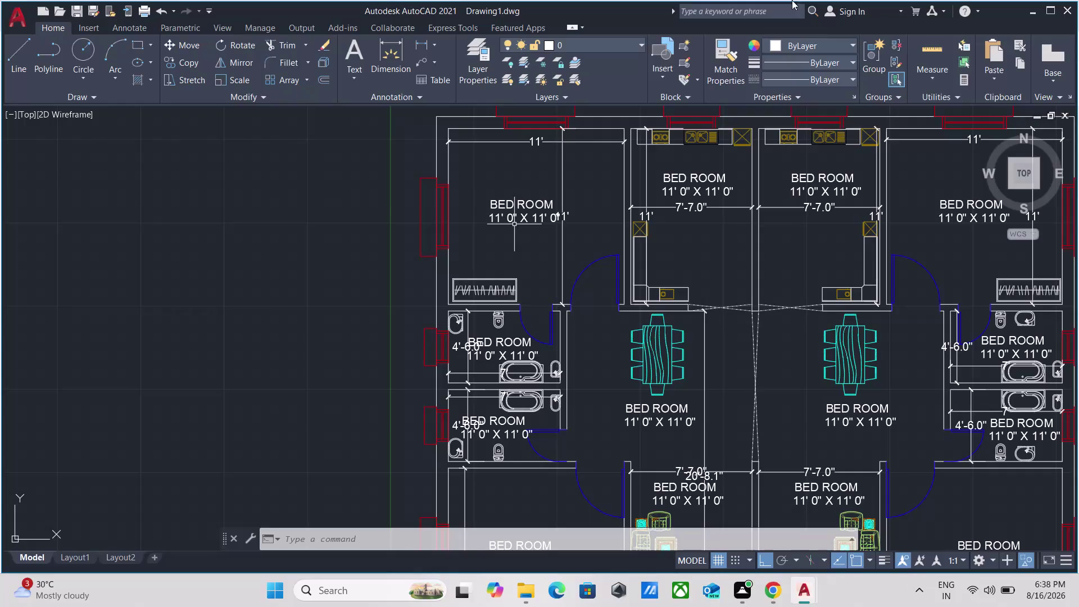
Find the top middle bedrooms and rename the left BED ROOM label to KITCHEN 1.
scroll(down, 3)
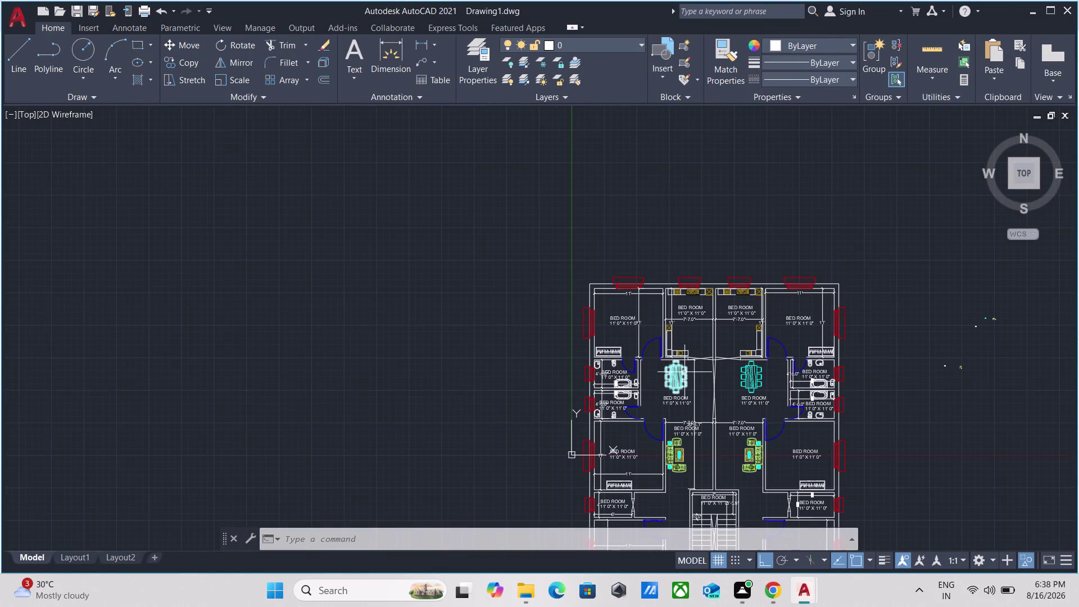
scroll(down, 3)
scroll(up, 3)
scroll(up, 3)
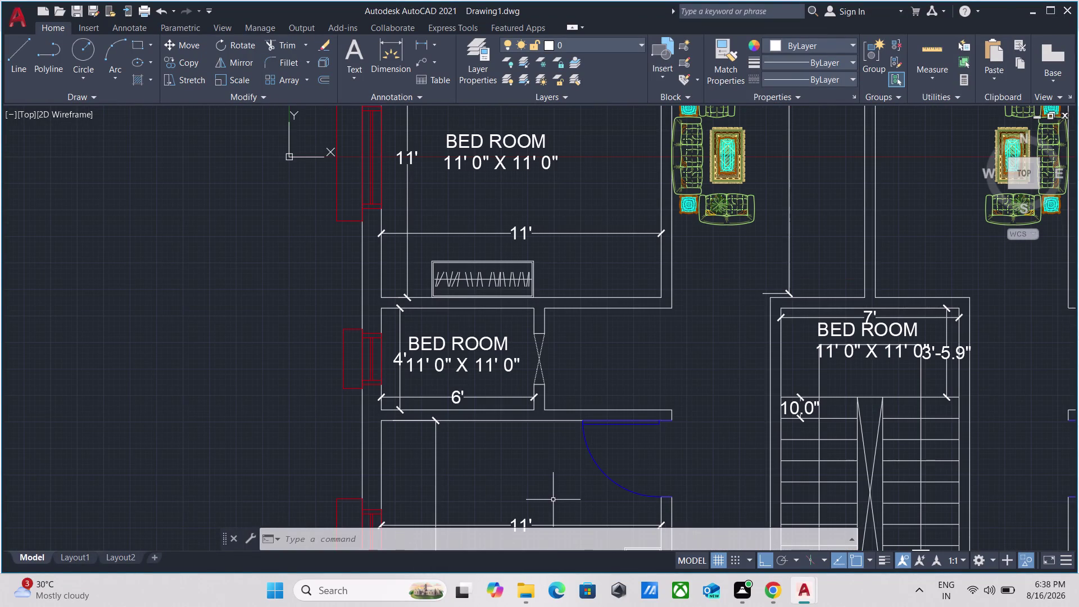
middle_drag(552, 499, 462, 252)
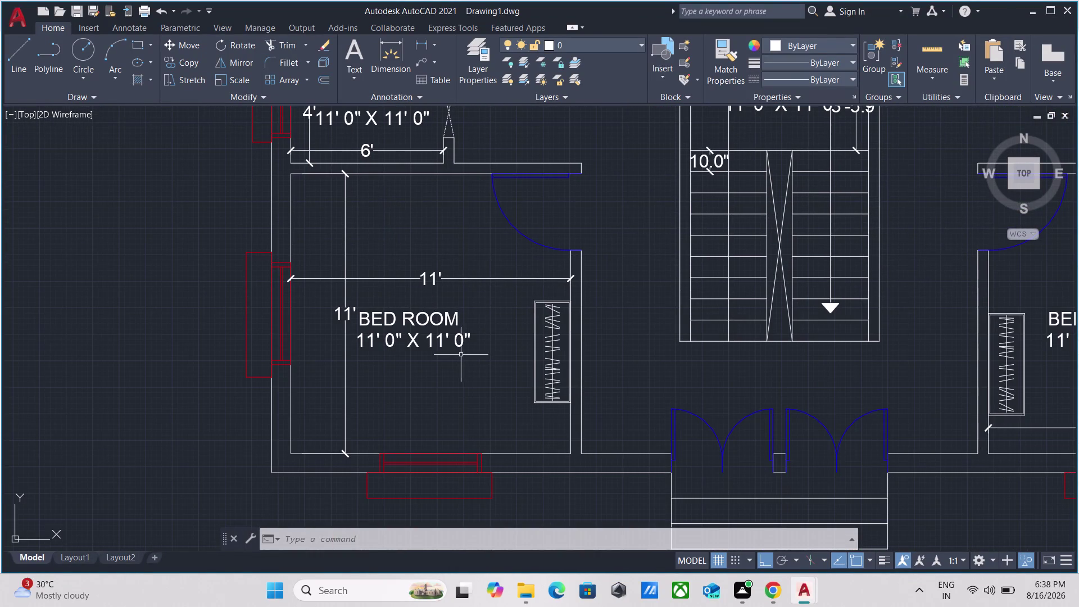
scroll(up, 3)
scroll(down, 3)
scroll(down, 3)
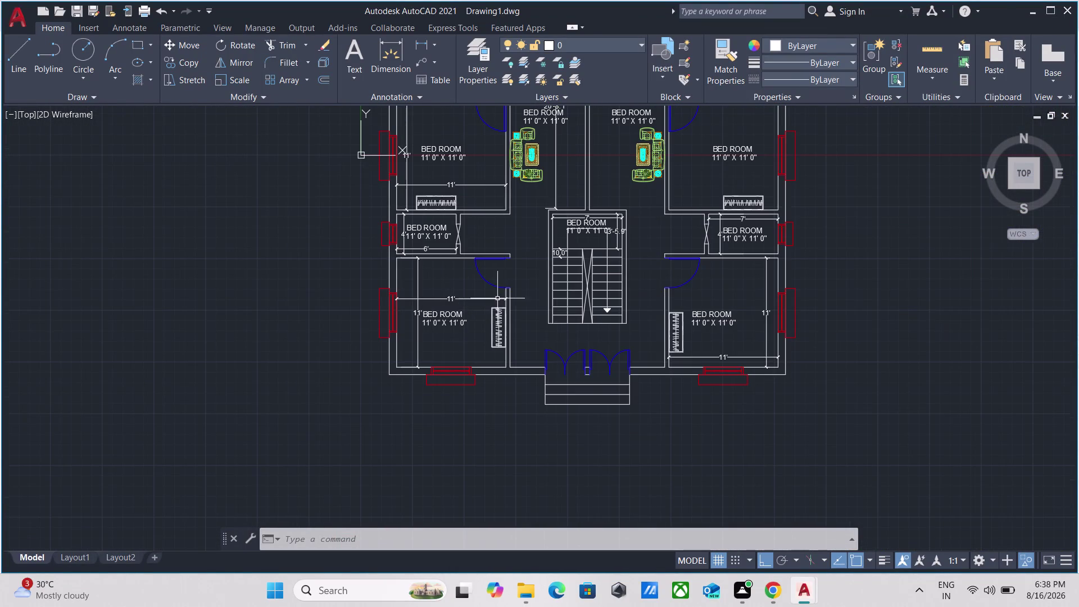
scroll(up, 3)
scroll(up, 3)
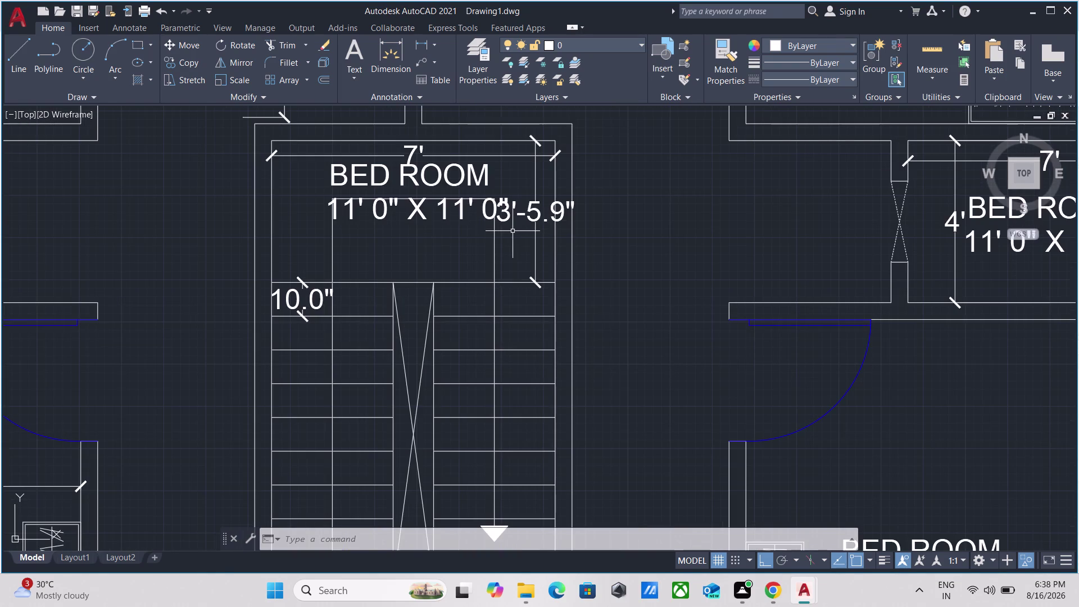
scroll(down, 3)
scroll(down, 3)
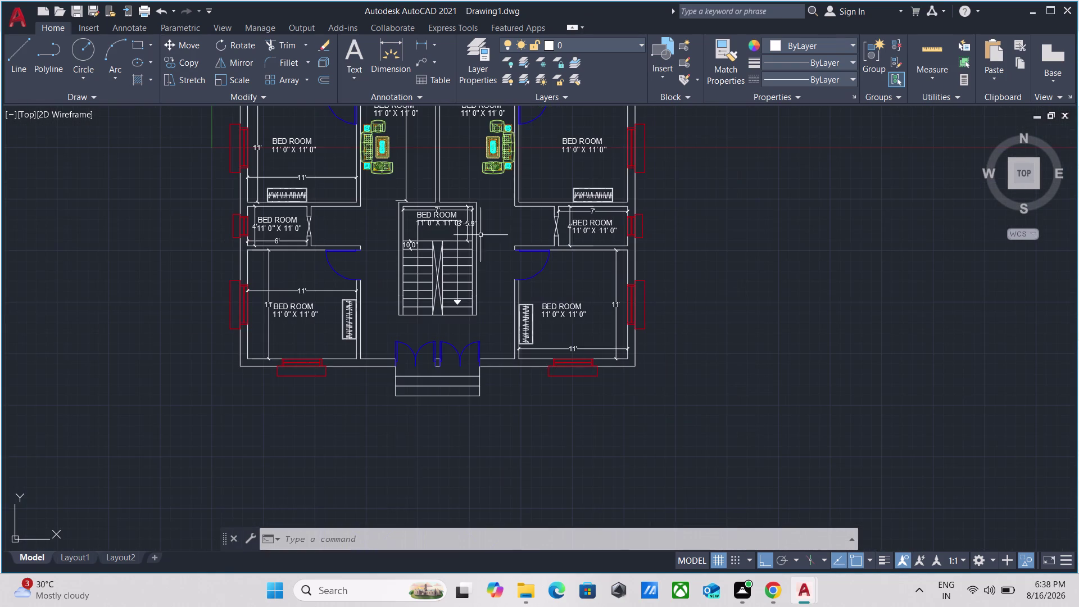
middle_drag(512, 176, 502, 316)
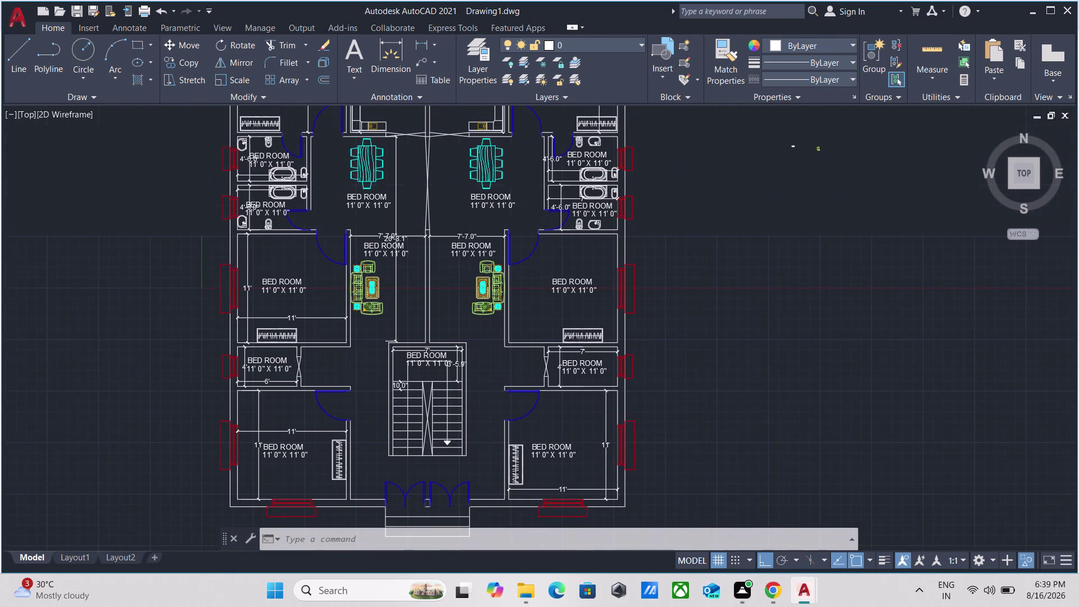
scroll(up, 3)
scroll(up, 3)
scroll(down, 3)
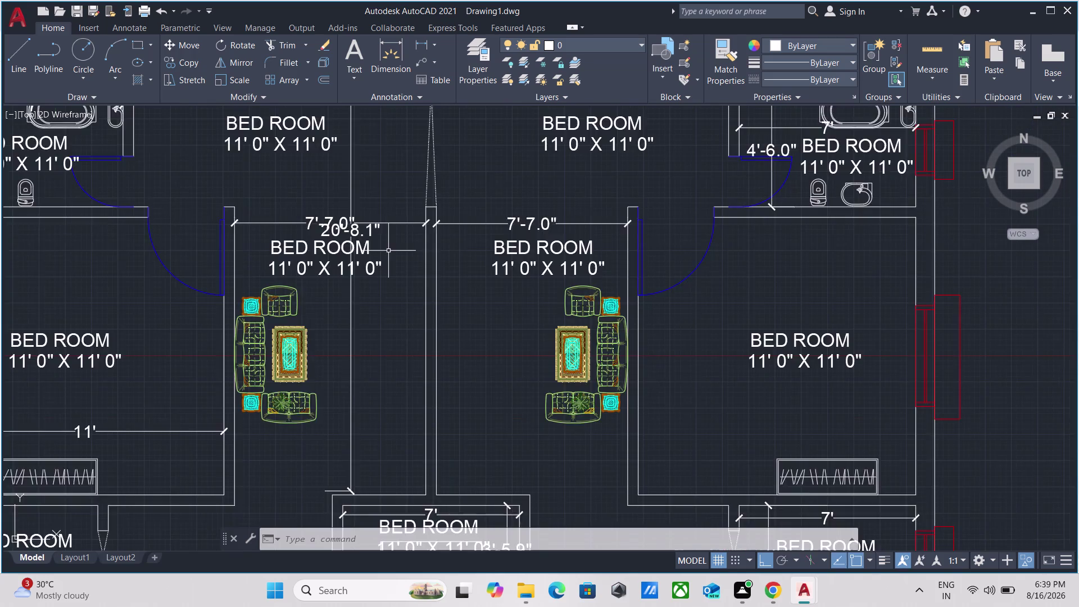
scroll(down, 3)
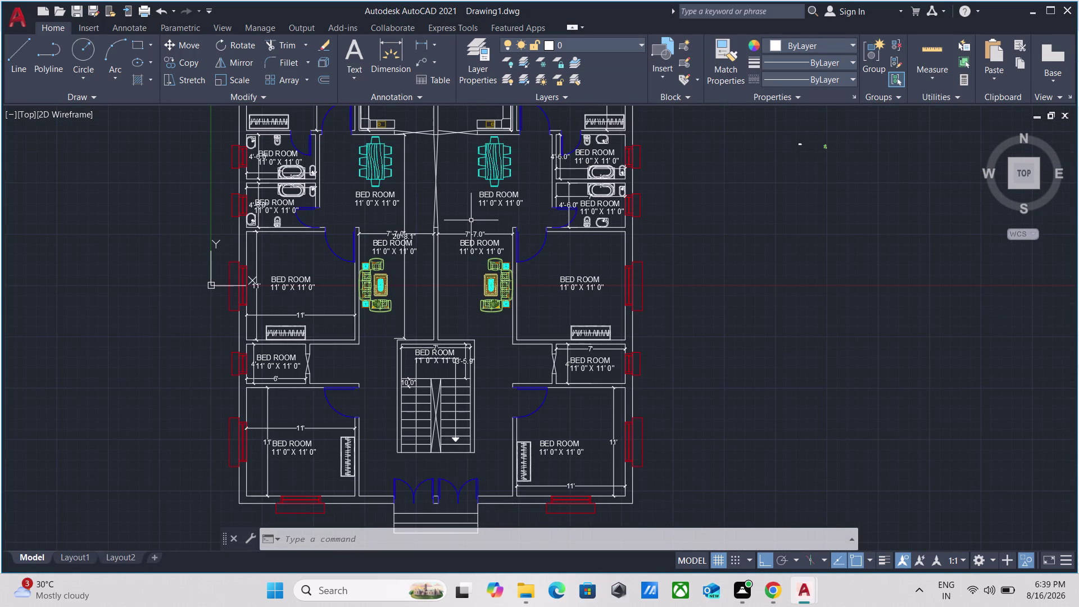
scroll(up, 3)
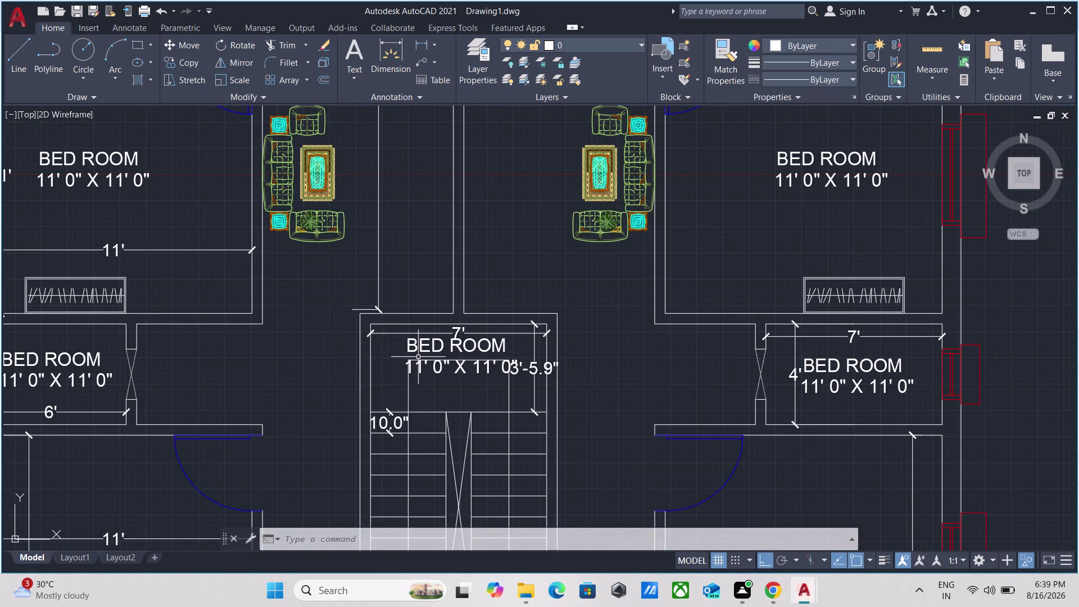
scroll(down, 3)
middle_drag(364, 341, 473, 443)
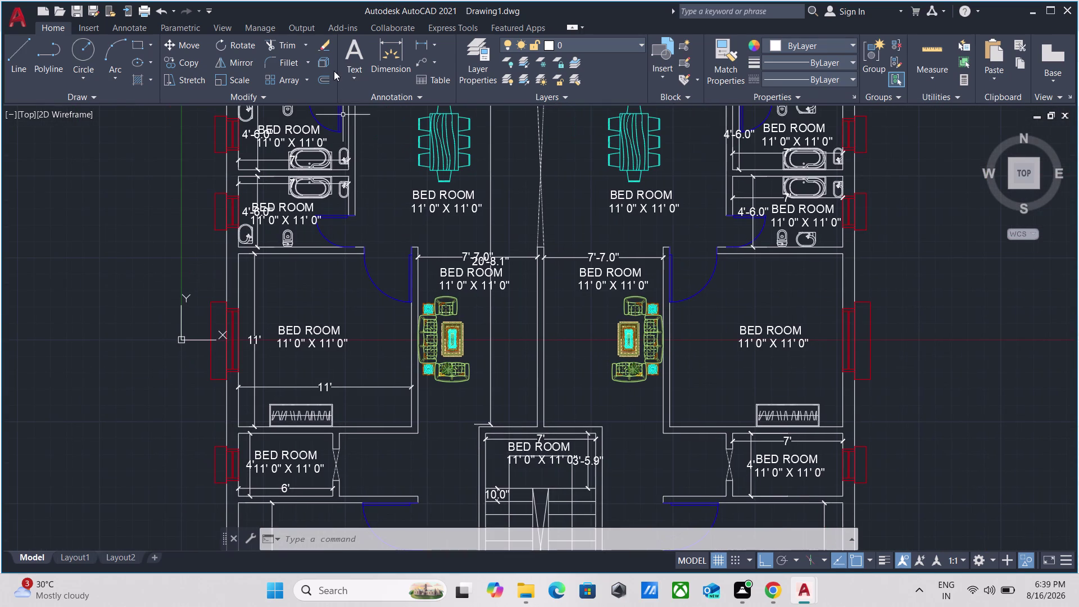
middle_drag(359, 154, 383, 308)
scroll(up, 3)
scroll(up, 3)
scroll(down, 3)
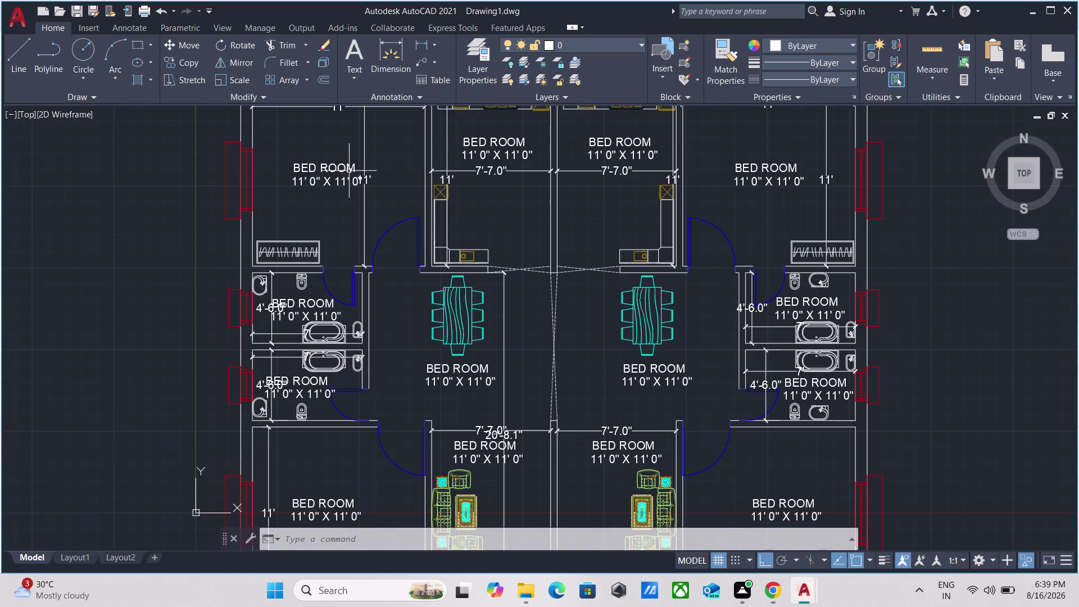
scroll(up, 3)
middle_drag(492, 132, 473, 224)
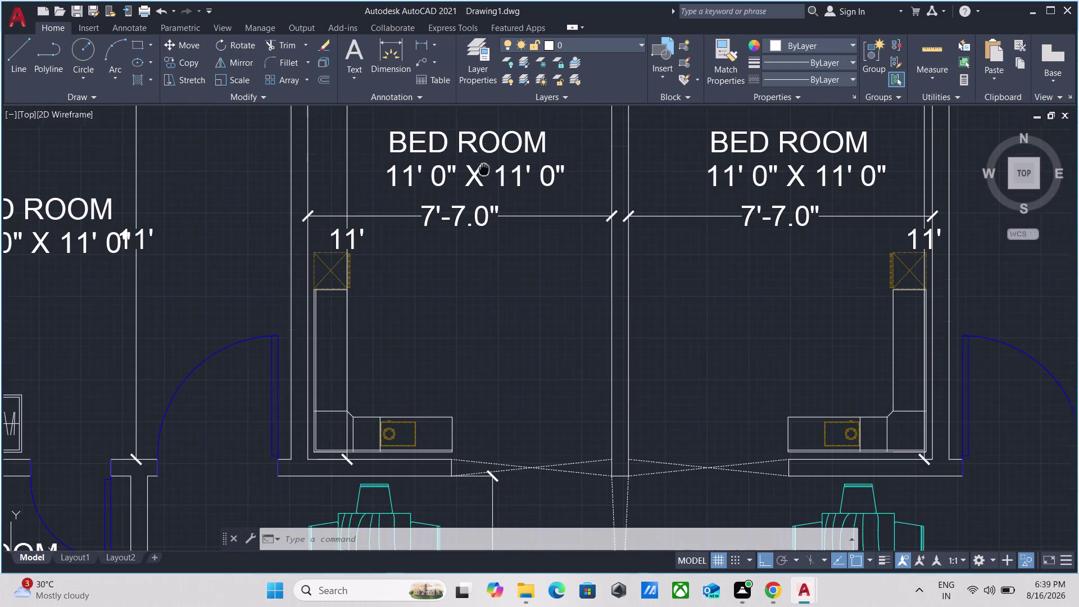
middle_drag(473, 224, 472, 229)
double_click(471, 216)
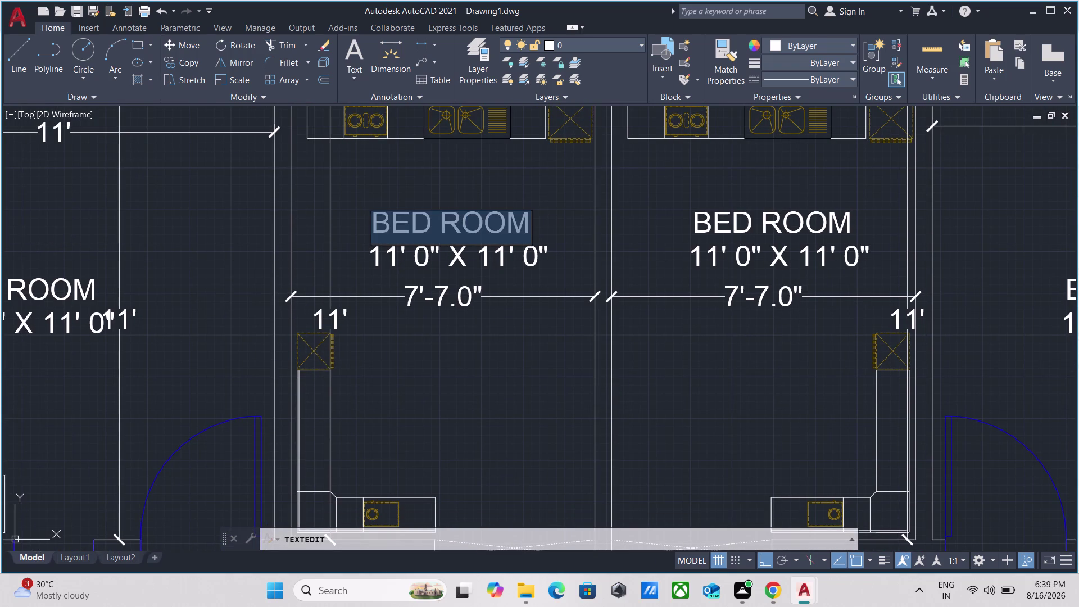
key(k)
text(I)
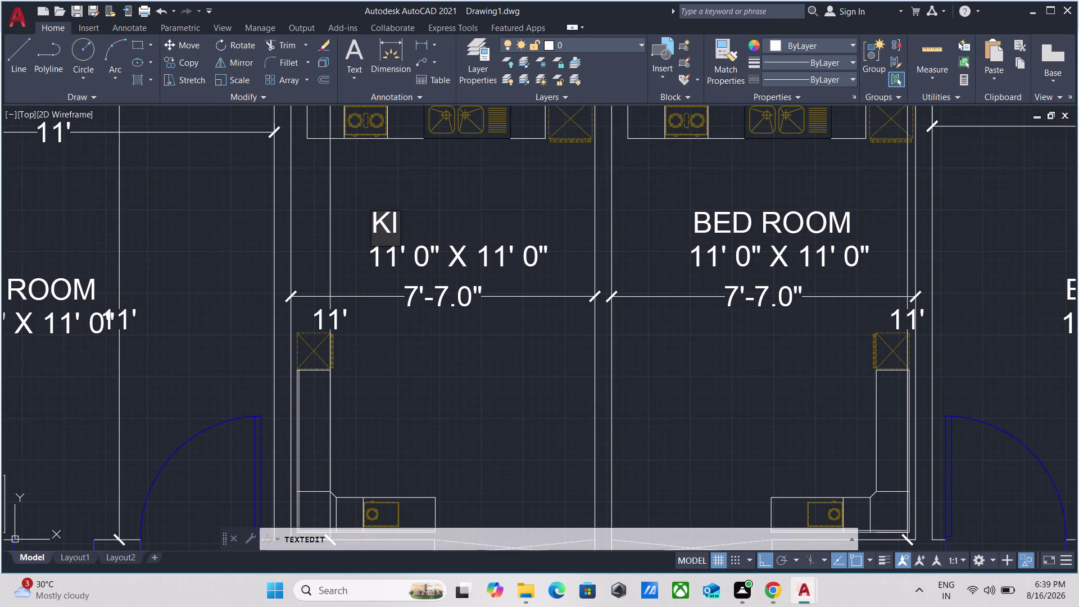
text(T)
text(CHE)
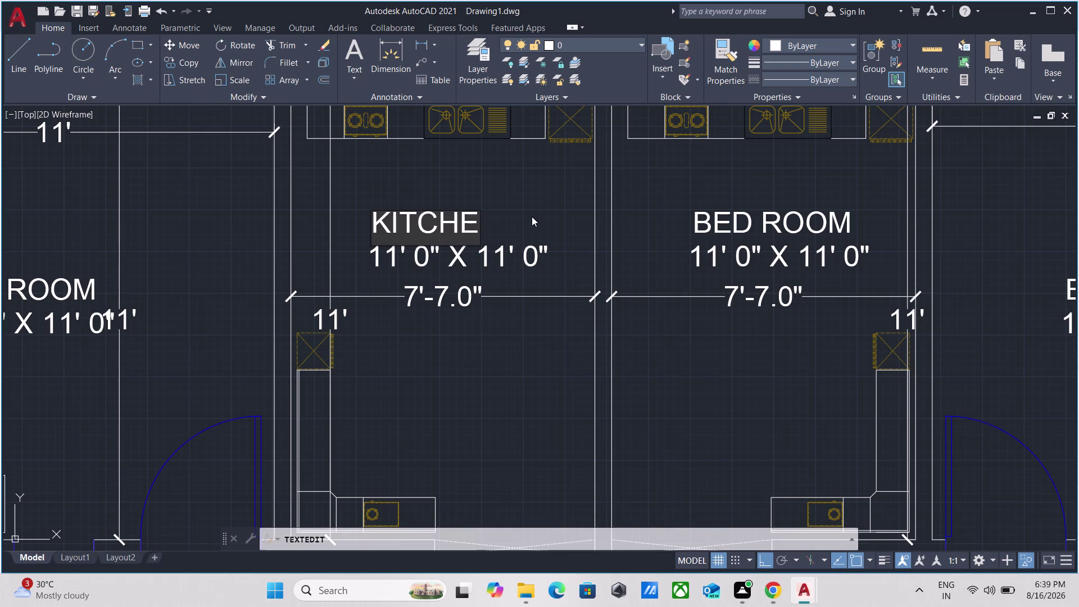
key(n)
key(space)
text(1)
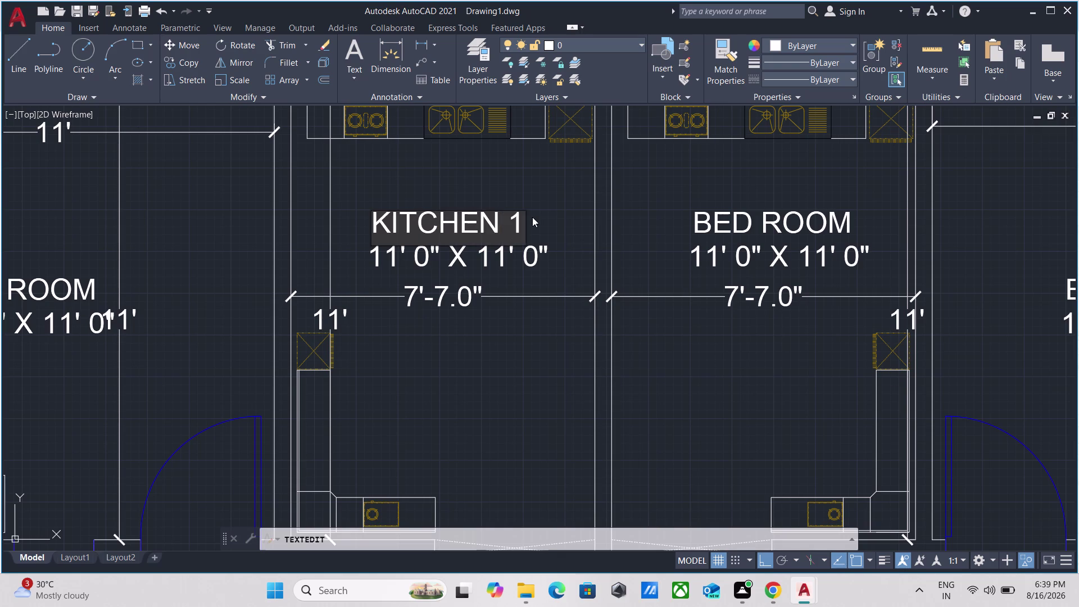
click(411, 259)
double_click(429, 253)
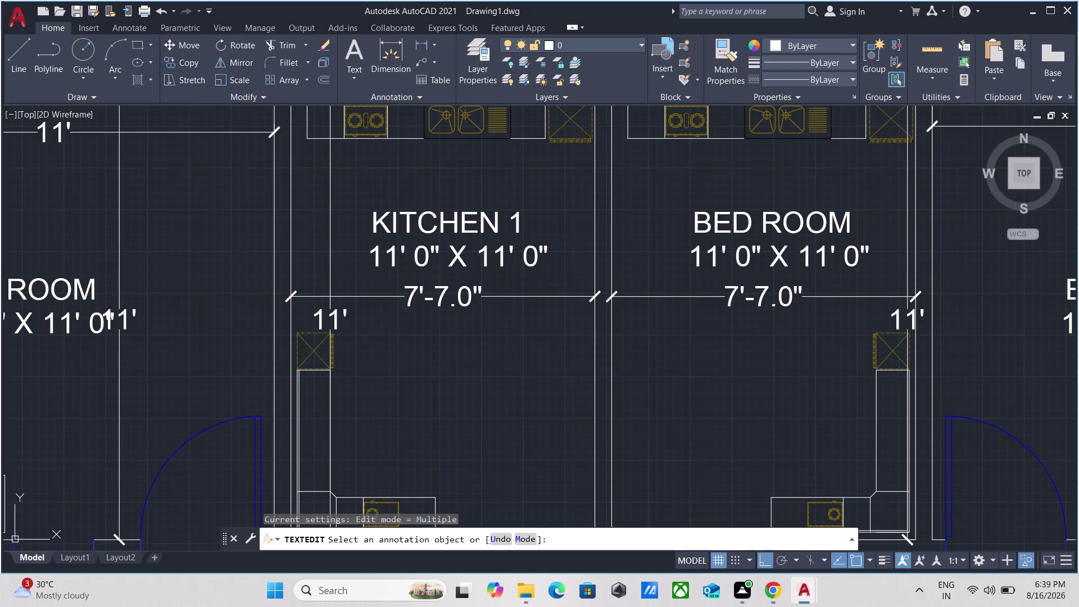
Change the kitchen size text's first measurement to 7' 7".
click(427, 253)
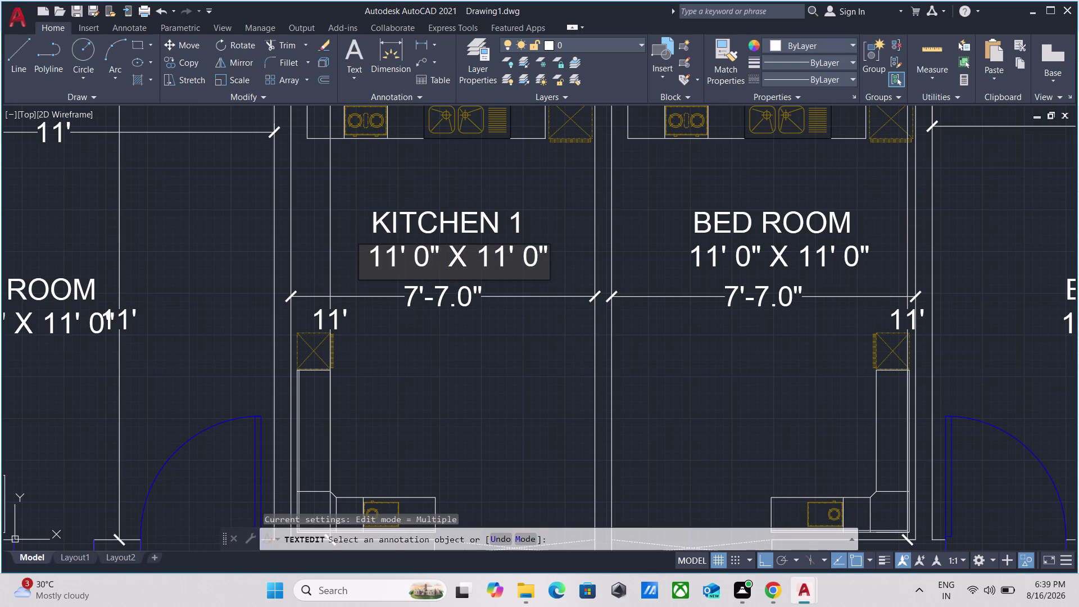
click(443, 247)
key(BackSpace)
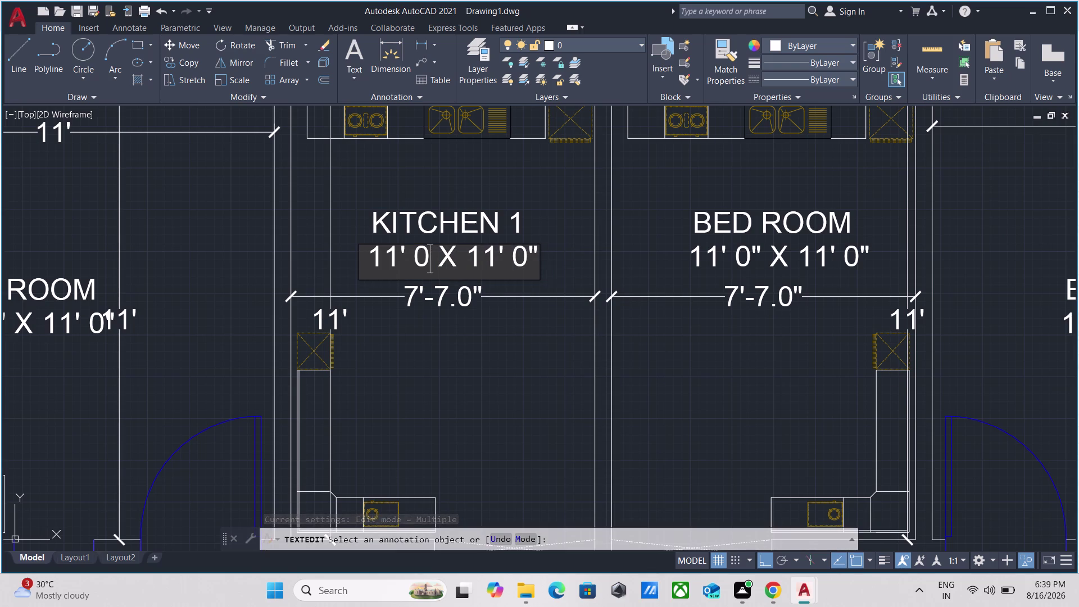
key(BackSpace)
key(BackSpace)
key(BackSpace)
key(BackSpace)
key(BackSpace)
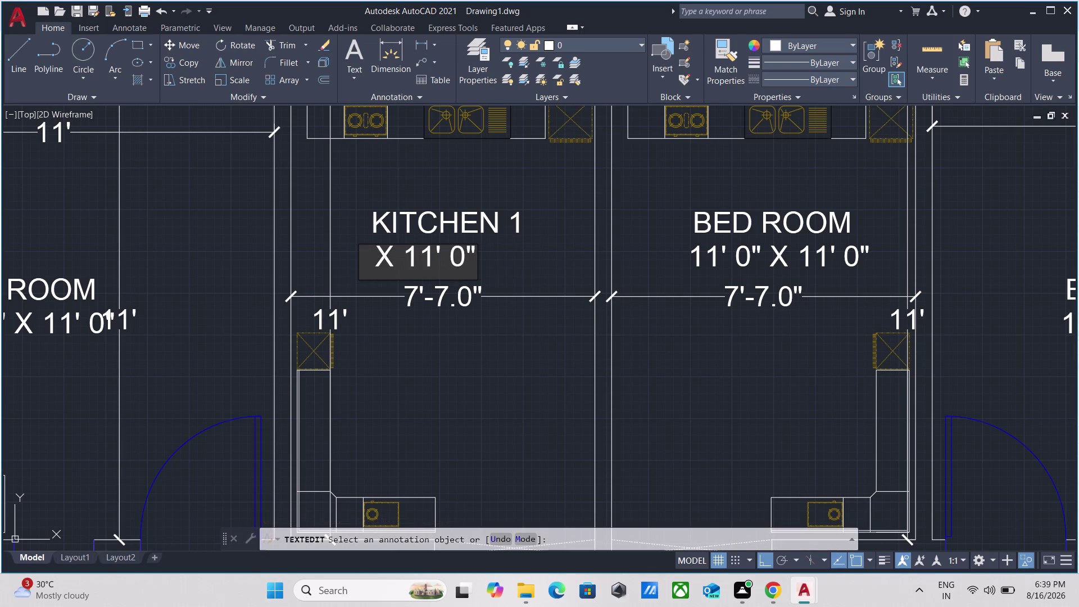
text(7')
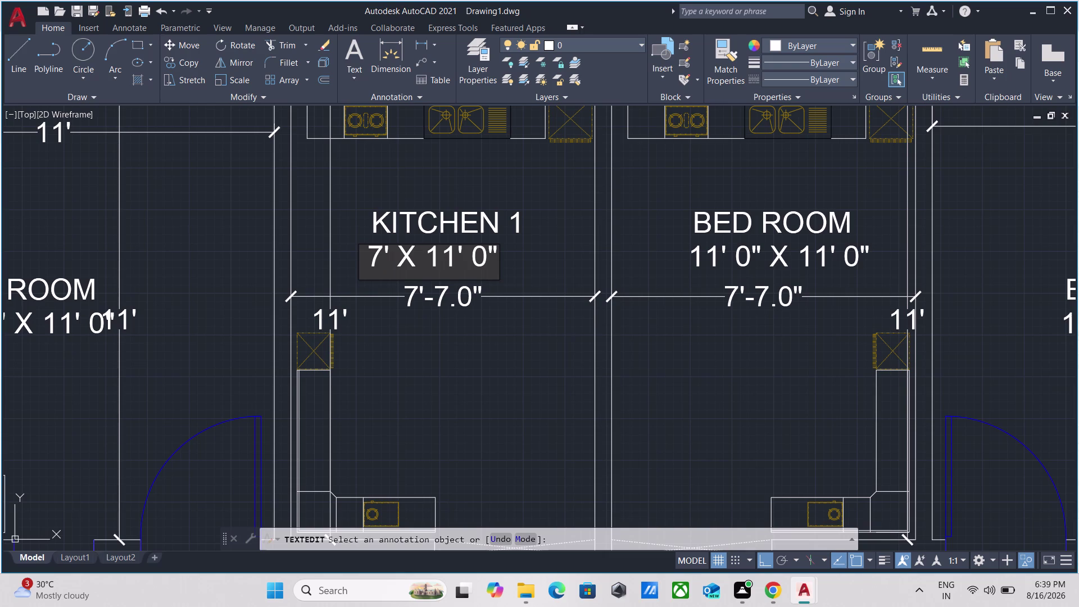
key(space)
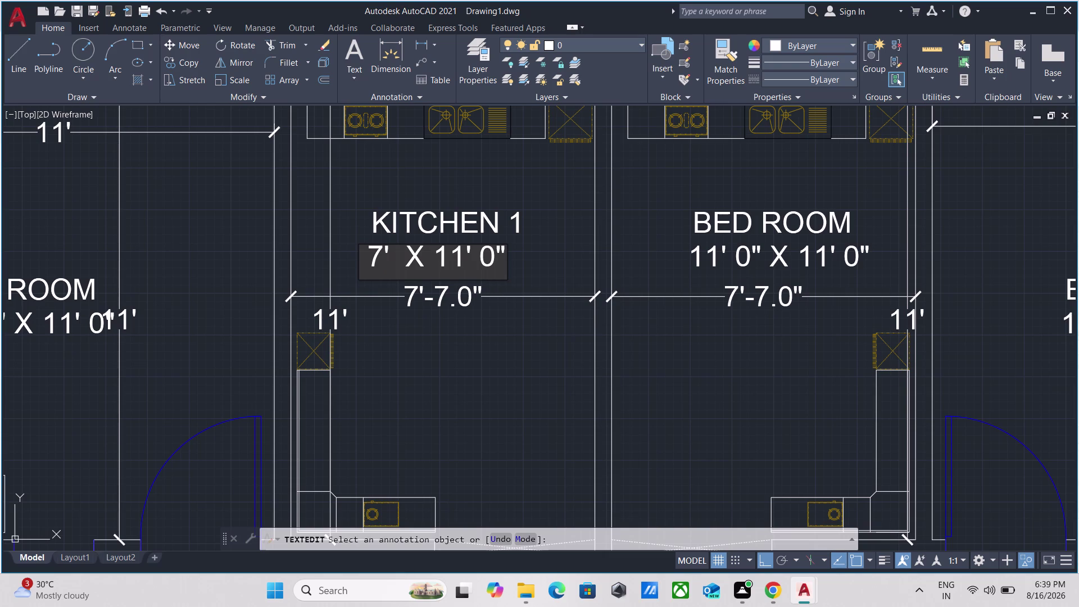
key(7)
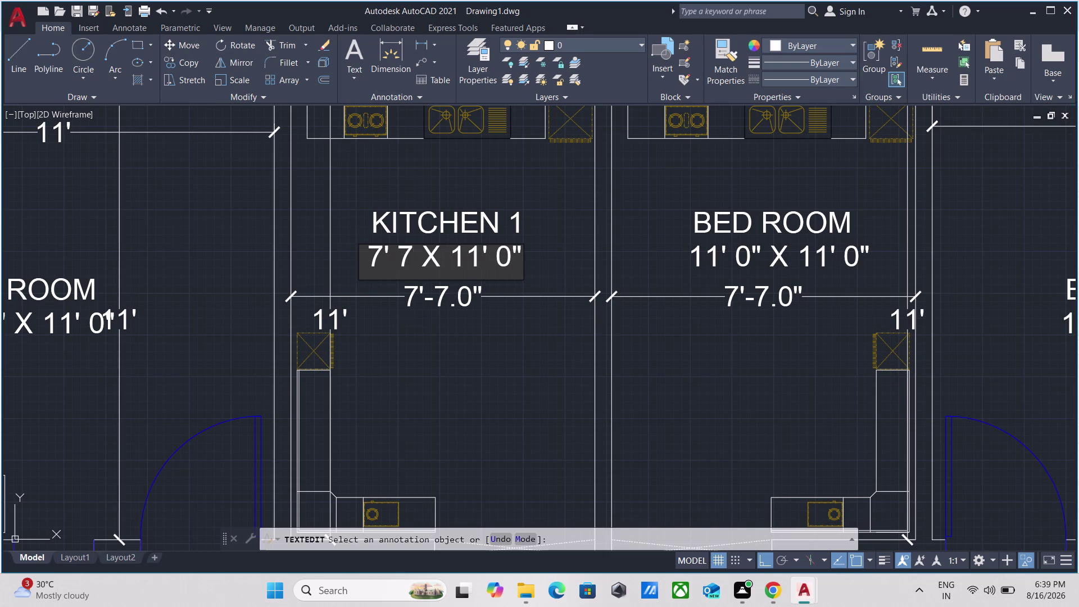
key(shift+quotedbl)
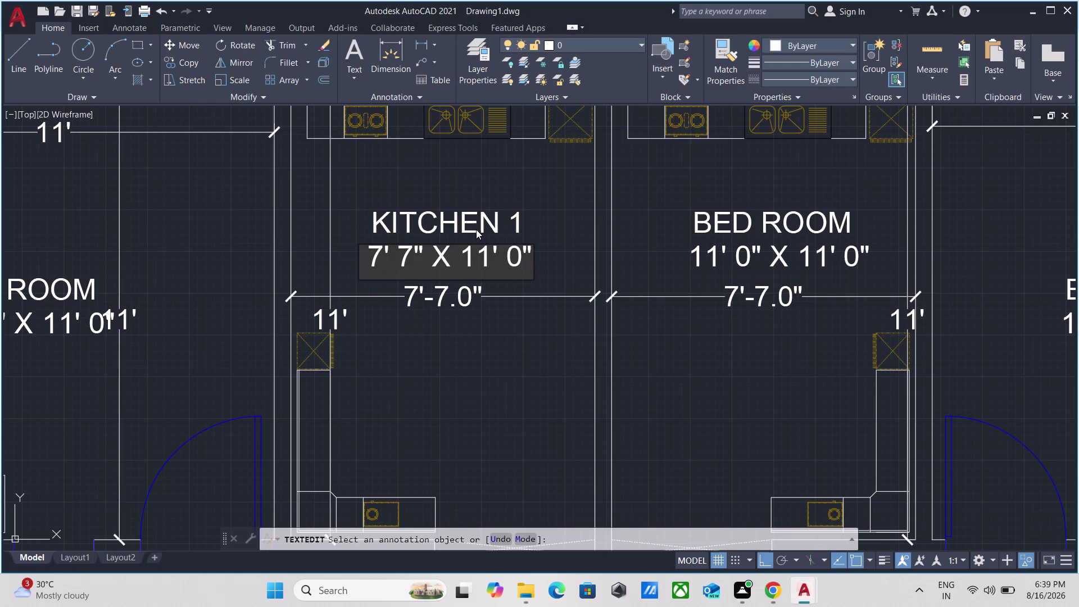
click(501, 242)
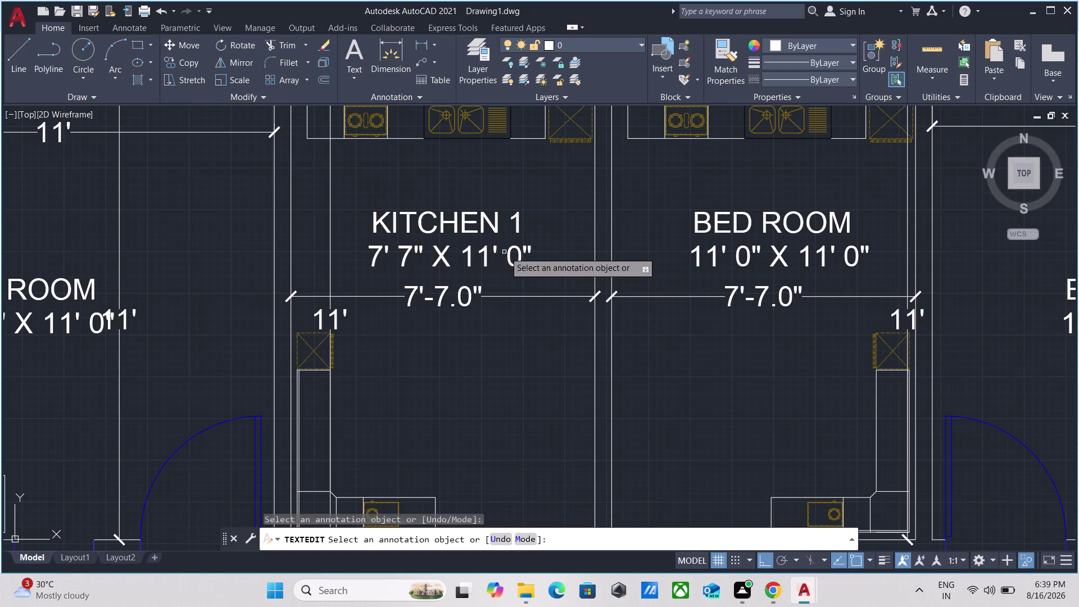
Set the kitchen size's second measurement to 11' 0".
double_click(516, 261)
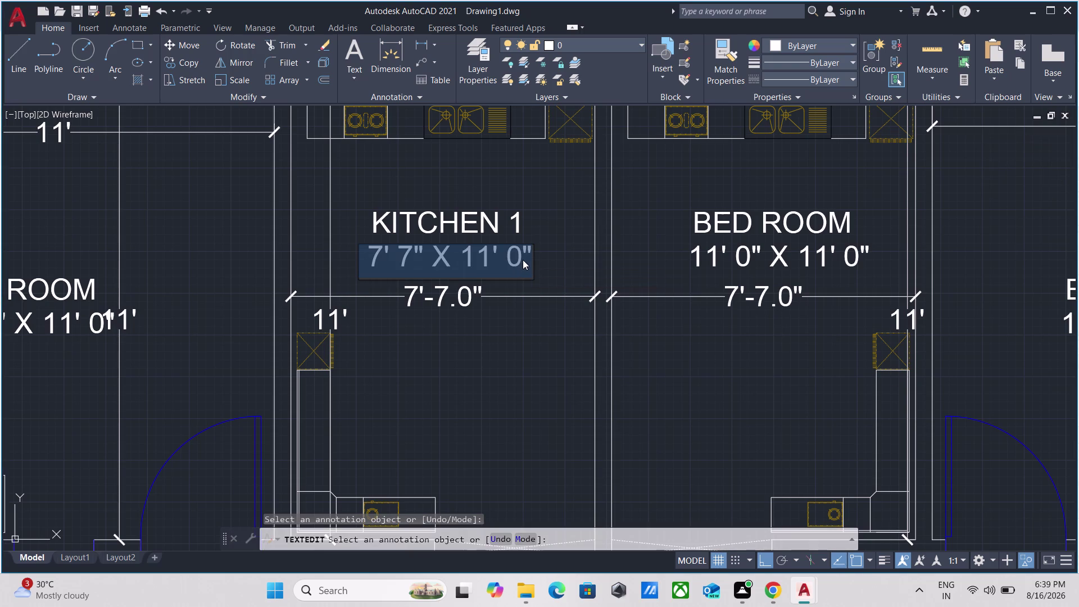
click(524, 258)
click(529, 253)
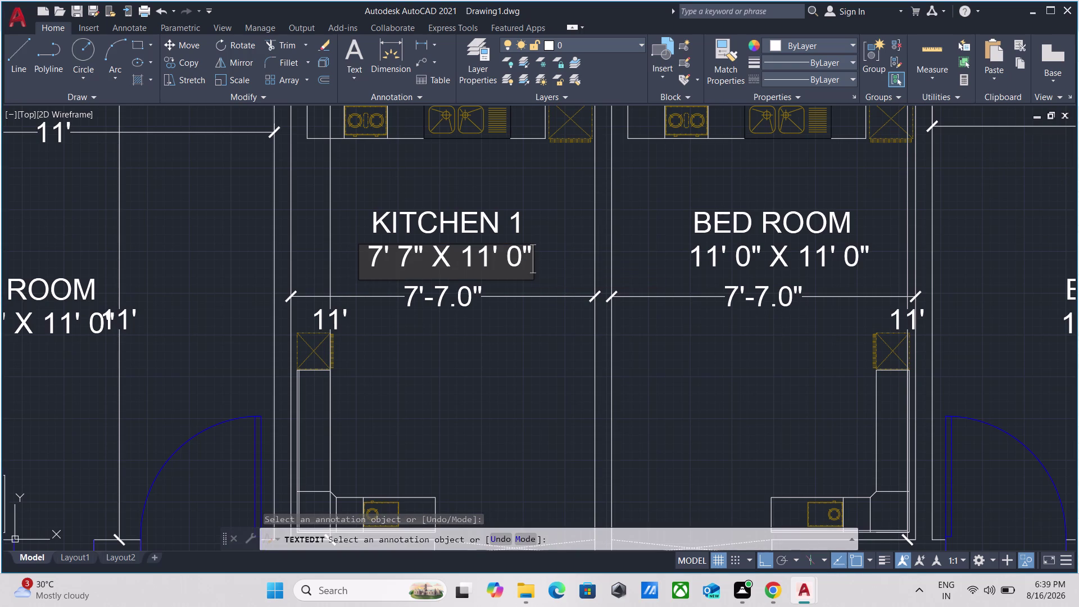
key(BackSpace)
key(BackSpace)
key(BackSpace)
key(BackSpace)
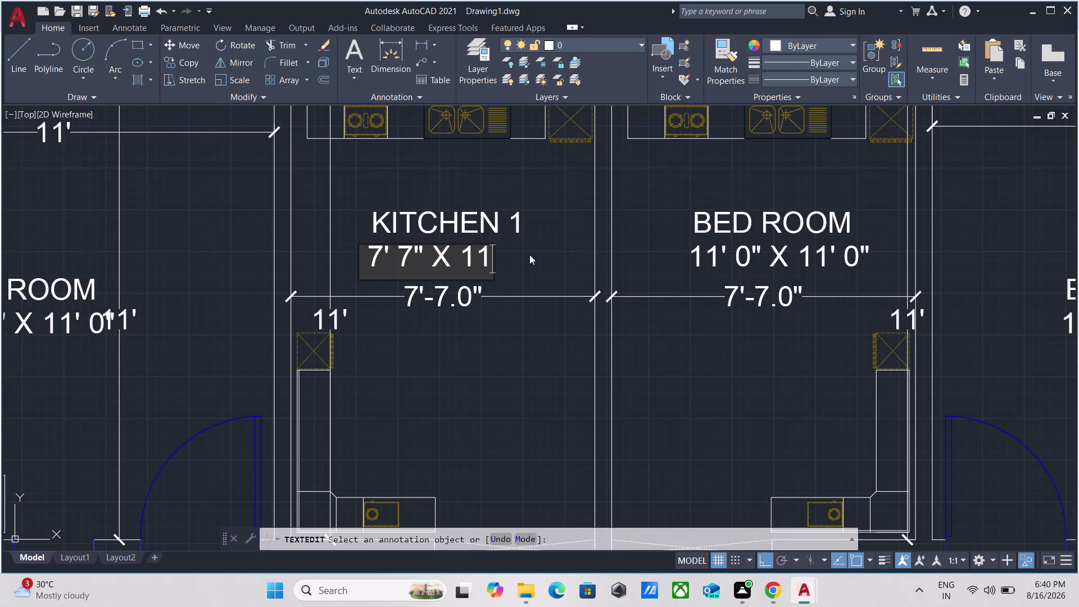
key(apostrophe)
key(space)
key(0)
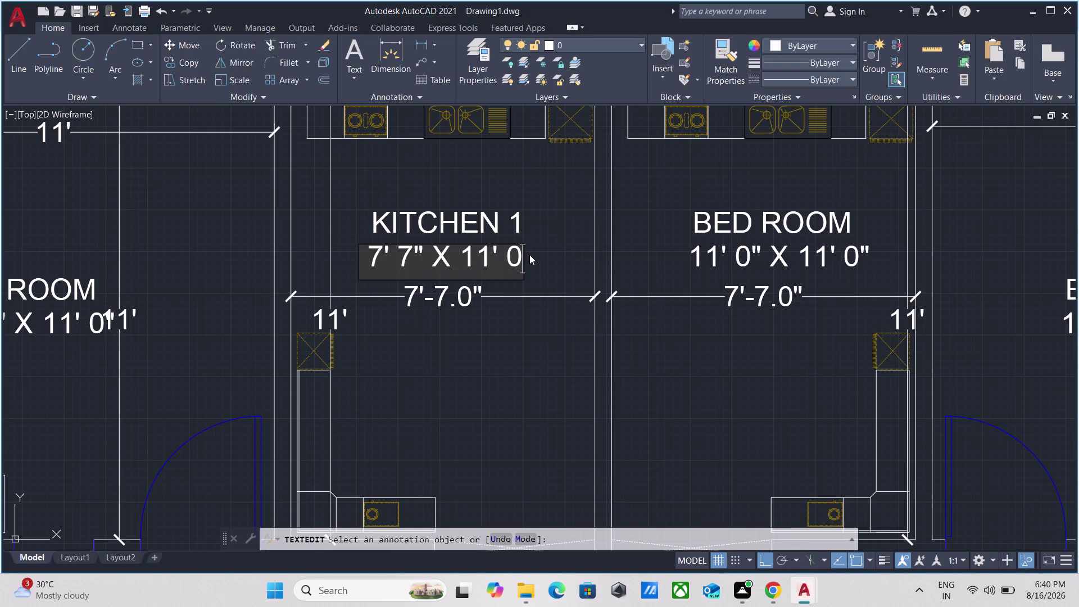
key(ctrl+apostrophe)
key(shift+quotedbl)
key(Return)
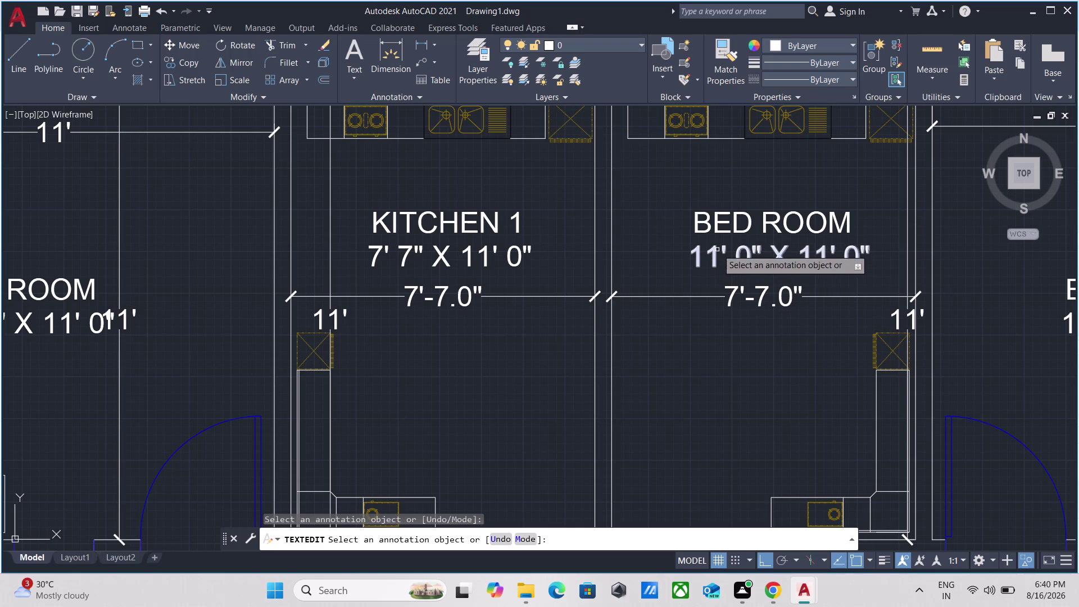
triple_click(748, 229)
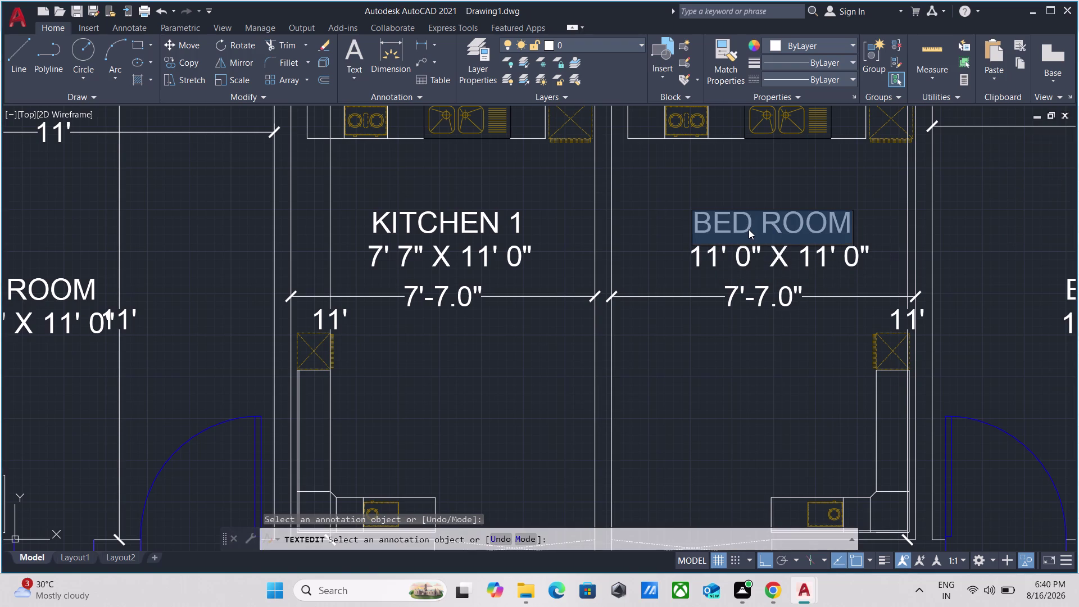
Replace the neighbouring BED ROOM name with KITCHEN 2.
text(KI)
text(T)
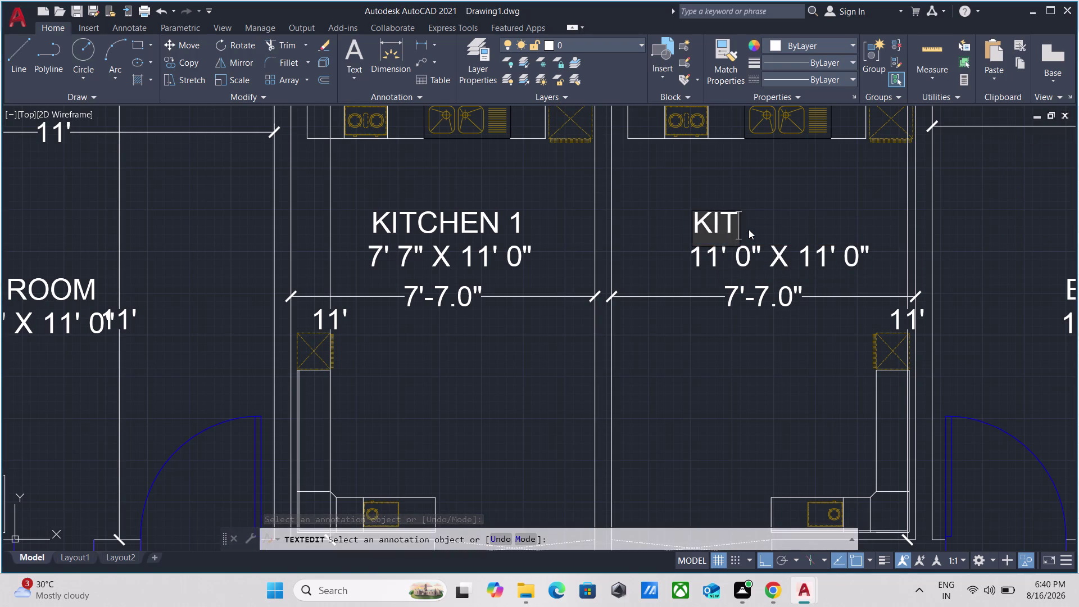
text(CHEN)
key(space)
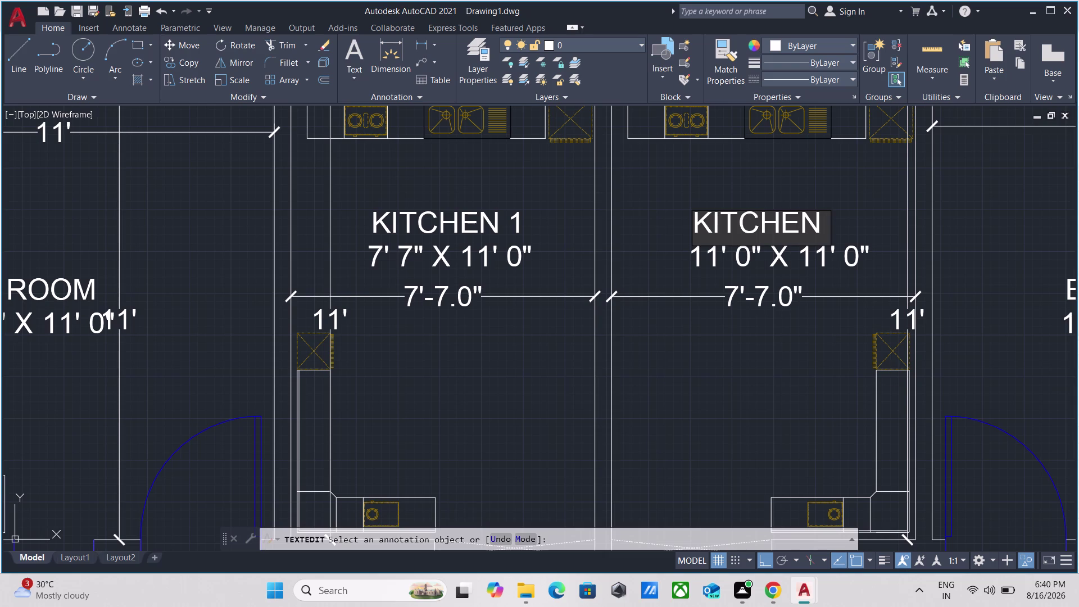
key(2)
click(741, 253)
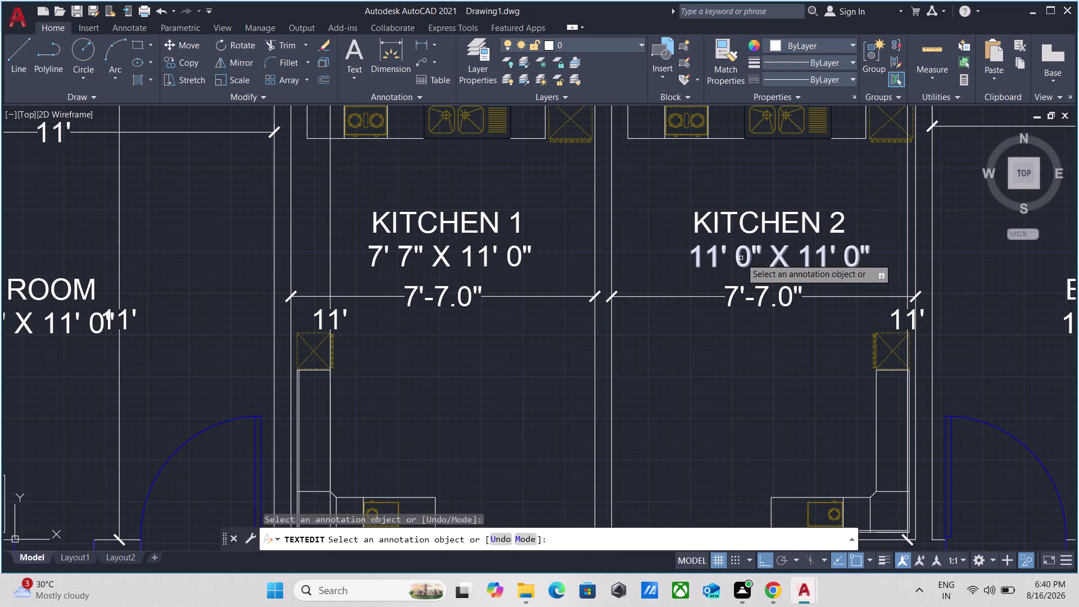
Change the KITCHEN 2 size text to read 7' 7" X 11' 0".
double_click(740, 256)
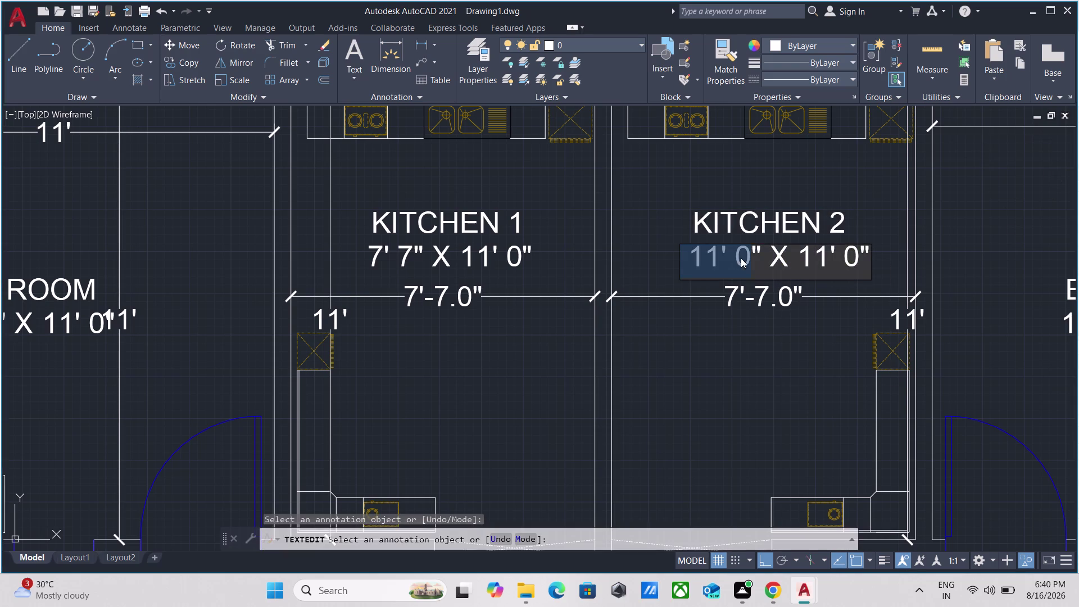
click(764, 255)
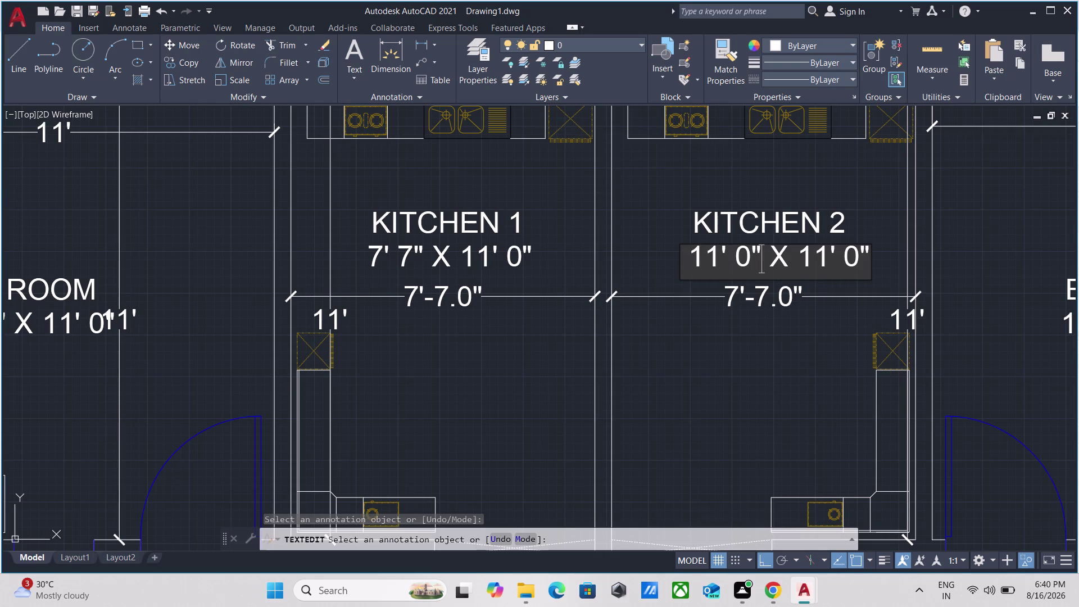
key(BackSpace)
key(BackSpace)
key(BackSpace)
key(BackSpace)
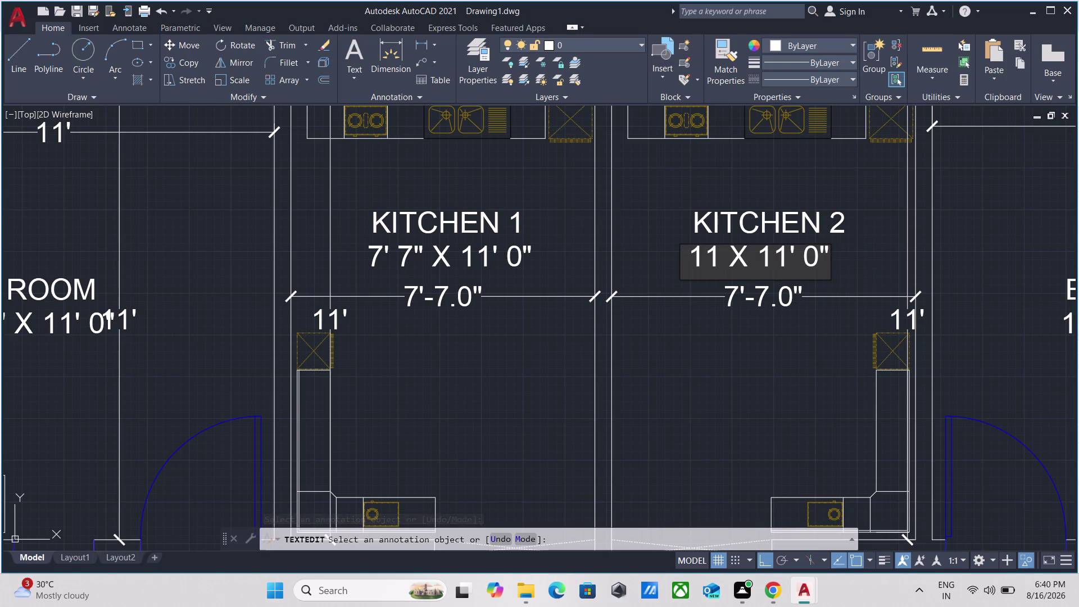
key(BackSpace)
key(BackSpace)
text(7')
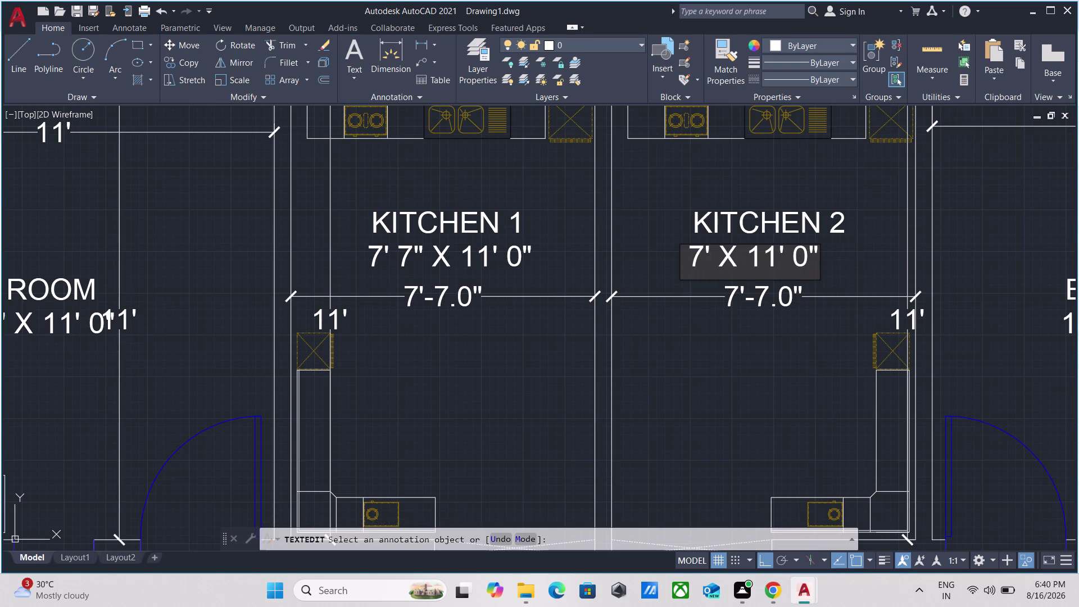
key(space)
text(7)
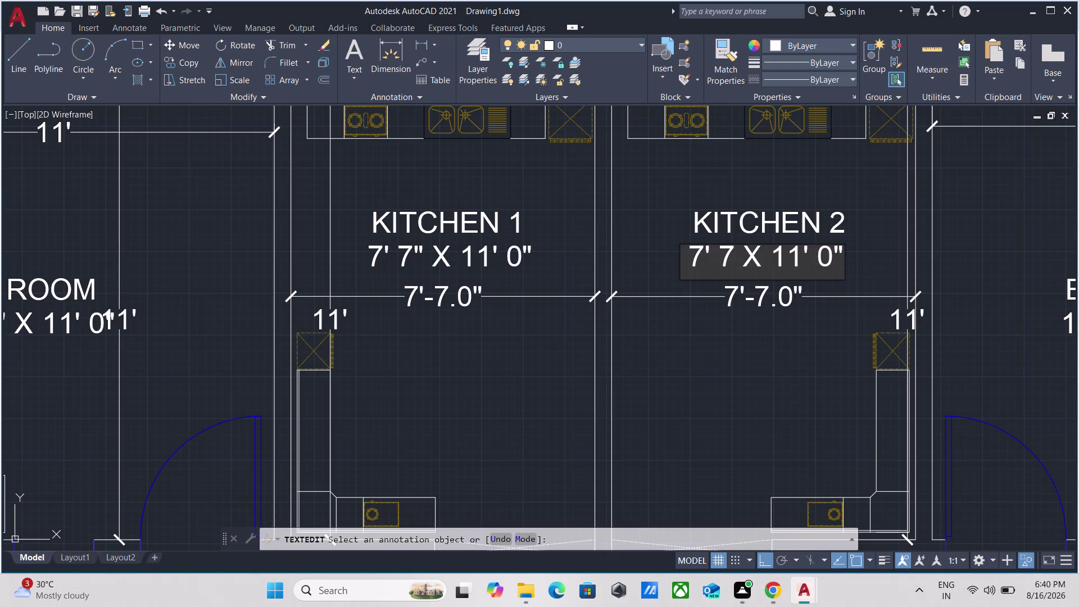
key(shift+quotedbl)
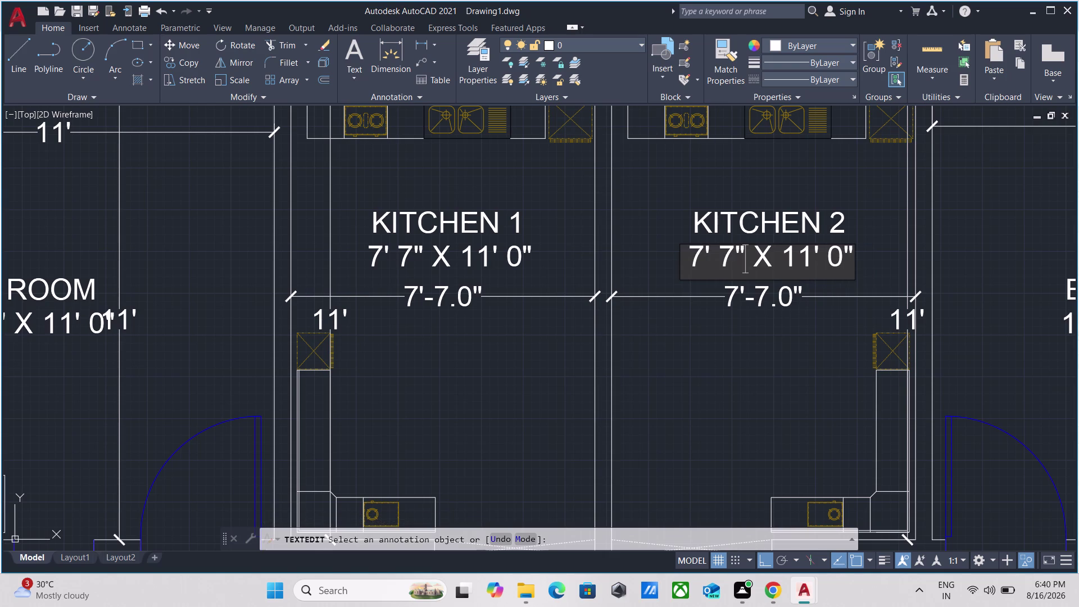
click(790, 269)
scroll(down, 3)
Number the upper left bedroom label BED ROOM 1.
scroll(up, 3)
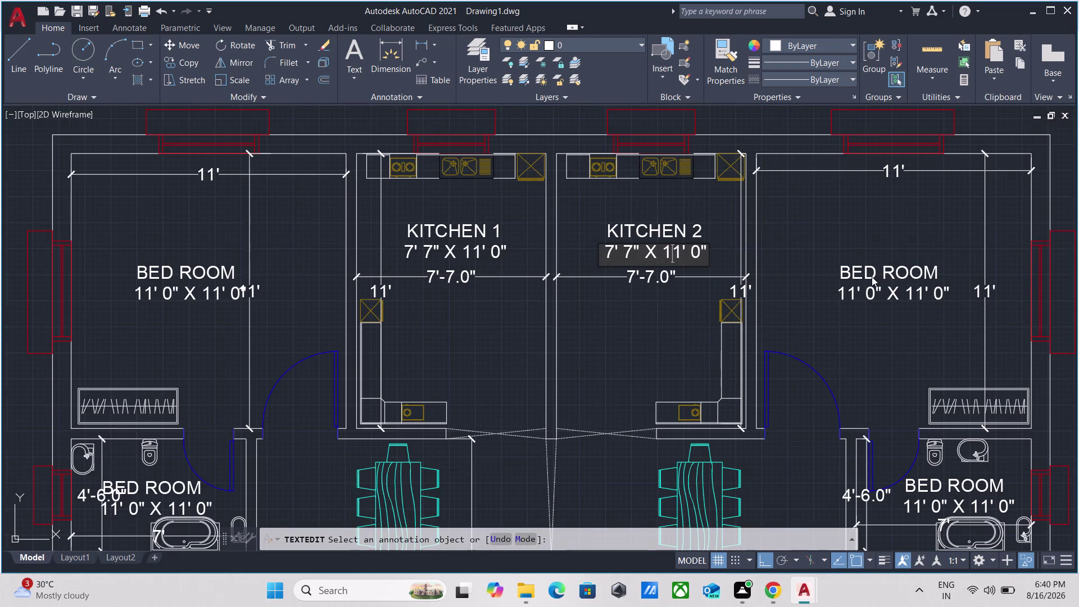
scroll(down, 3)
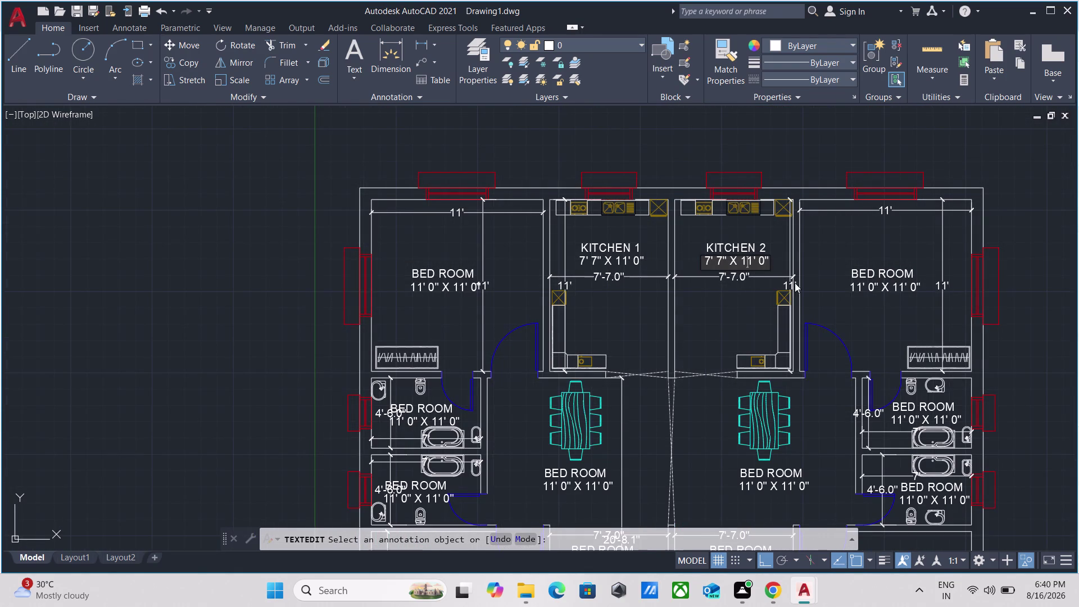
click(439, 270)
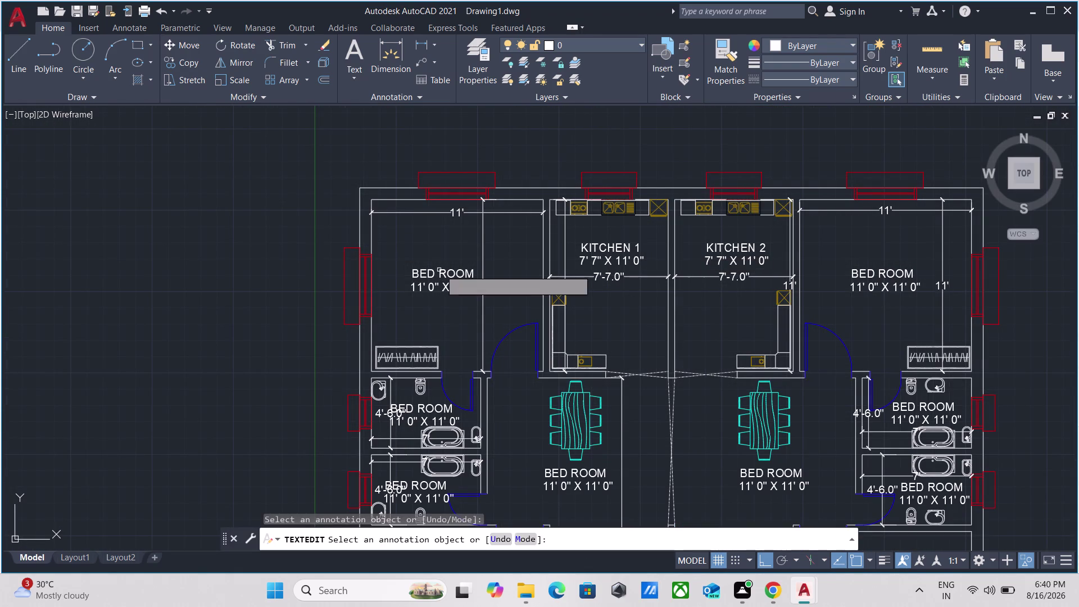
scroll(up, 3)
double_click(494, 268)
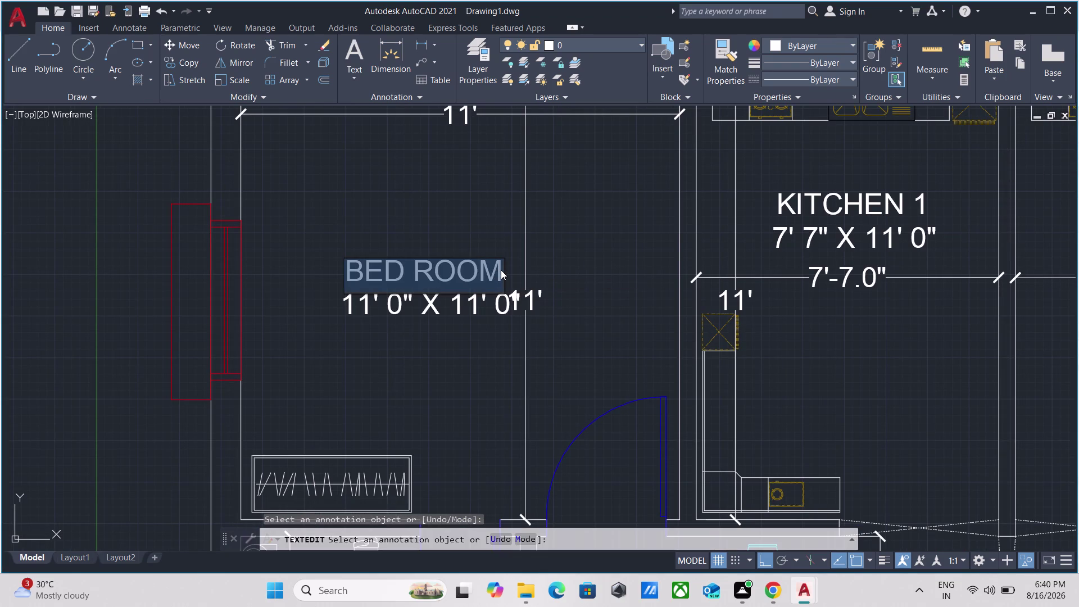
click(500, 269)
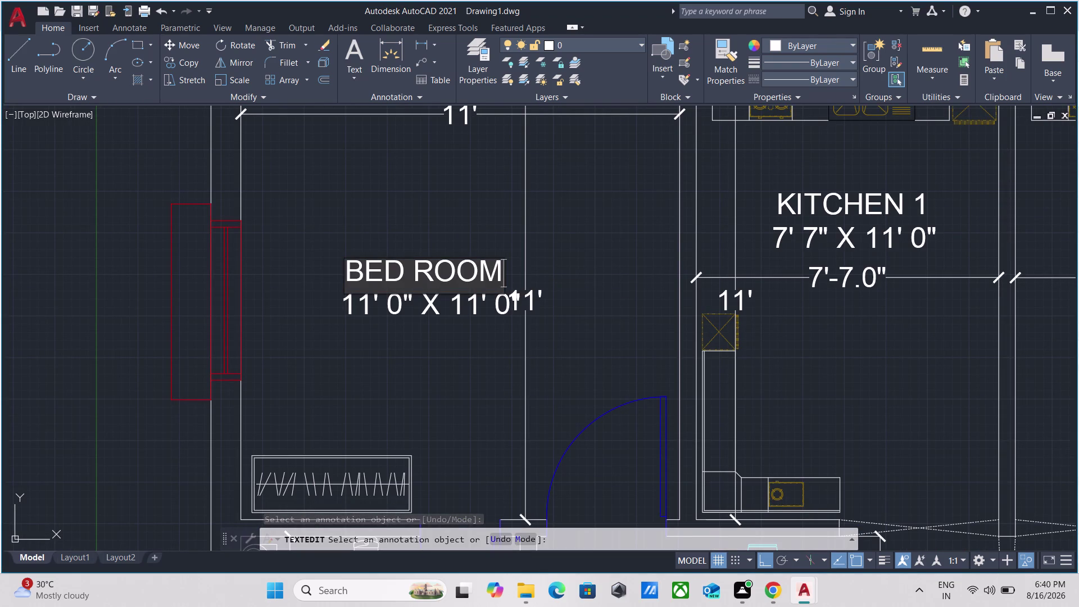
key(space)
text(1)
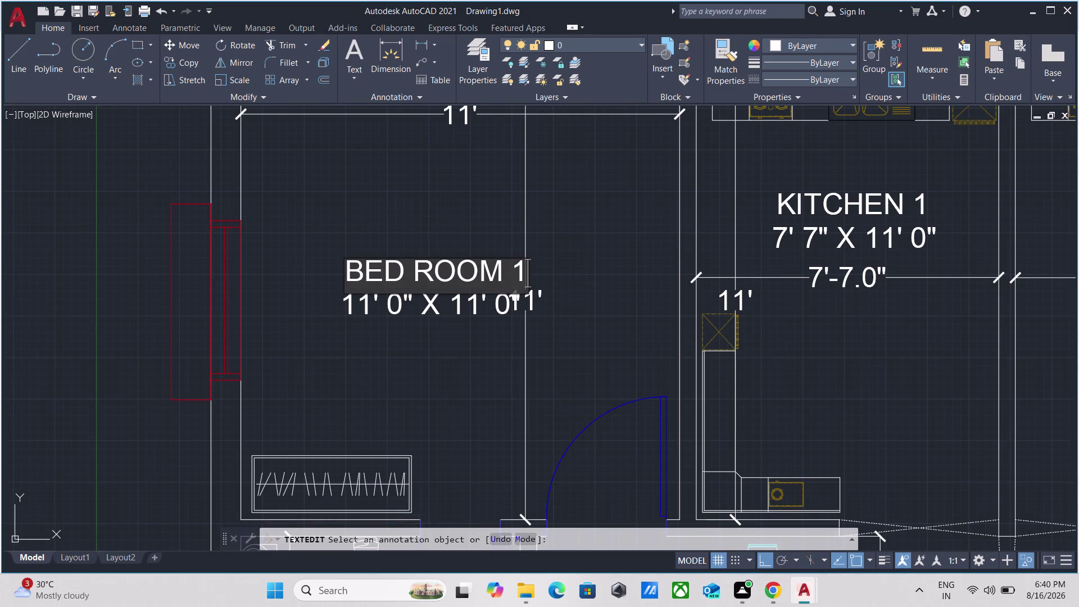
key(Return)
Number the upper right bedroom label BED ROOM 2.
scroll(down, 3)
scroll(down, 3)
scroll(up, 3)
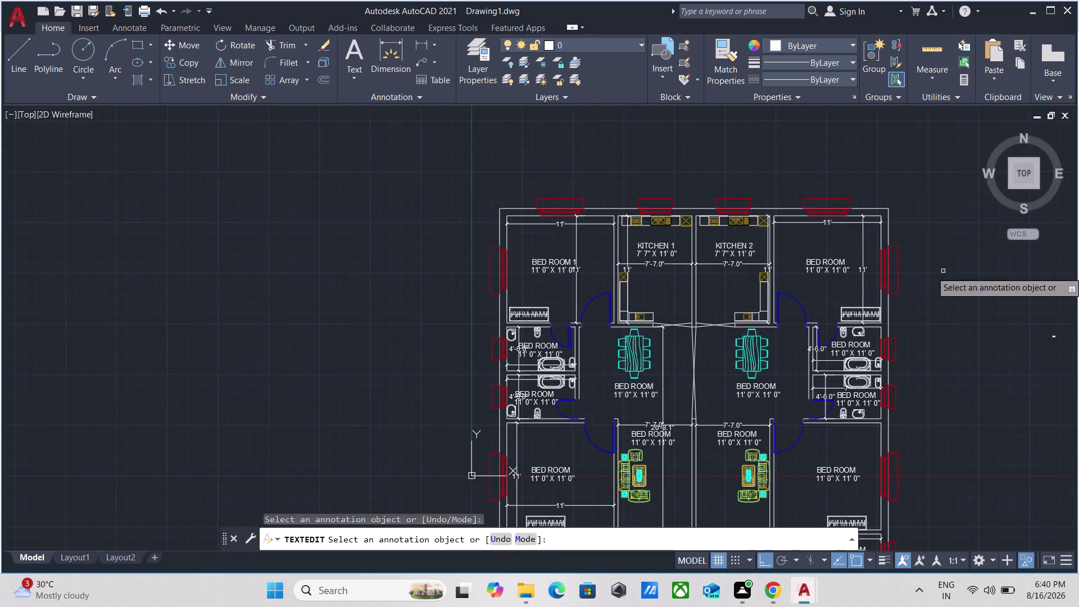
scroll(up, 3)
double_click(523, 232)
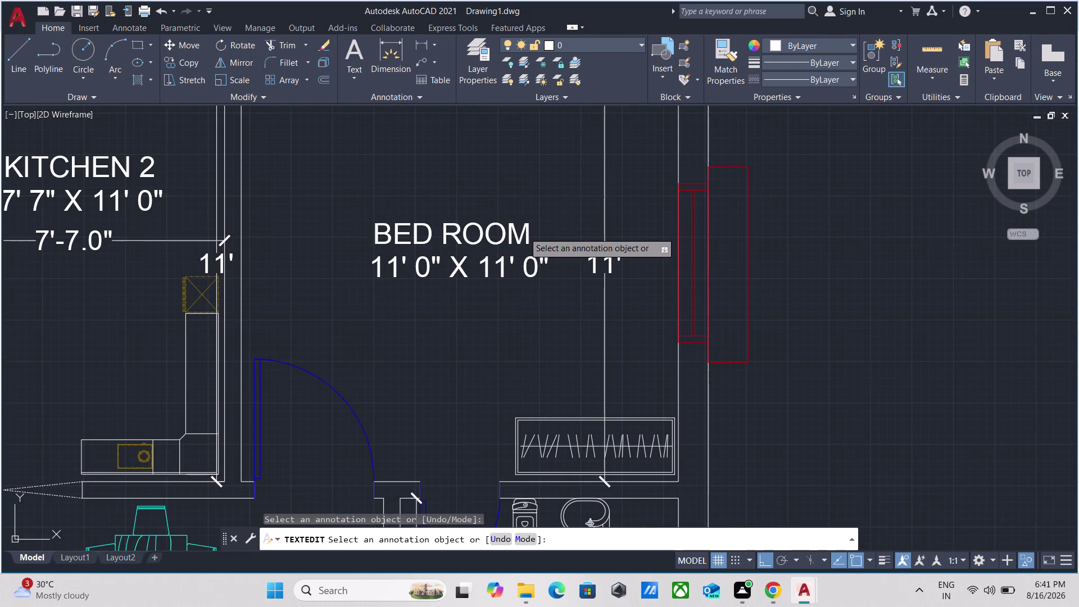
click(527, 230)
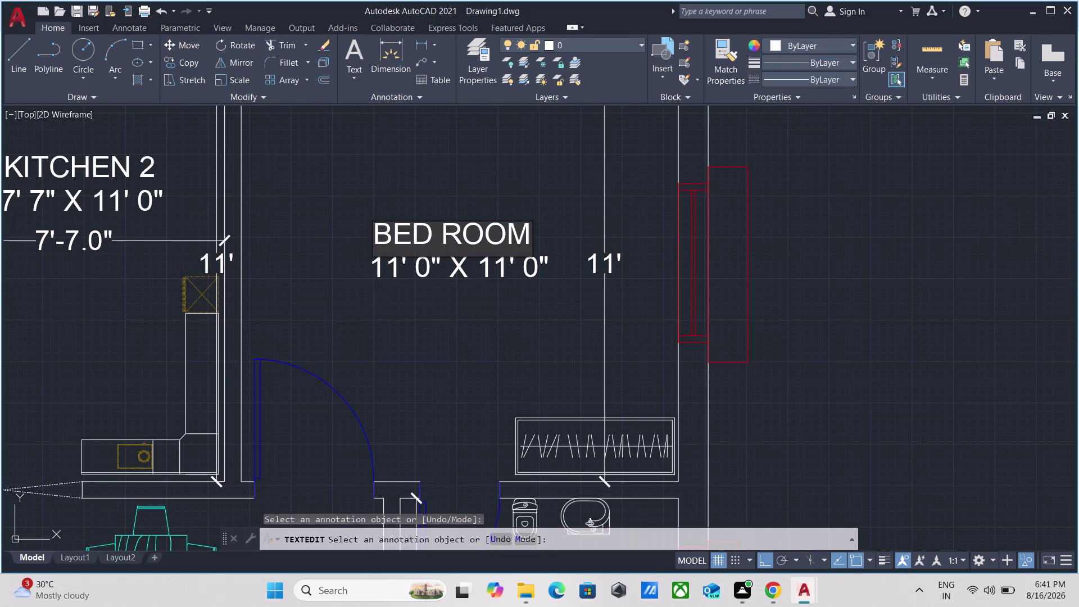
key(space)
key(2)
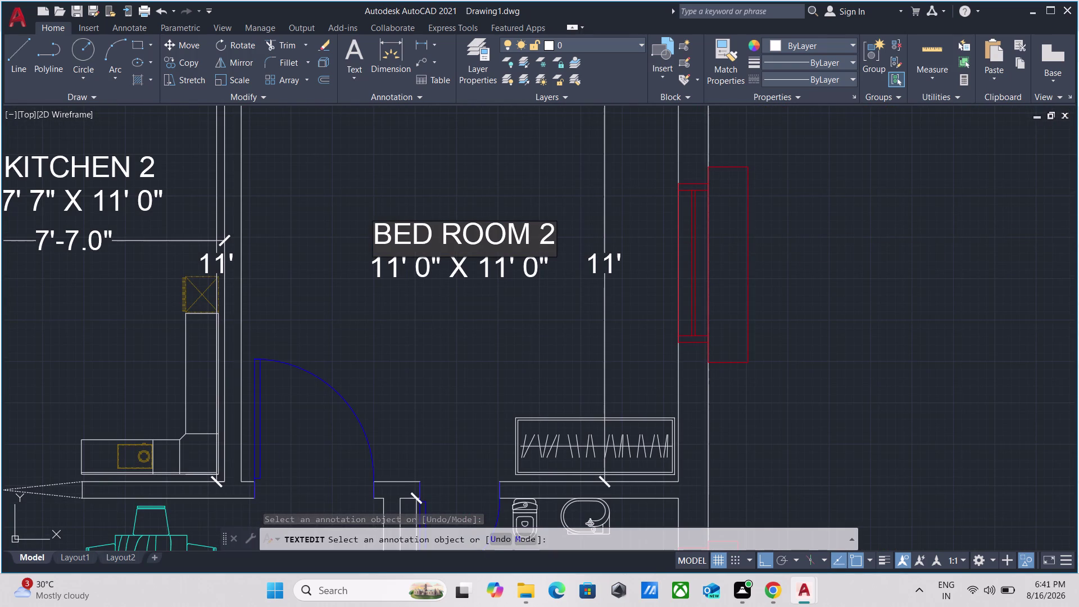
key(Return)
scroll(down, 3)
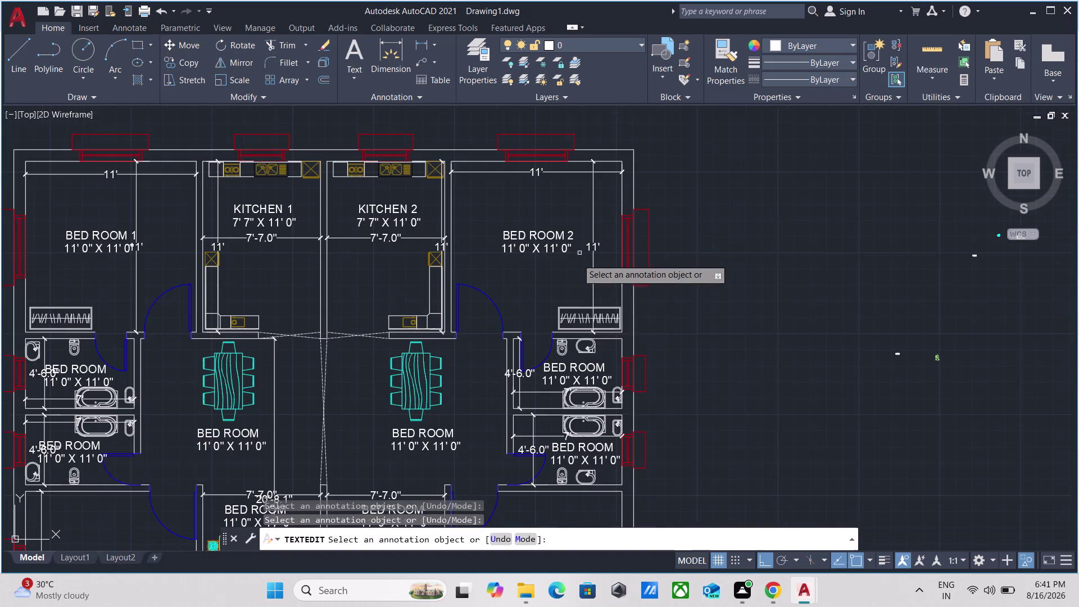
scroll(down, 3)
scroll(up, 3)
Rename the lower room's BED ROOM label to T & B.
scroll(up, 3)
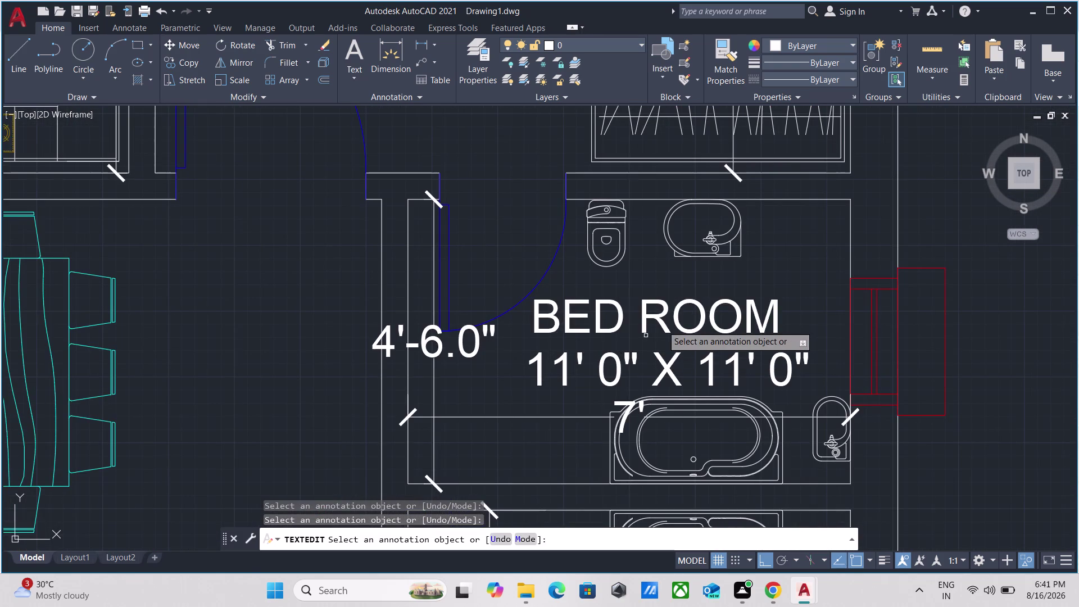
double_click(667, 320)
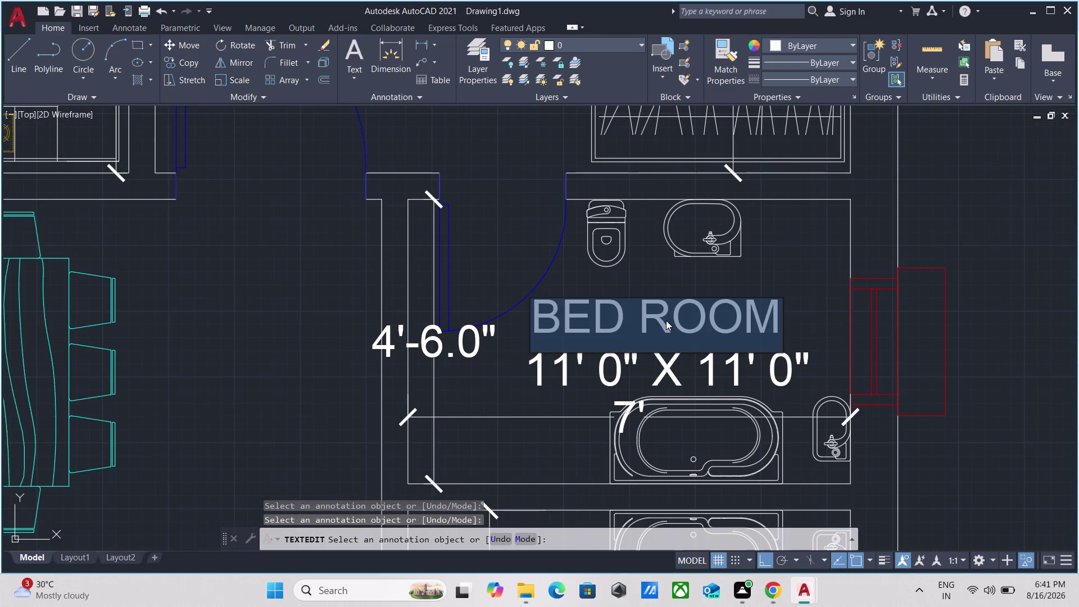
key(t)
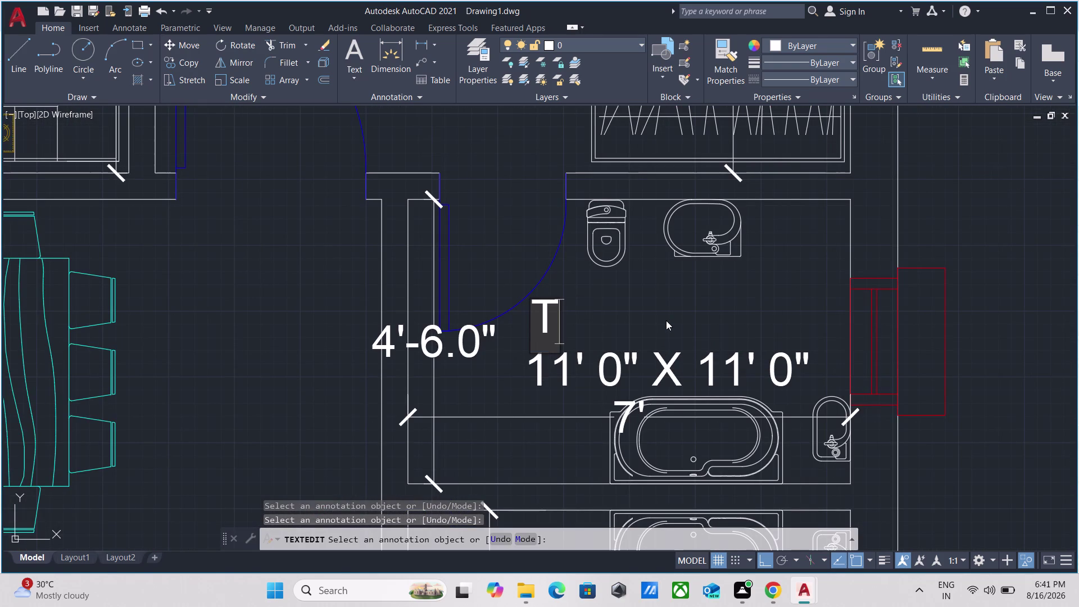
key(space)
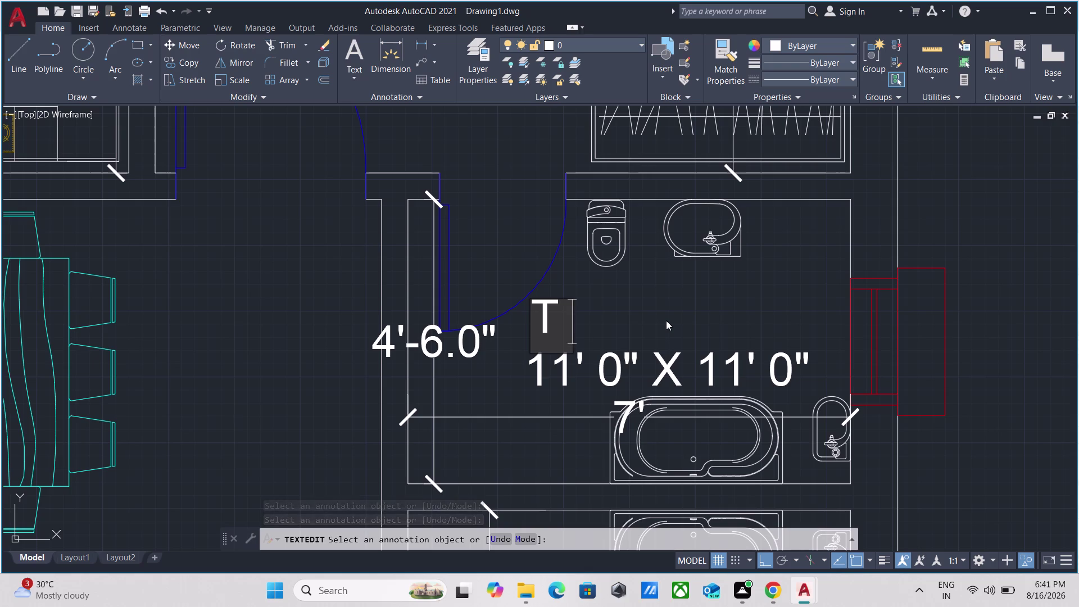
key(shift+ampersand)
key(space)
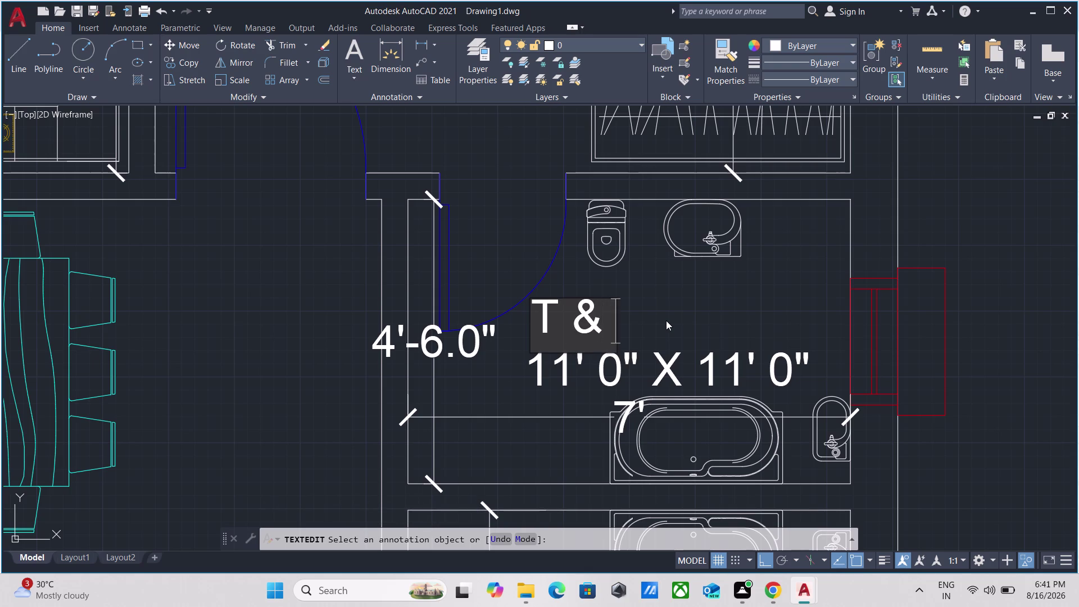
text(b)
key(BackSpace)
key(b)
key(Return)
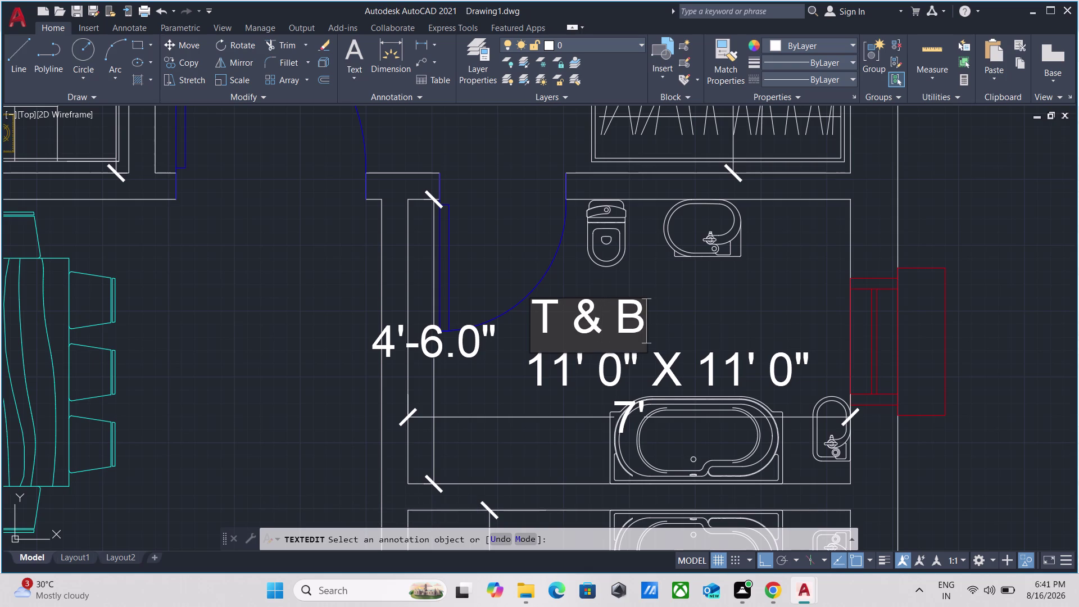
Change the first dimension of the T & B size line to 7' 0".
double_click(618, 368)
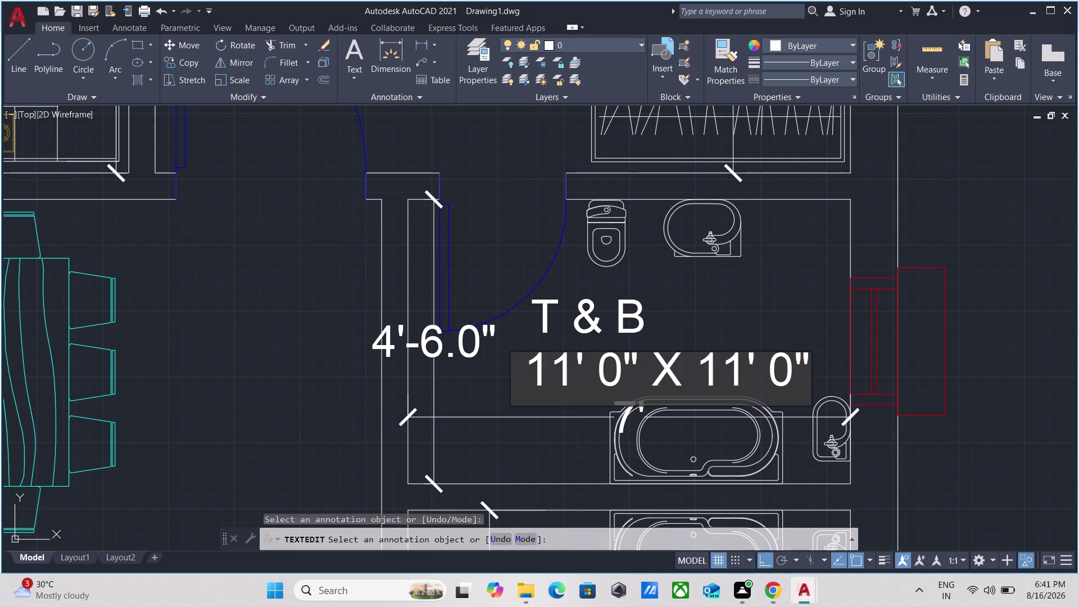
click(643, 374)
key(BackSpace)
key(BackSpace)
key(BackSpace)
key(BackSpace)
key(BackSpace)
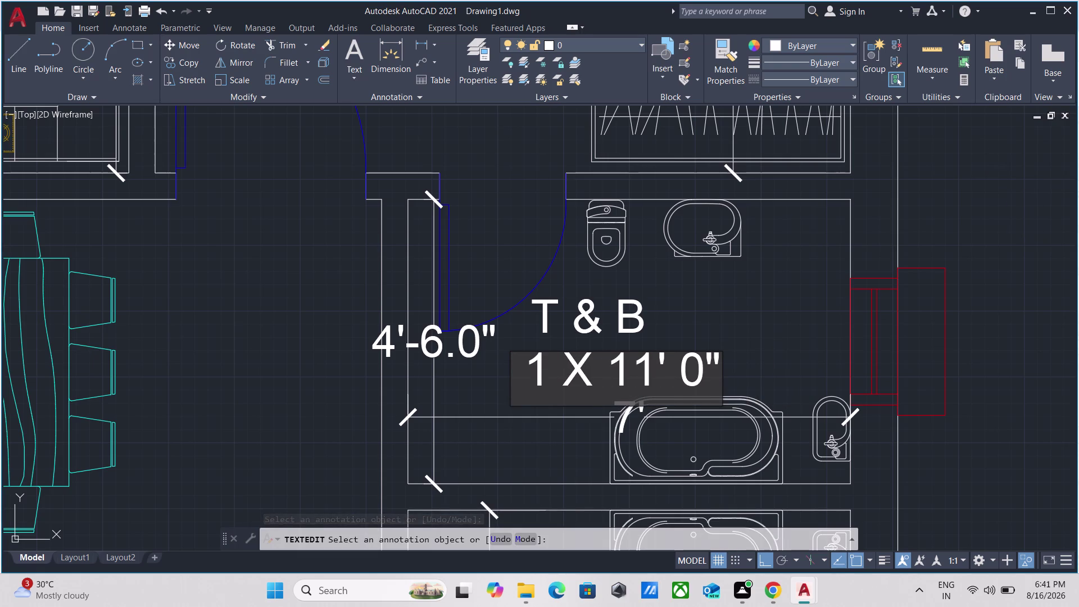
key(BackSpace)
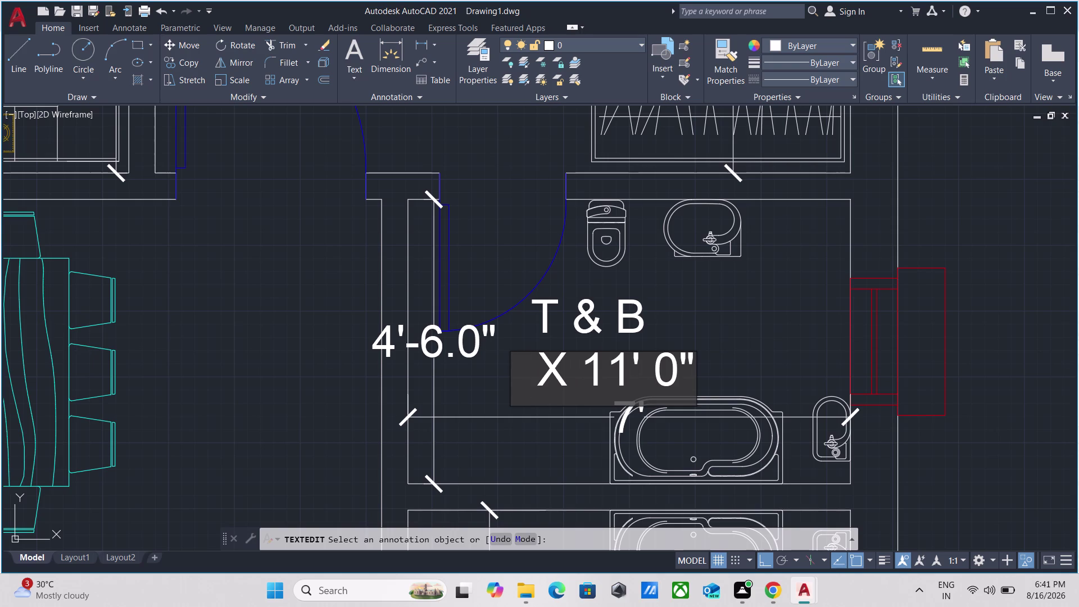
text(7')
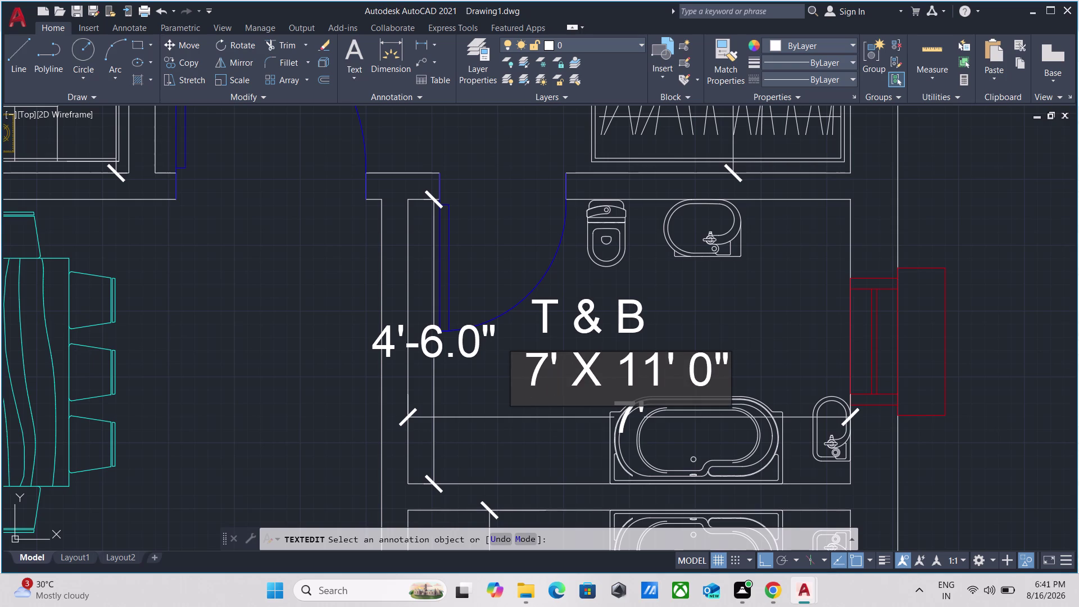
key(space)
text(0)
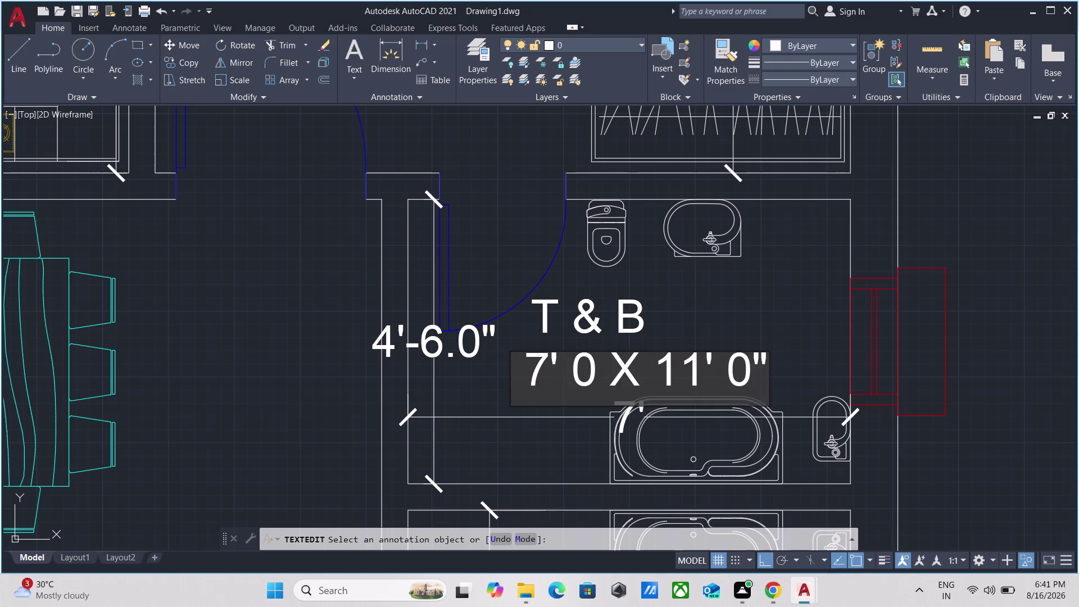
key(shift+quotedbl)
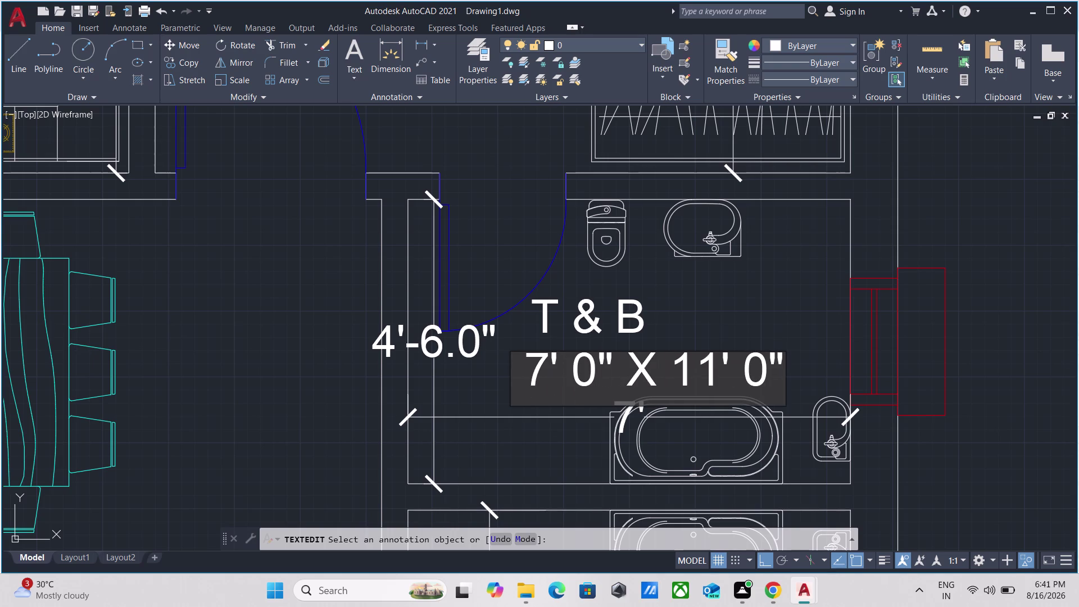
Change the second dimension to 4' 6" and finish editing the label.
click(732, 364)
key(BackSpace)
key(BackSpace)
key(BackSpace)
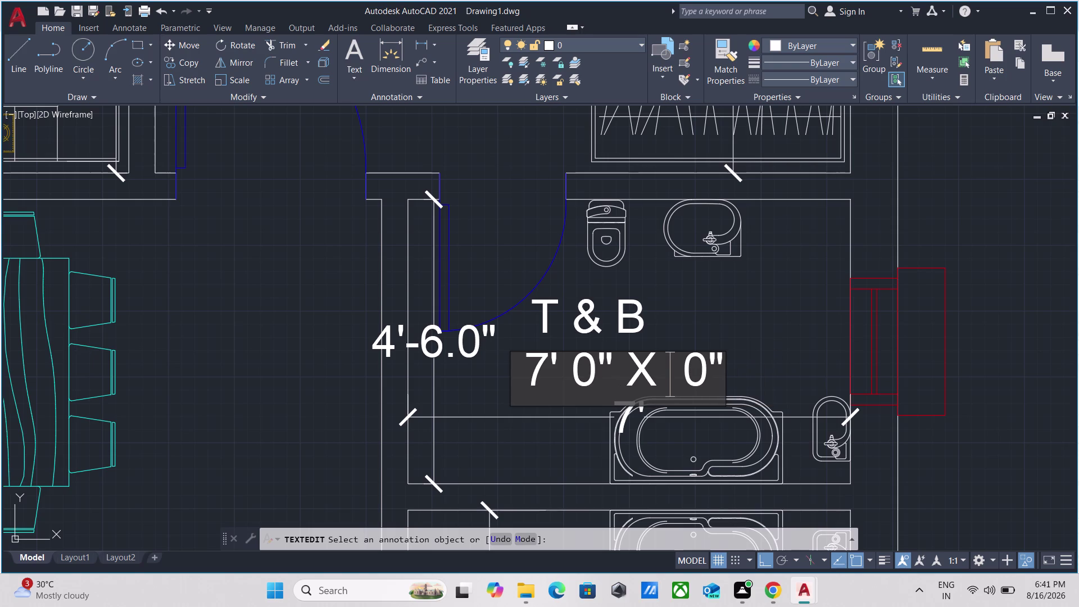
text(4')
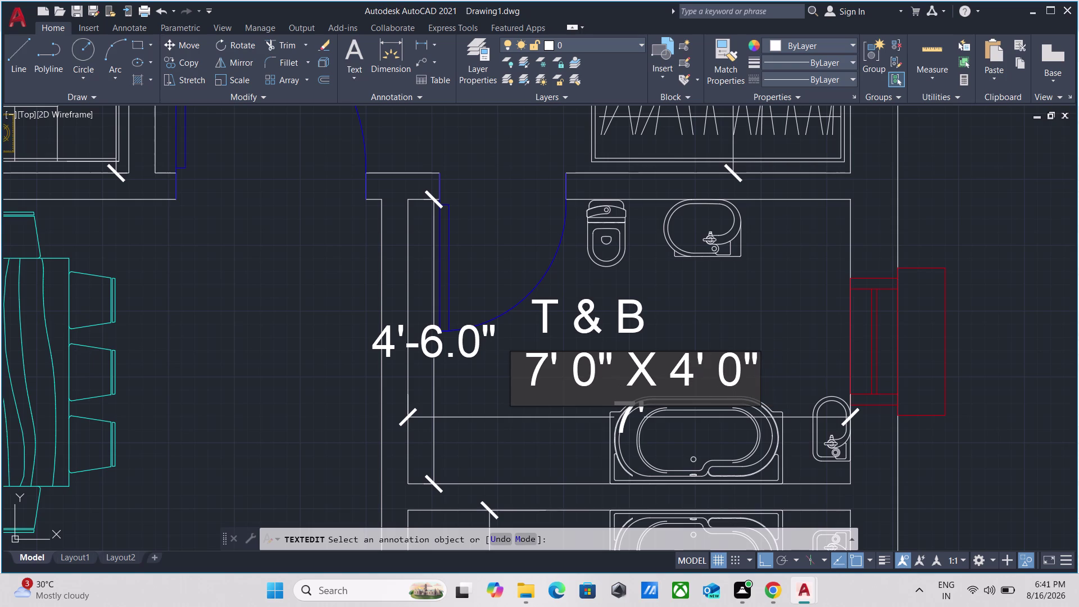
key(space)
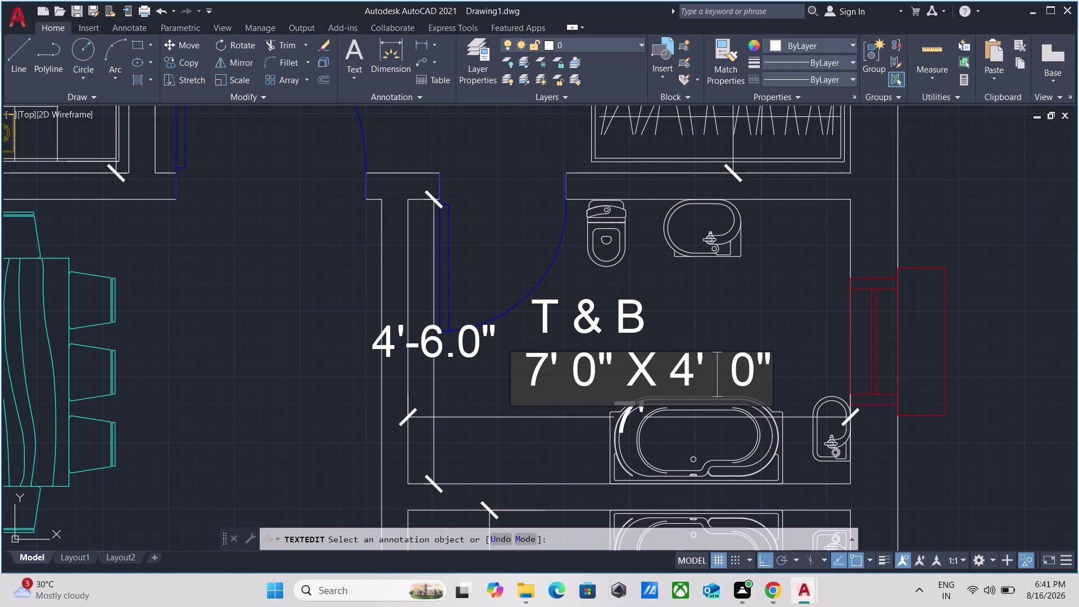
click(757, 375)
click(758, 373)
key(BackSpace)
key(BackSpace)
key(6)
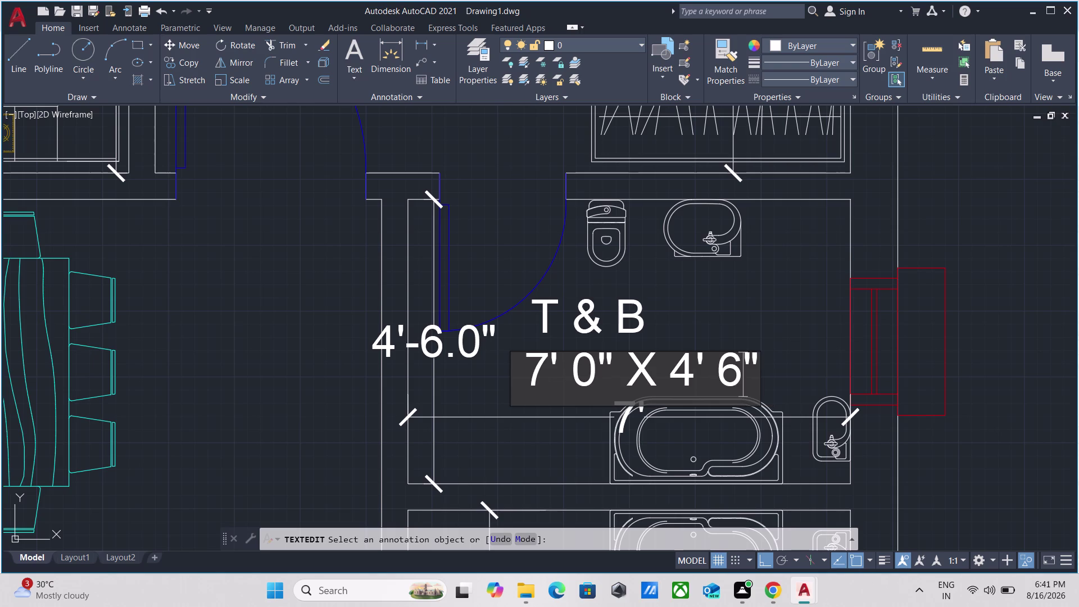
key(Return)
scroll(down, 3)
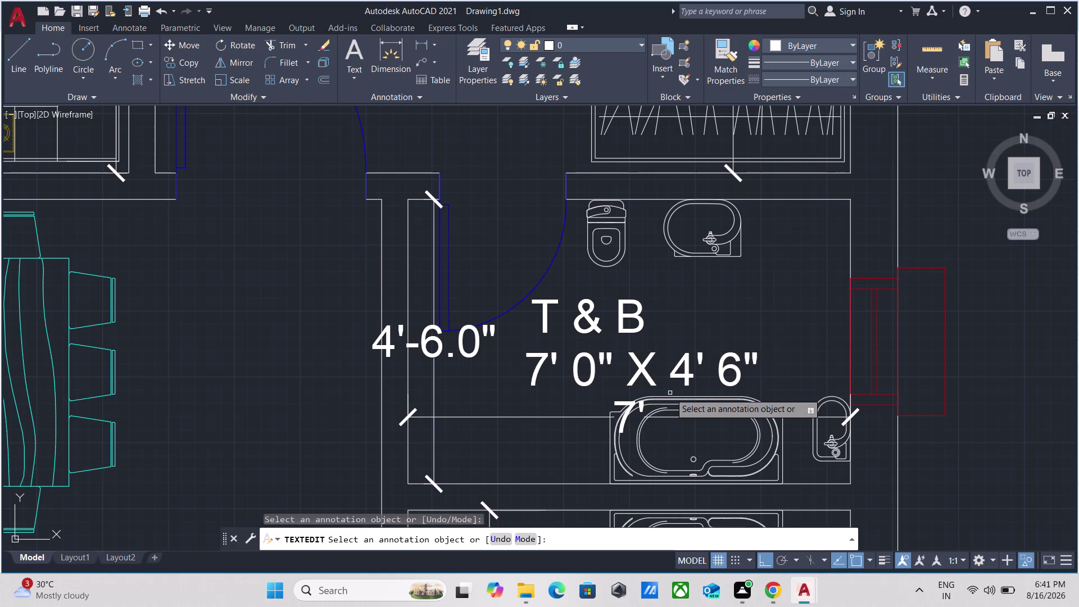
scroll(down, 3)
scroll(down, 3)
middle_drag(241, 382, 502, 334)
scroll(up, 3)
scroll(down, 3)
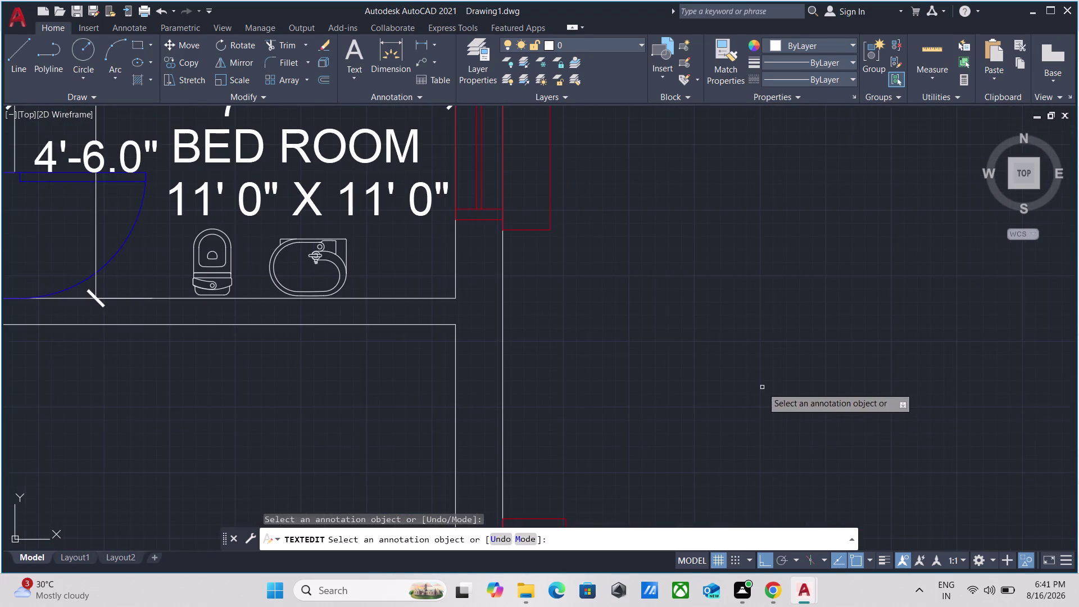
middle_drag(769, 431, 784, 473)
End text editing and erase the stray BED ROOM label in the lower bathroom.
key(Escape)
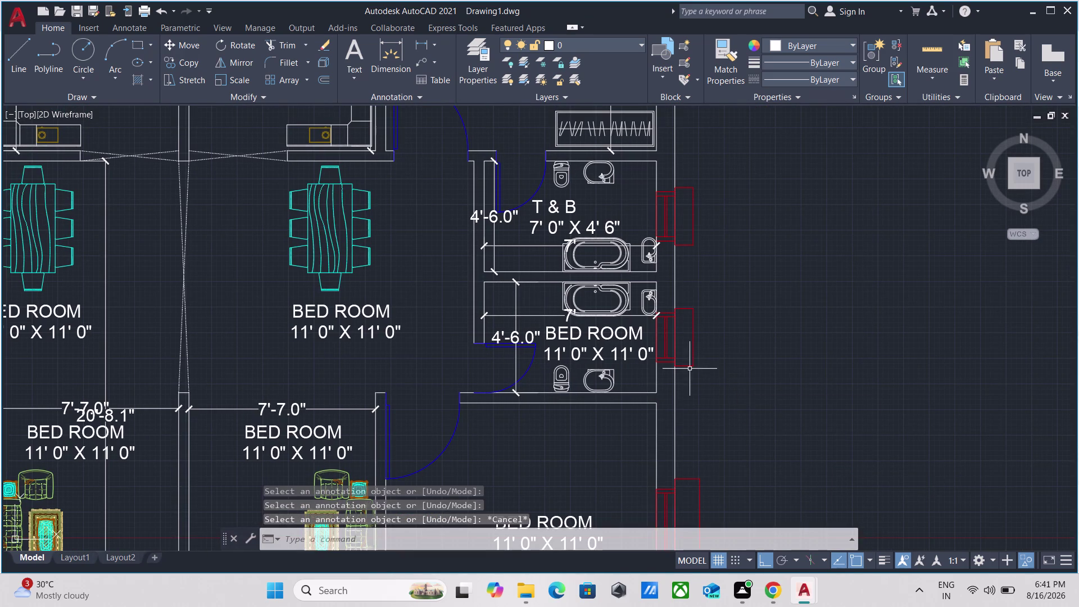
scroll(up, 3)
drag(637, 385, 633, 377)
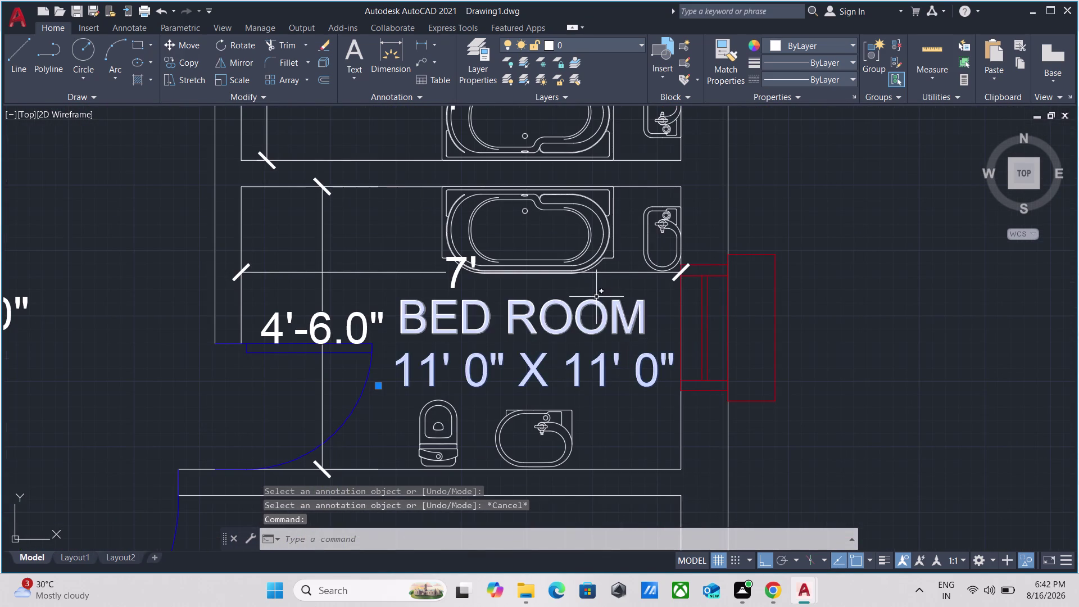
click(671, 316)
click(587, 370)
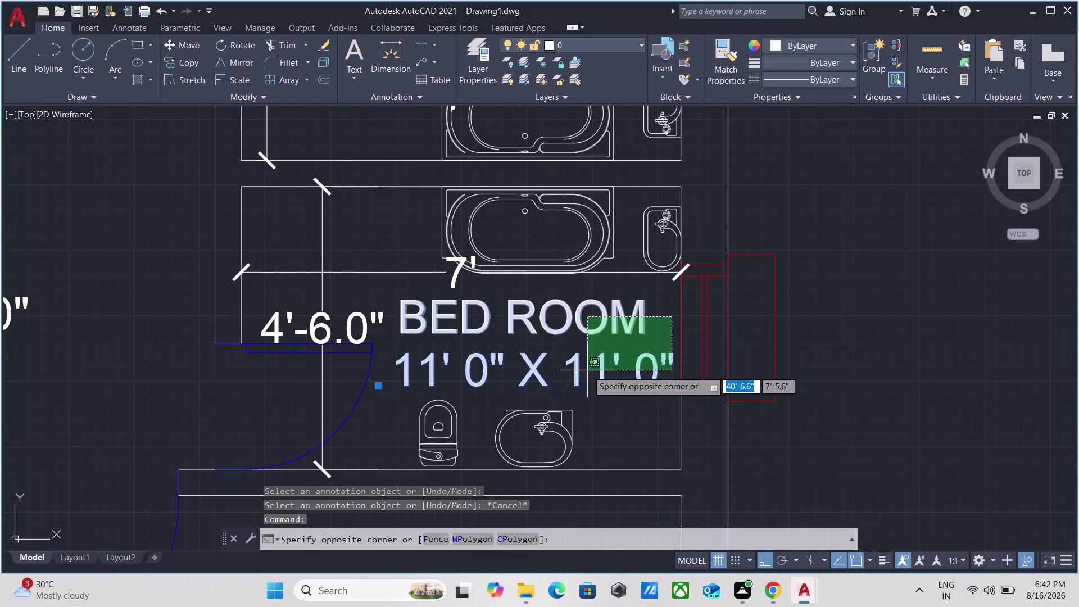
right_click(588, 370)
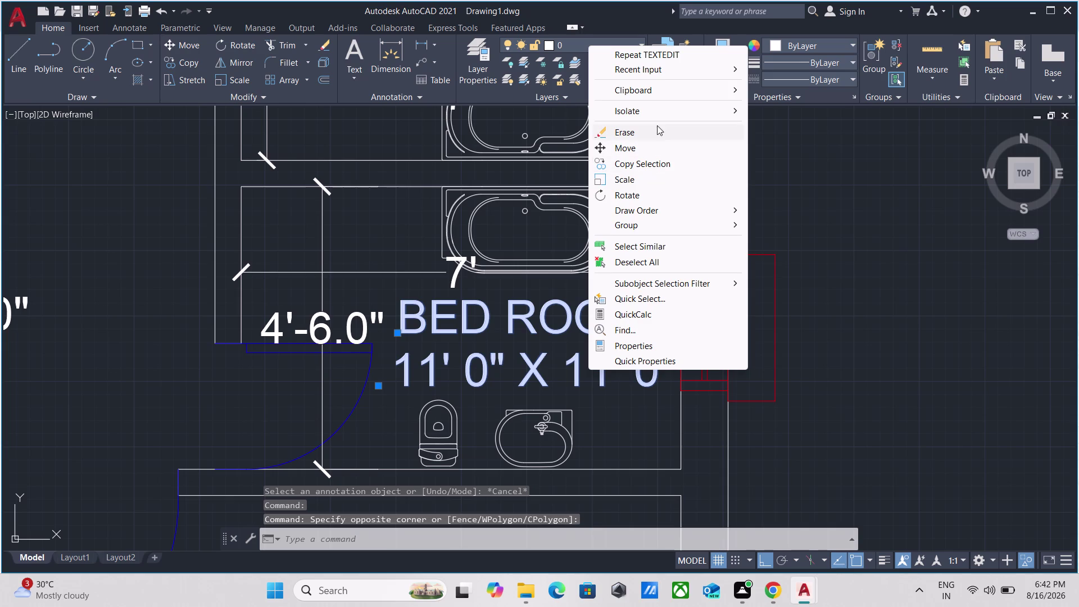
click(647, 130)
Erase the two stray BED ROOM labels in the left bathrooms.
scroll(down, 3)
middle_drag(606, 236, 621, 276)
middle_drag(272, 291, 658, 321)
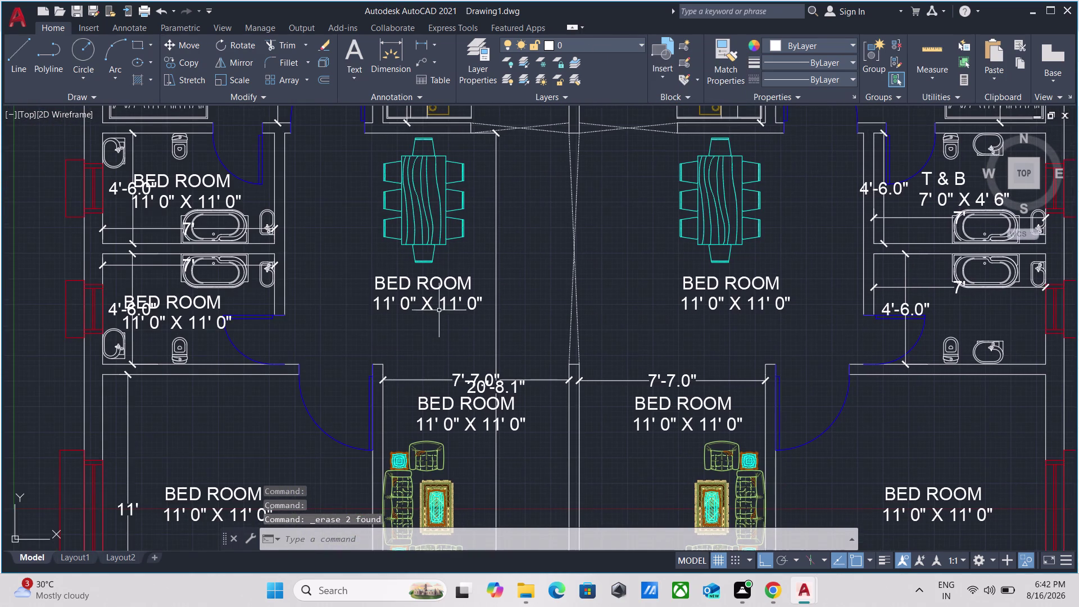
scroll(up, 3)
click(139, 327)
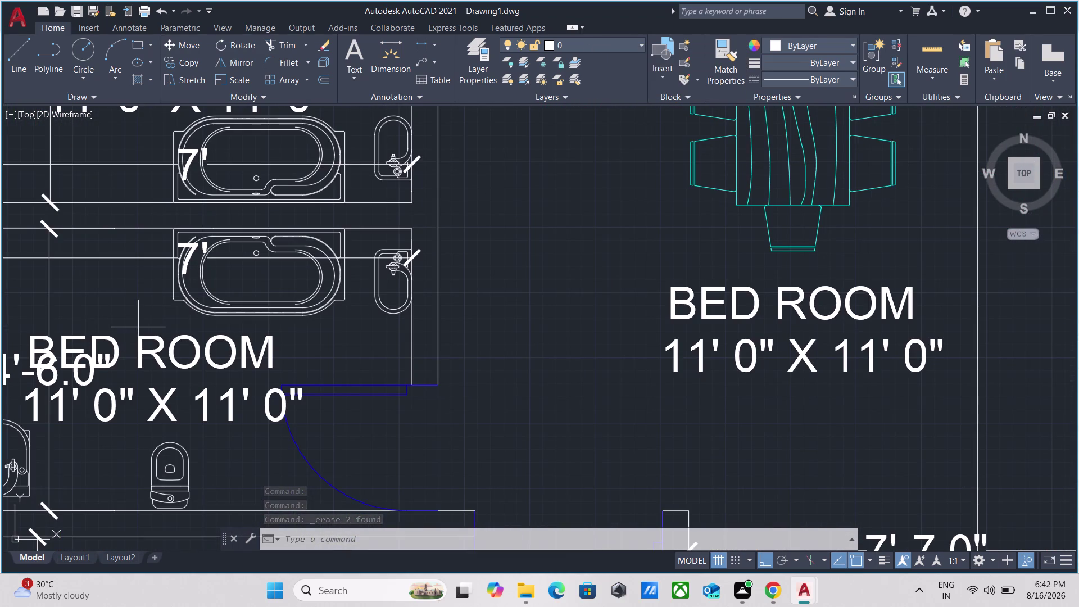
click(121, 402)
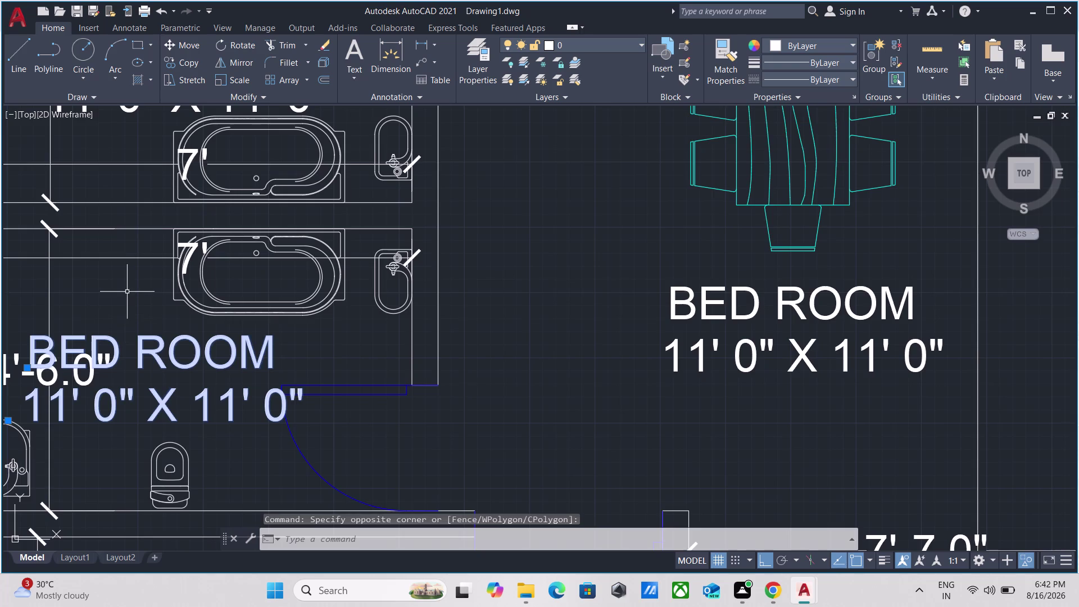
middle_drag(126, 290, 218, 410)
click(329, 133)
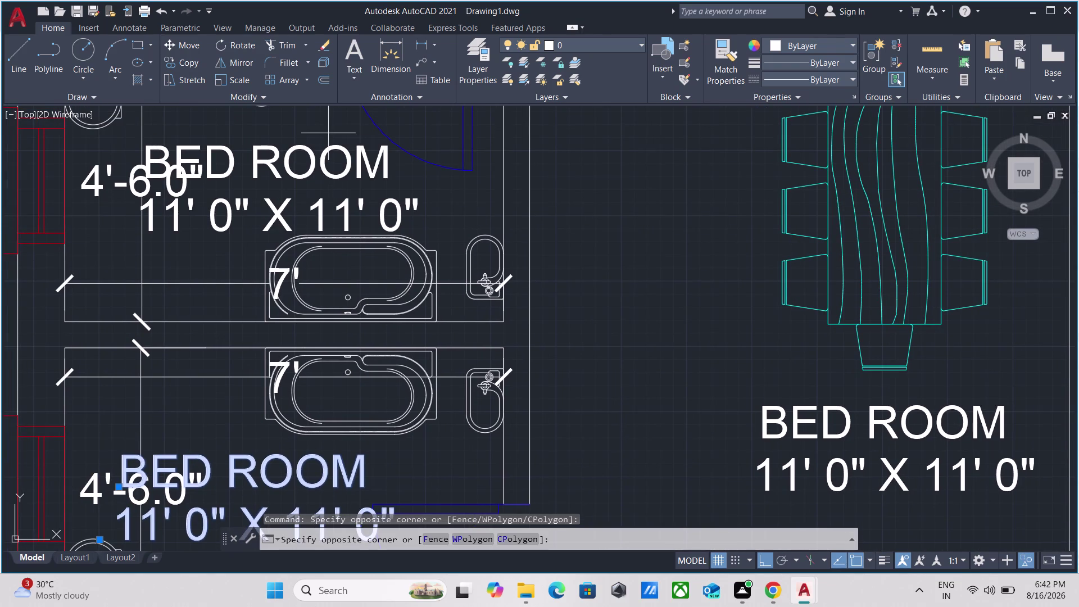
click(276, 217)
right_click(276, 218)
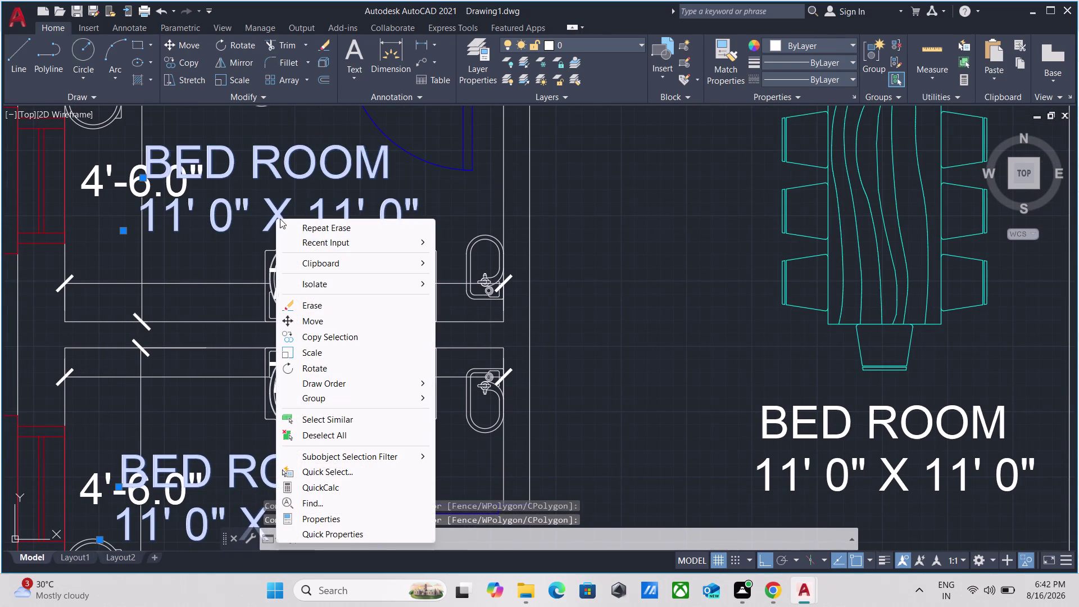
click(321, 307)
scroll(down, 3)
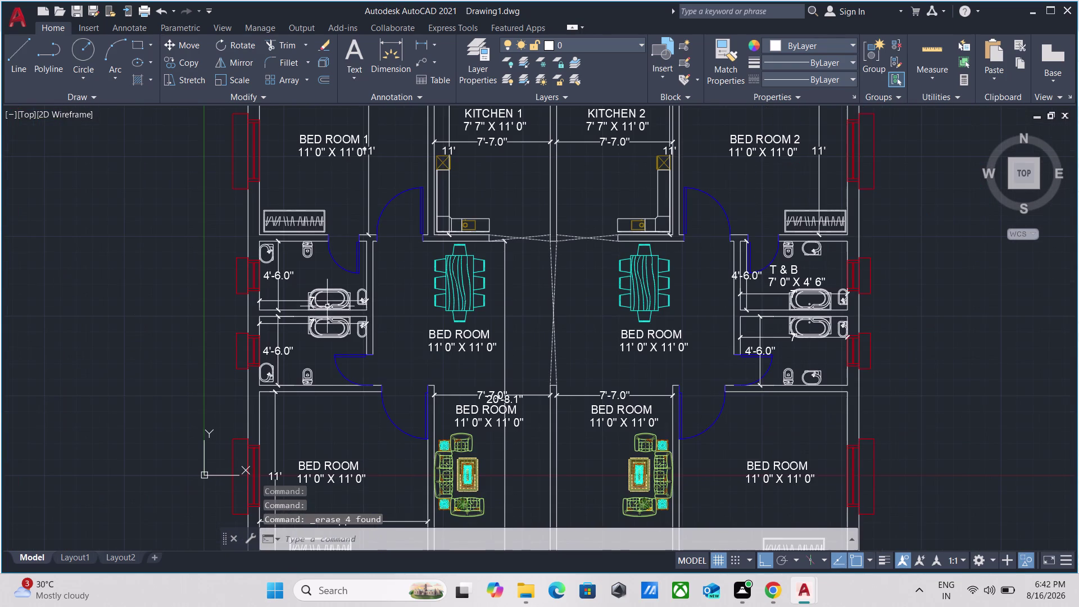
scroll(up, 3)
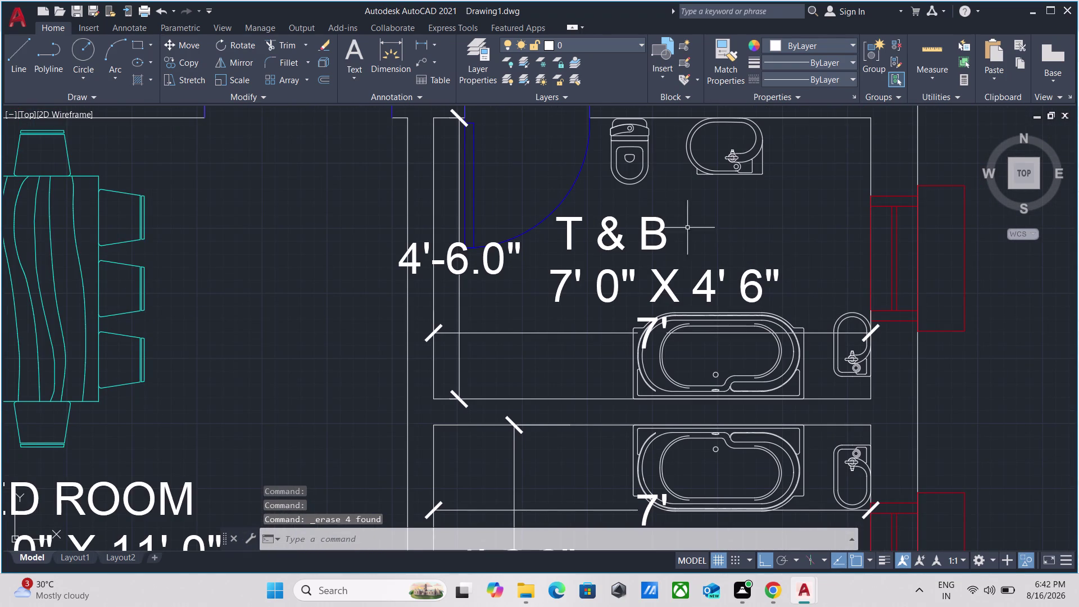
Copy the T & B label into the lower bathroom with CO.
click(667, 211)
click(592, 290)
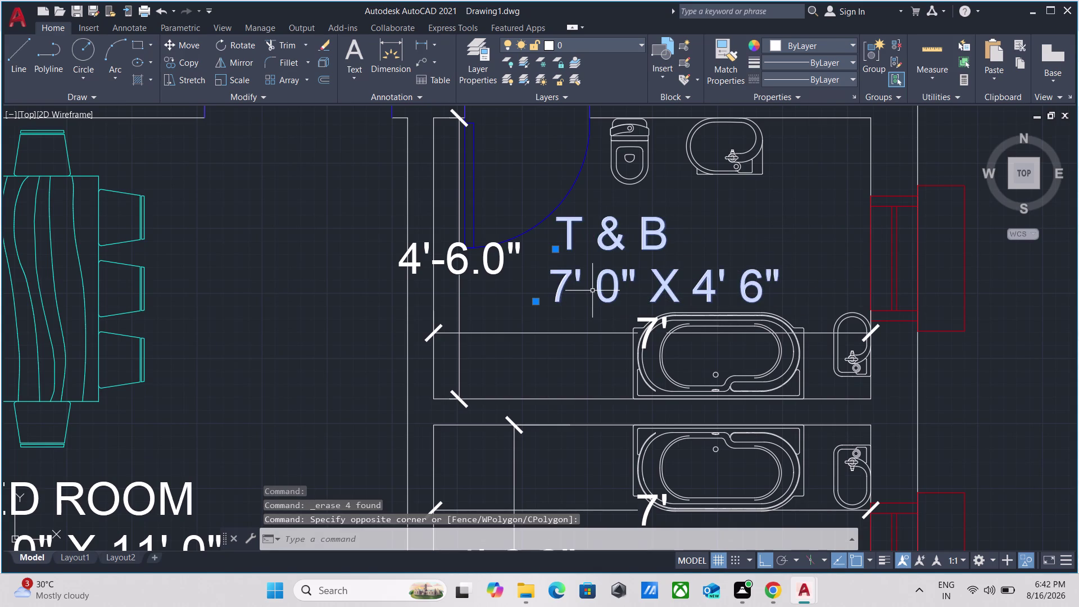
text(CO)
key(Return)
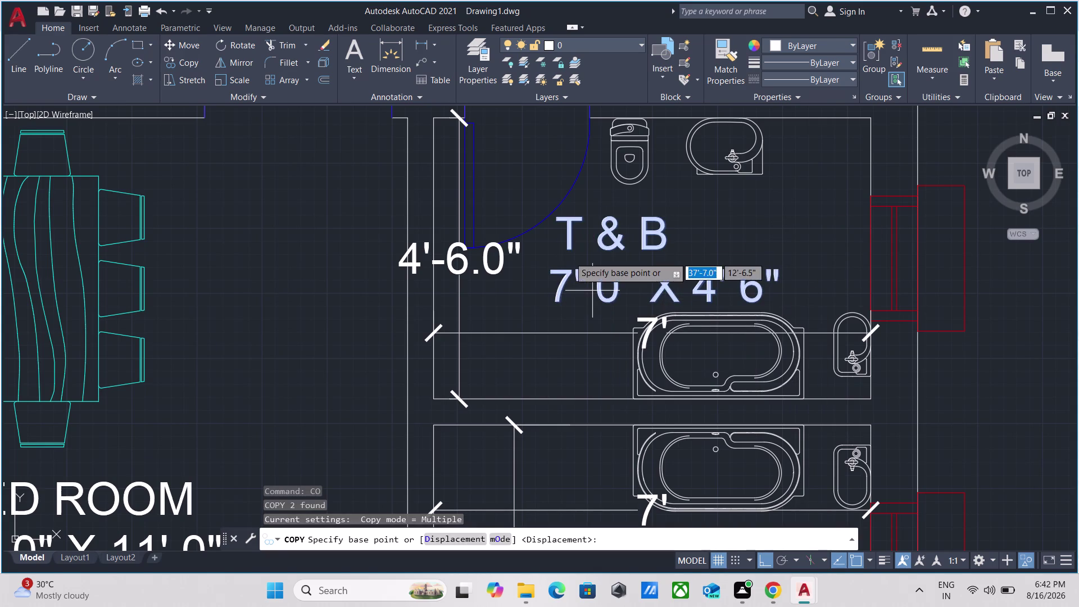
click(561, 248)
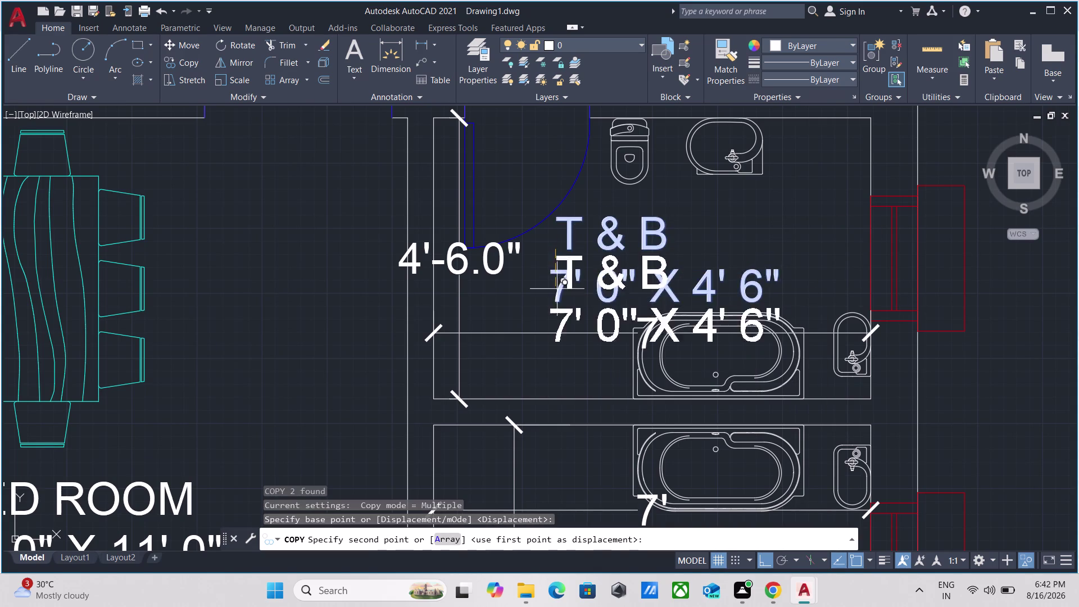
scroll(down, 3)
middle_drag(549, 384, 585, 236)
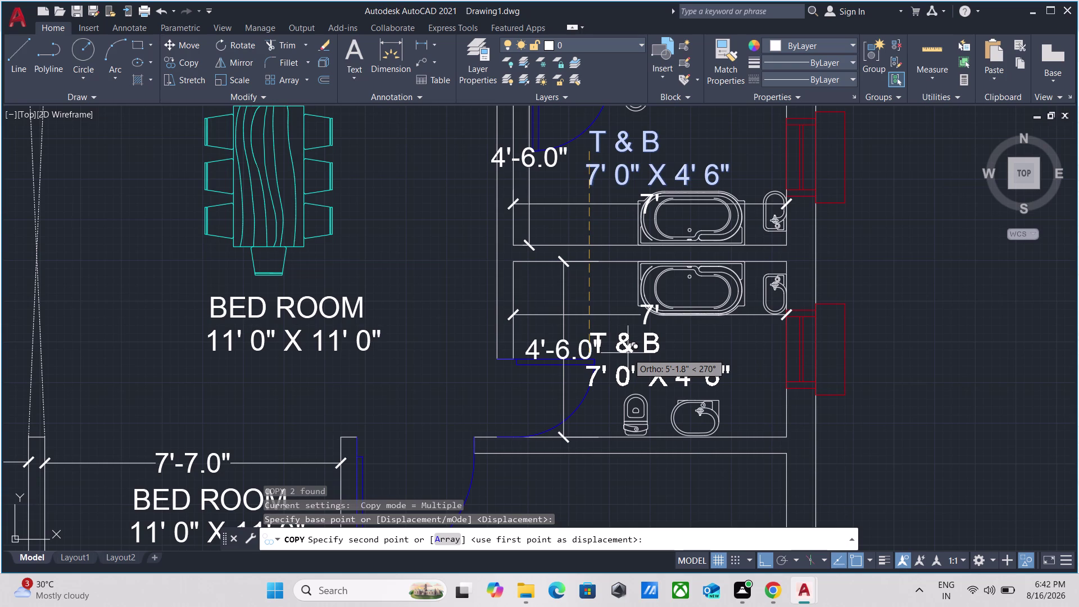
click(628, 353)
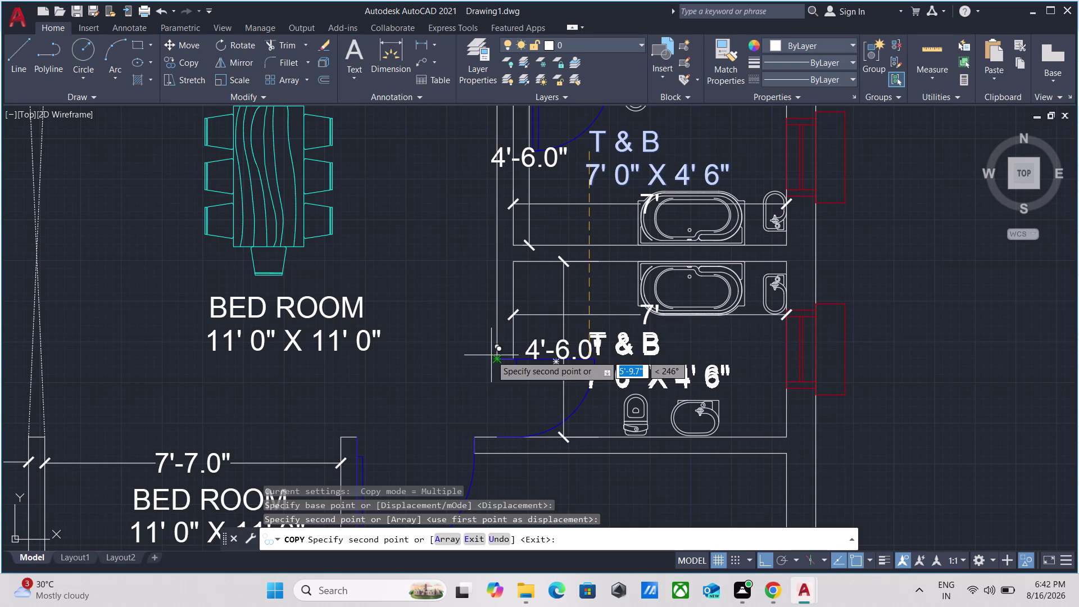
Place T & B copies in the lower-left and upper-left bathrooms, then end copying.
key(F8)
scroll(down, 3)
middle_drag(227, 320, 717, 371)
scroll(up, 3)
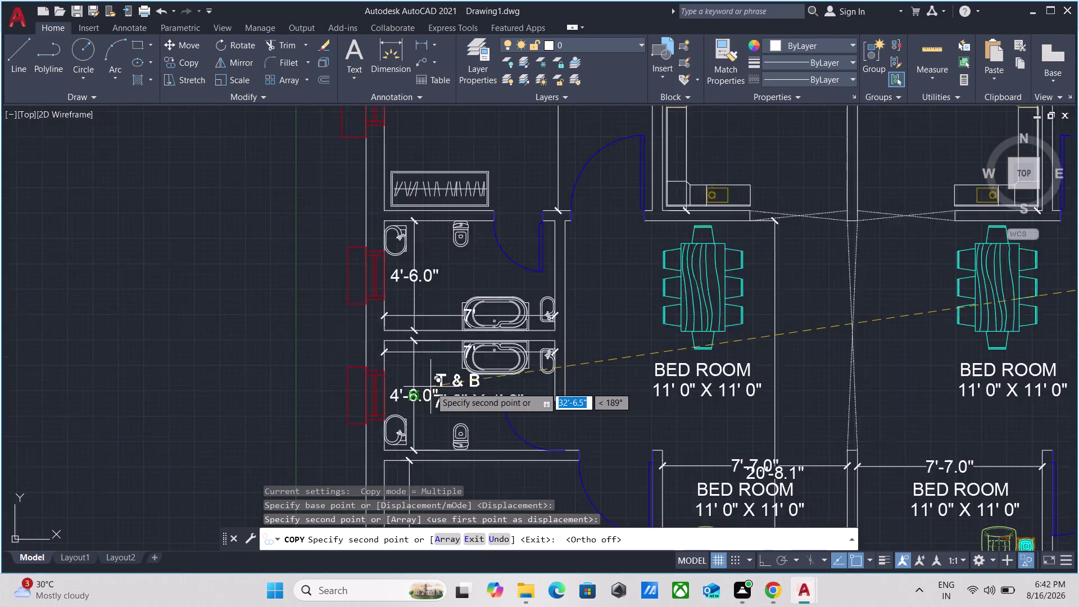
scroll(up, 3)
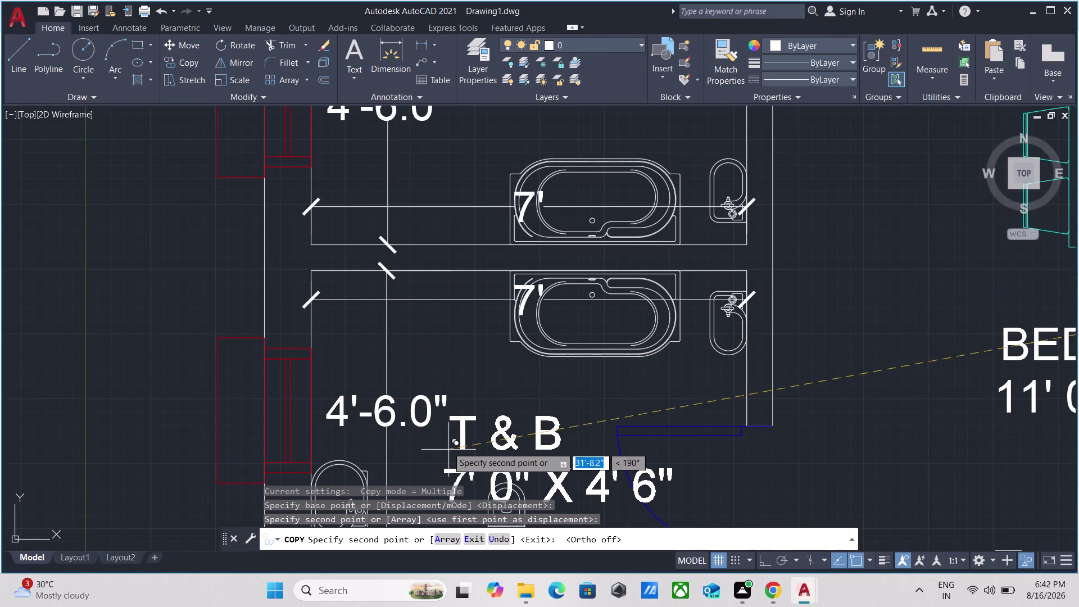
scroll(down, 3)
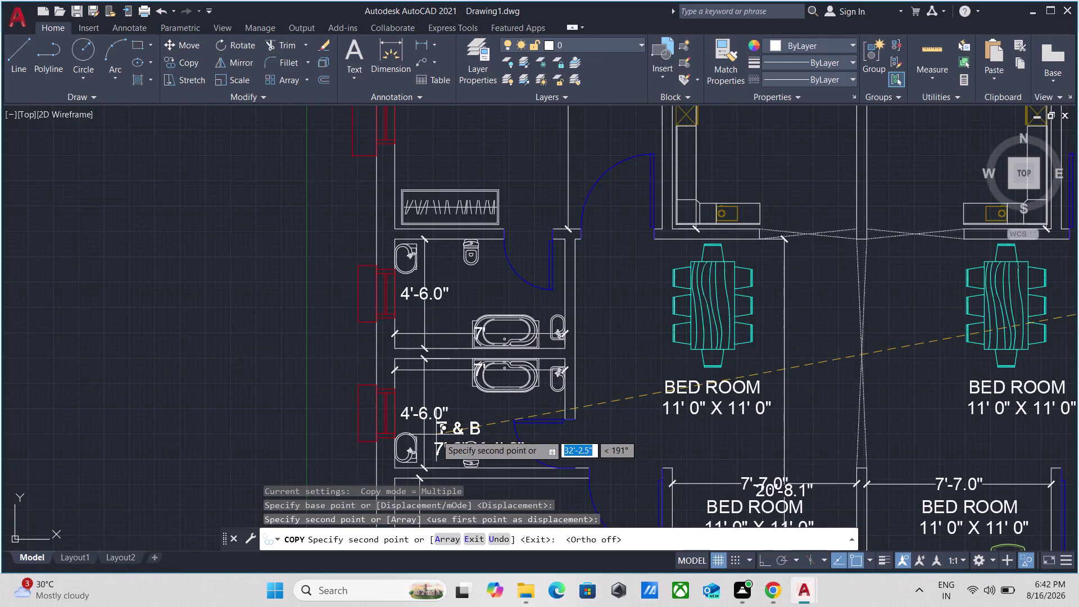
click(436, 435)
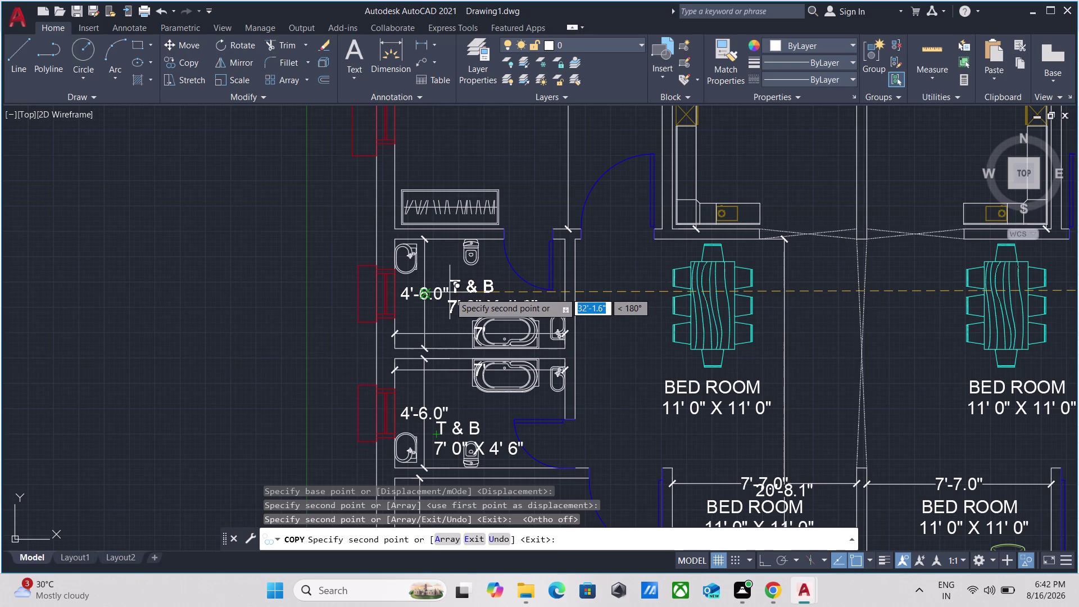
scroll(up, 3)
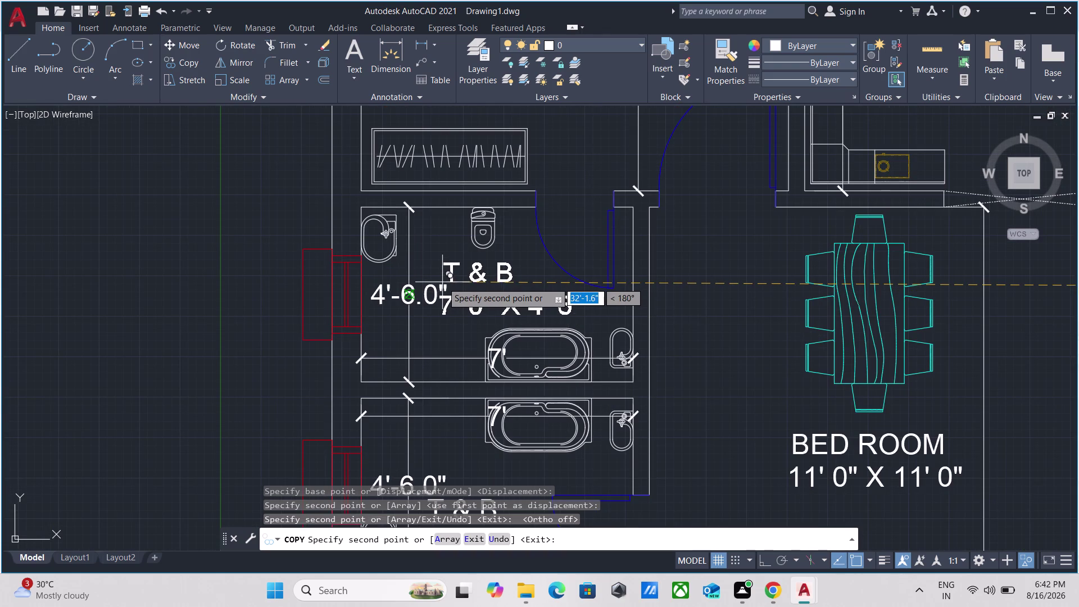
click(442, 282)
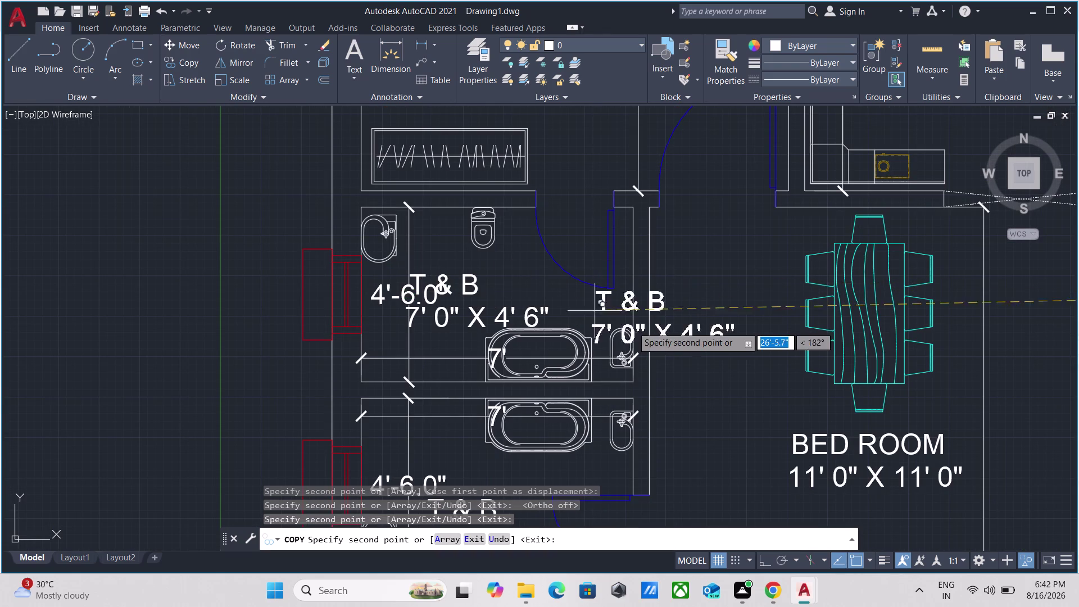
scroll(down, 3)
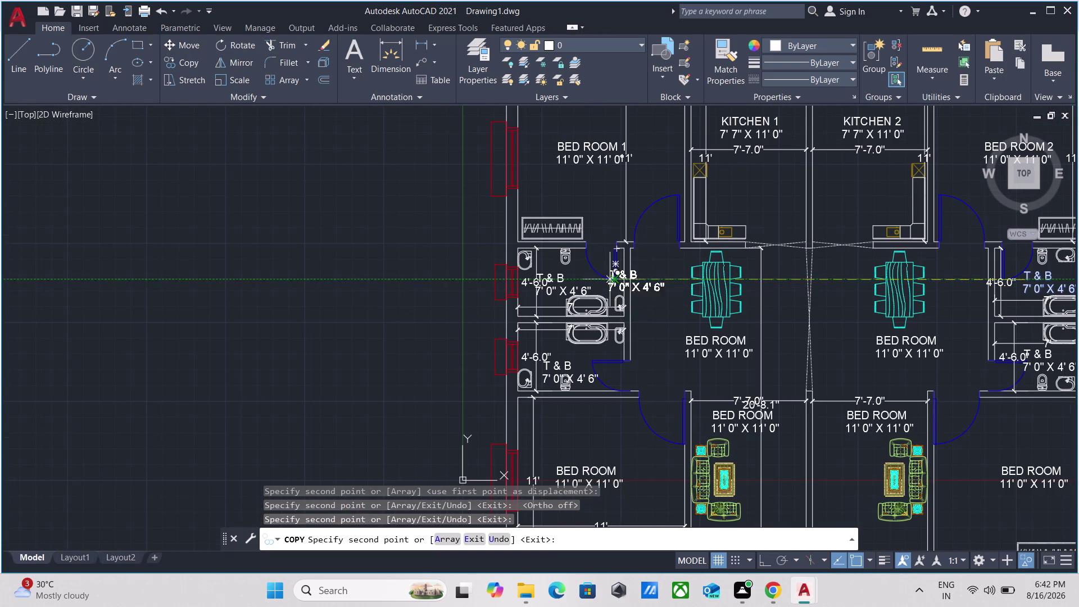
middle_drag(813, 367, 649, 255)
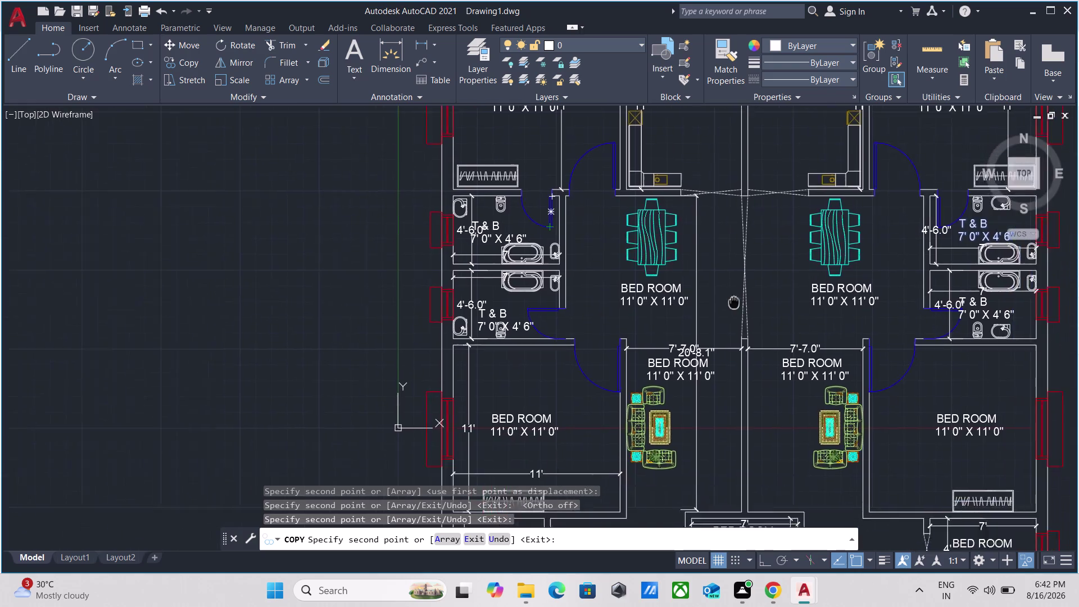
middle_drag(648, 255, 635, 249)
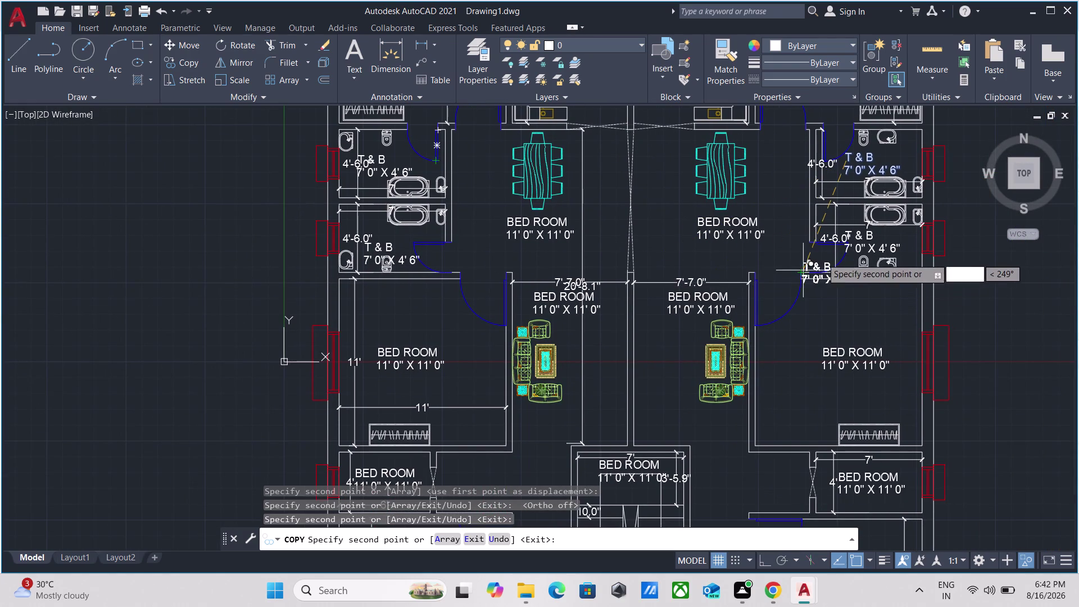
key(Escape)
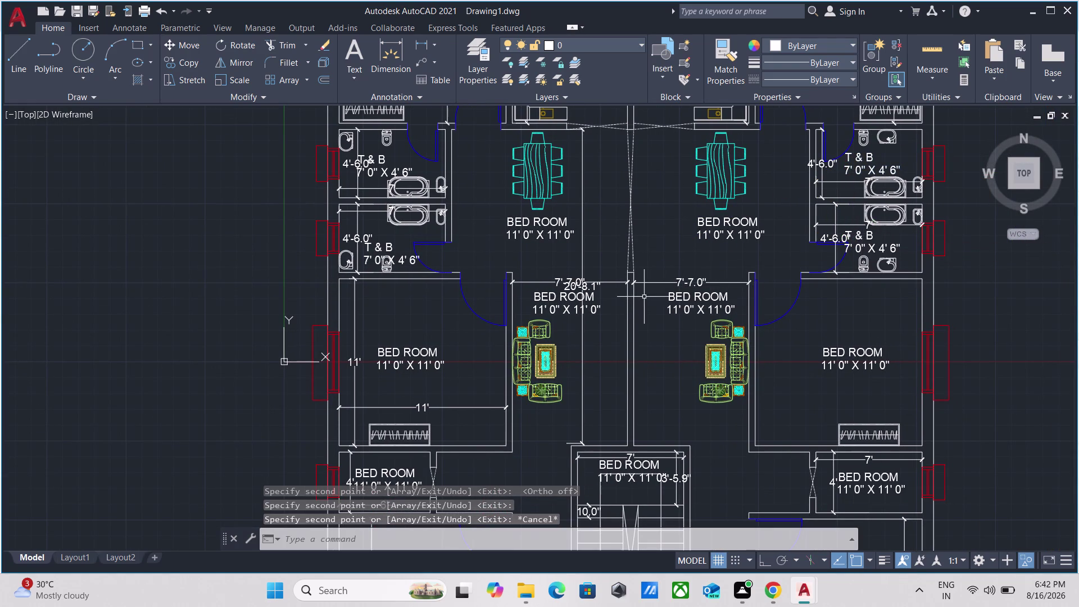
Replace the right-hand BED ROOM label wording with DINING.
scroll(up, 3)
double_click(812, 291)
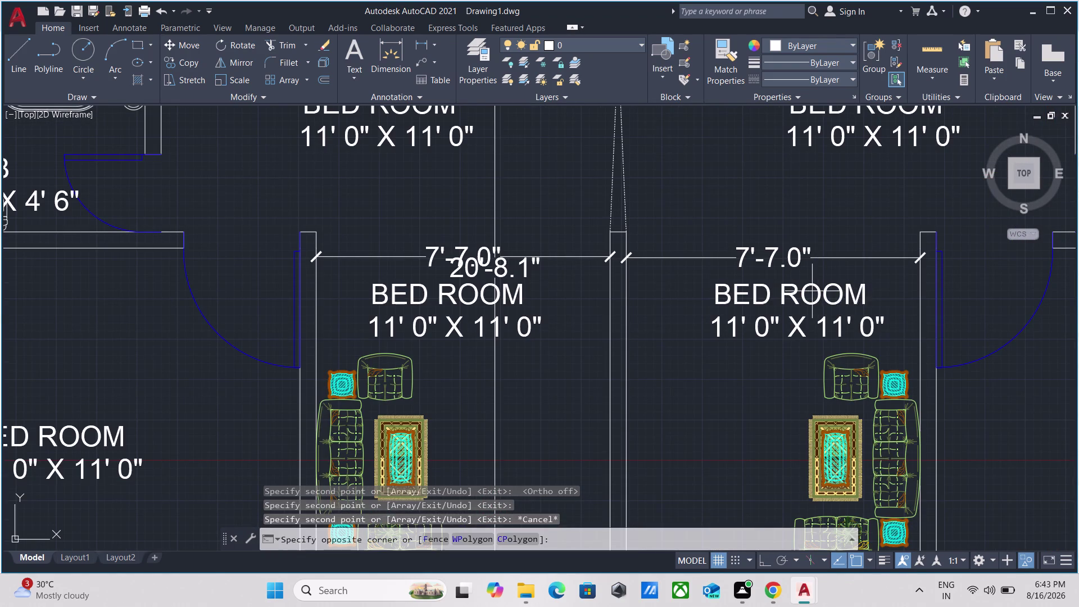
double_click(774, 288)
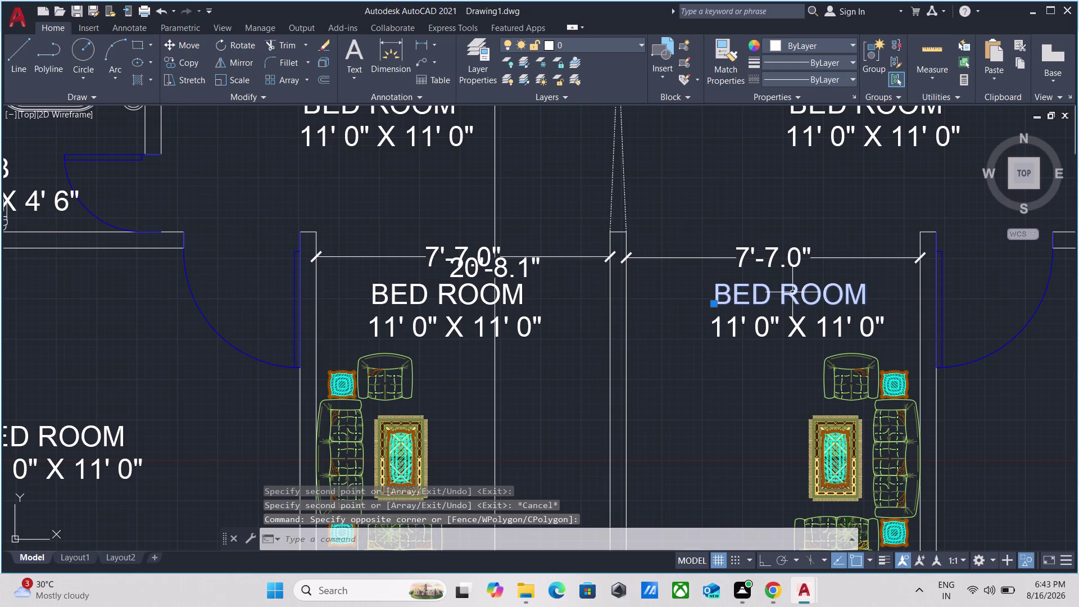
click(861, 292)
double_click(862, 292)
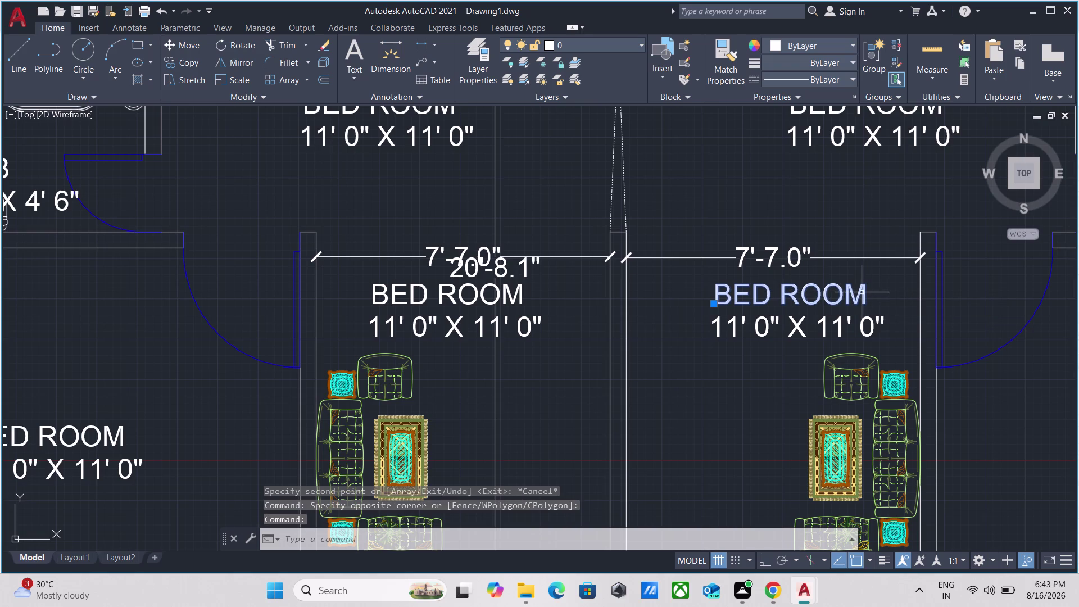
key(BackSpace)
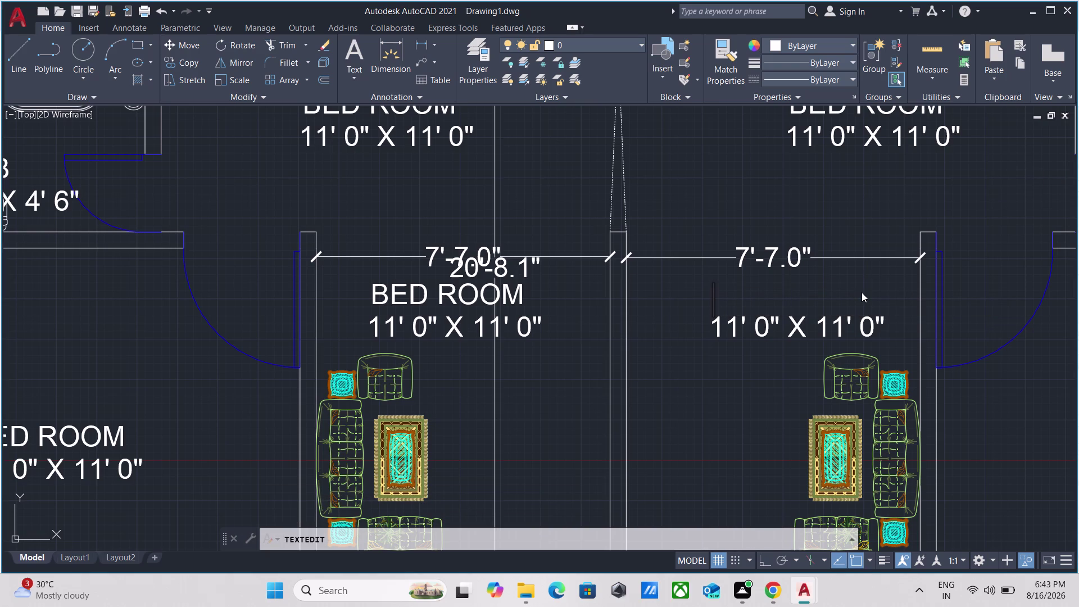
key(d)
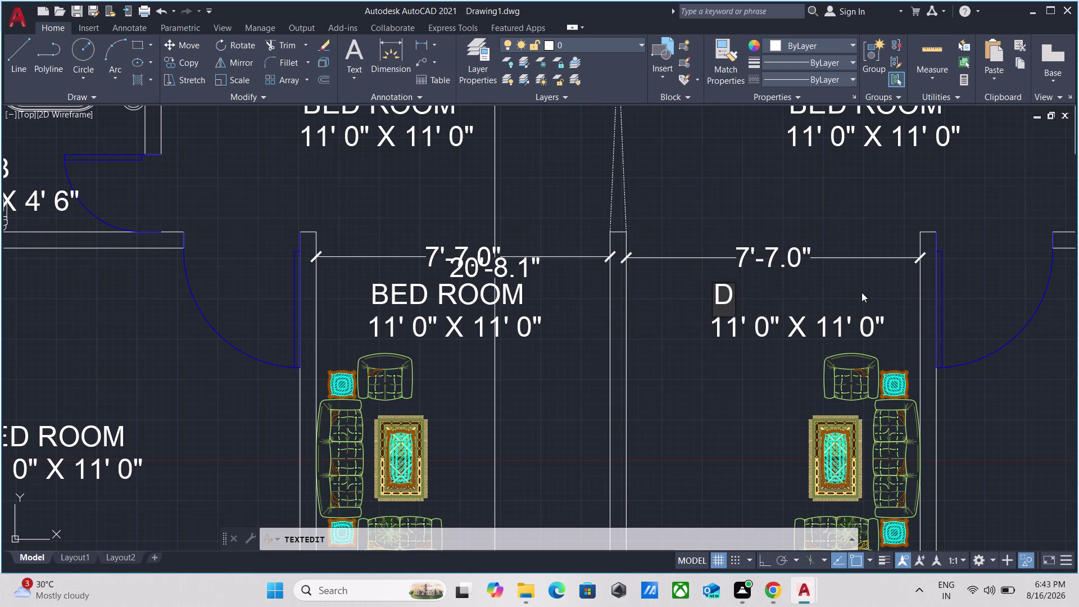
key(BackSpace)
text(DI)
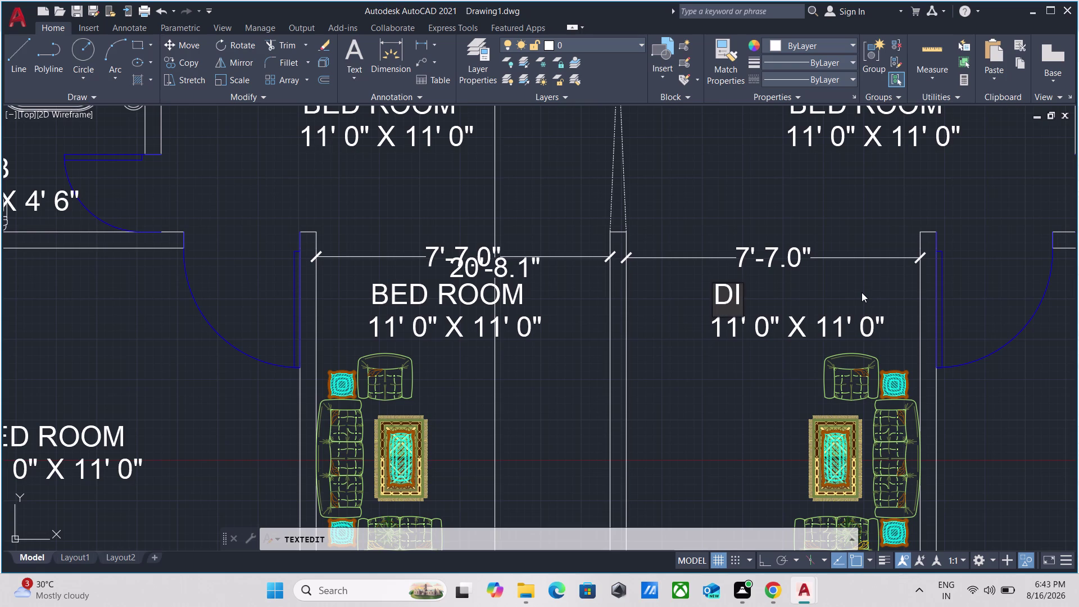
text(N)
text(IN)
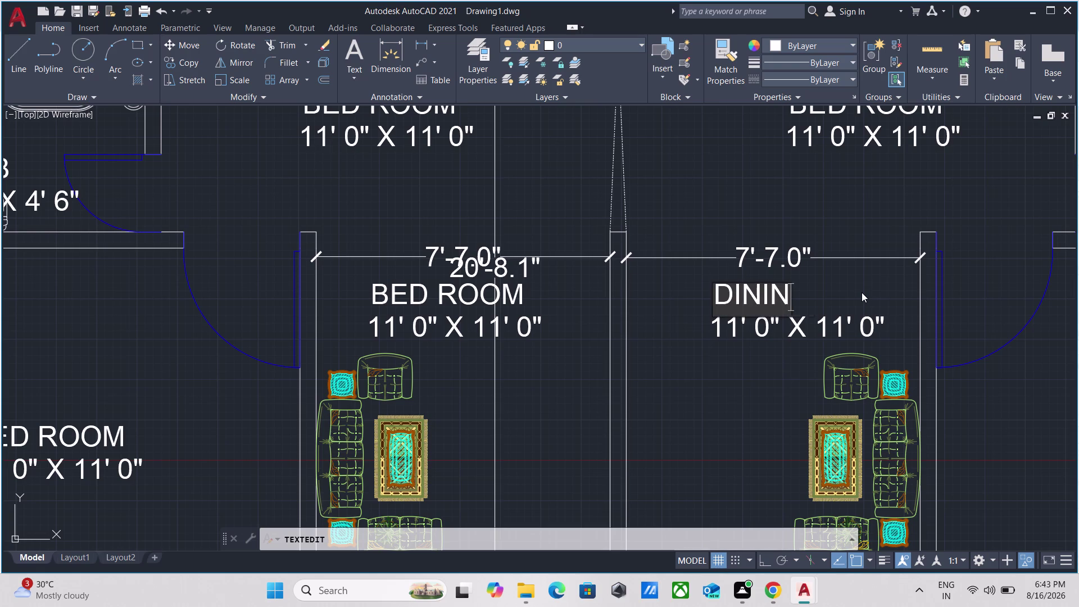
text(G)
Complete the label as DINING AND HALL and select it.
key(space)
text(AND)
key(space)
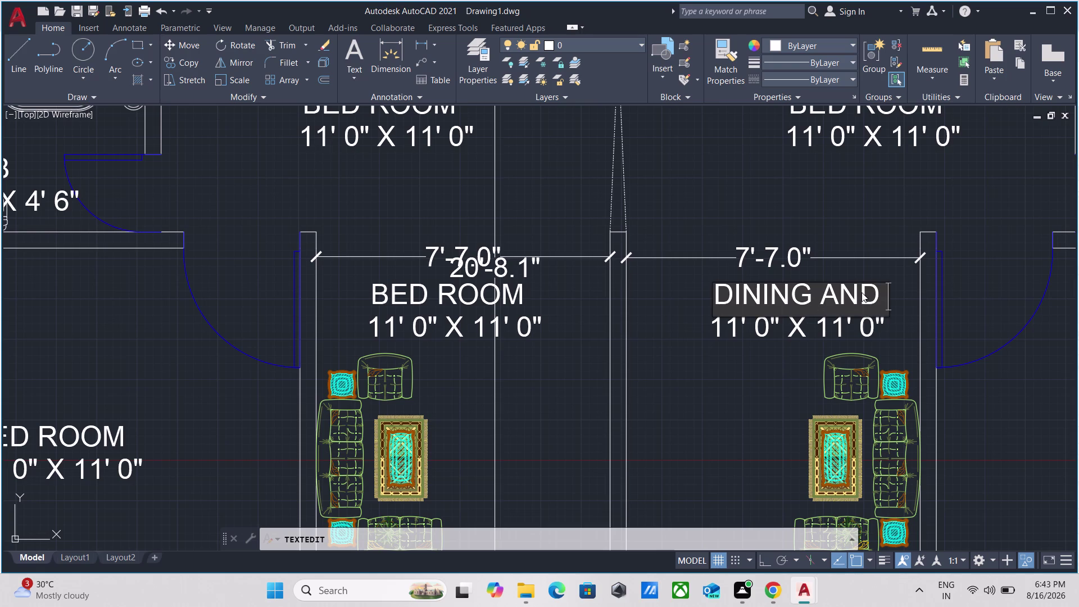
key(BackSpace)
key(BackSpace)
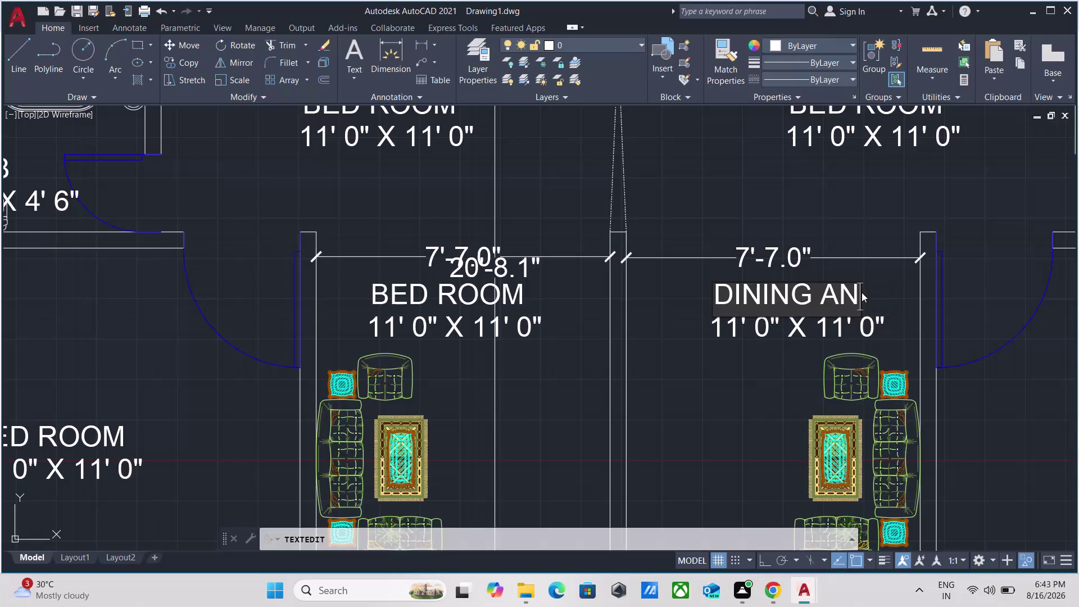
key(BackSpace)
key(BackSpace)
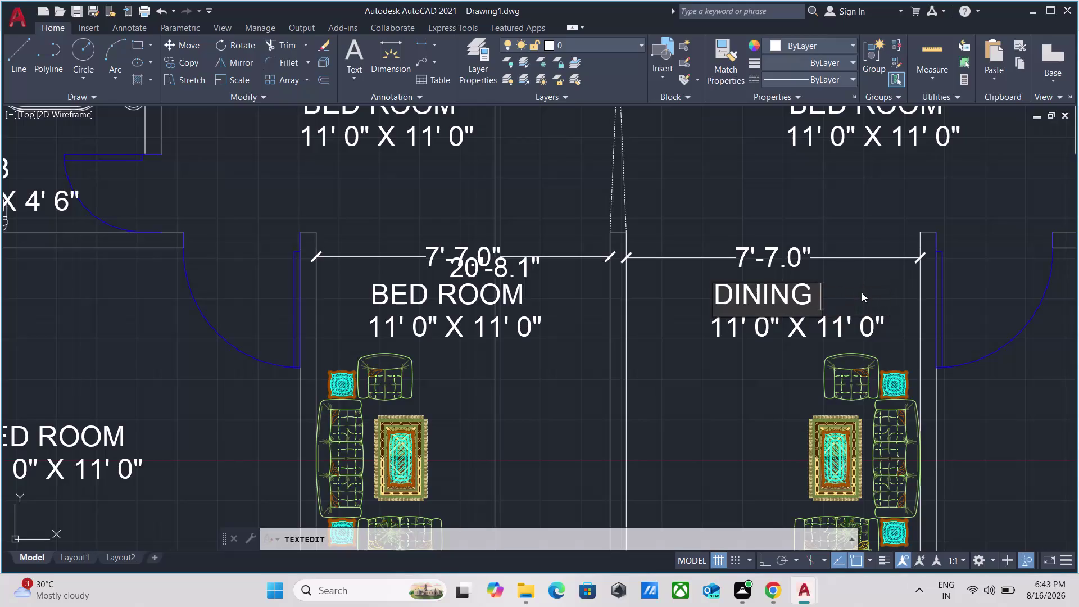
key(a)
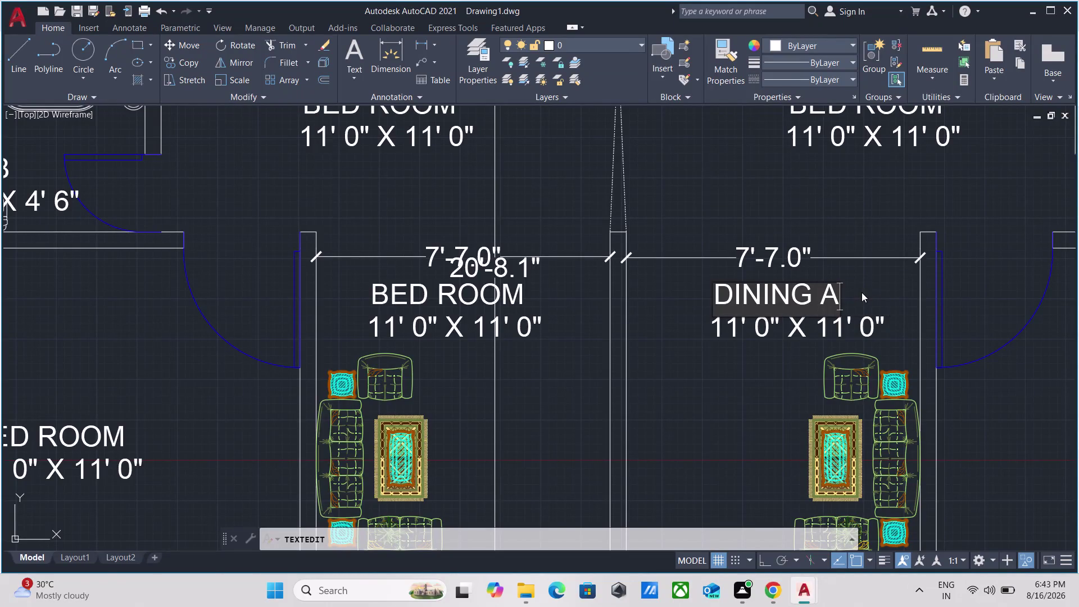
text(ND)
key(space)
text(H)
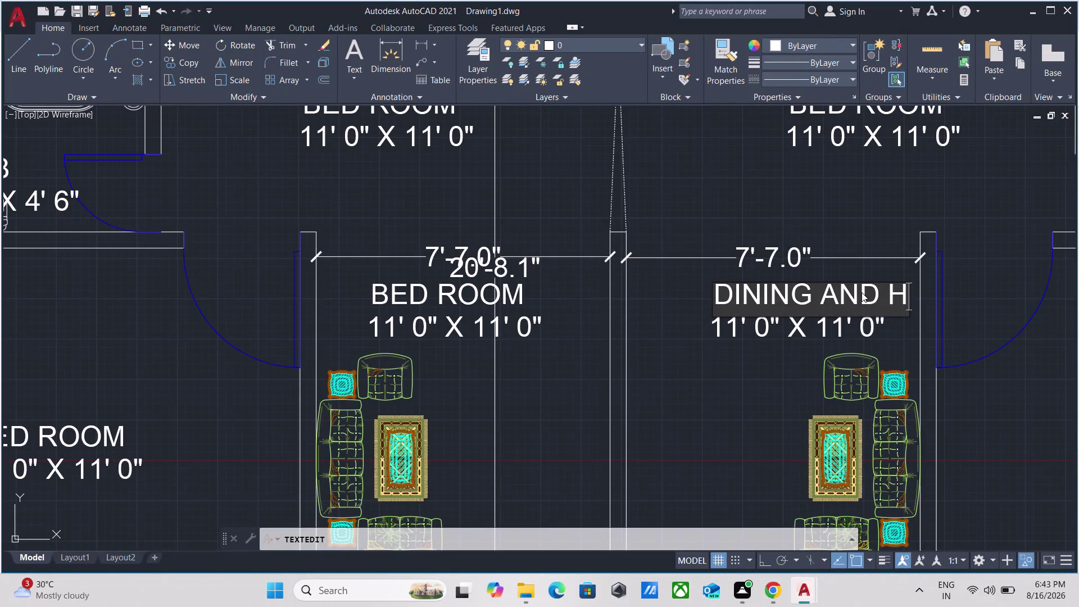
text(ALL)
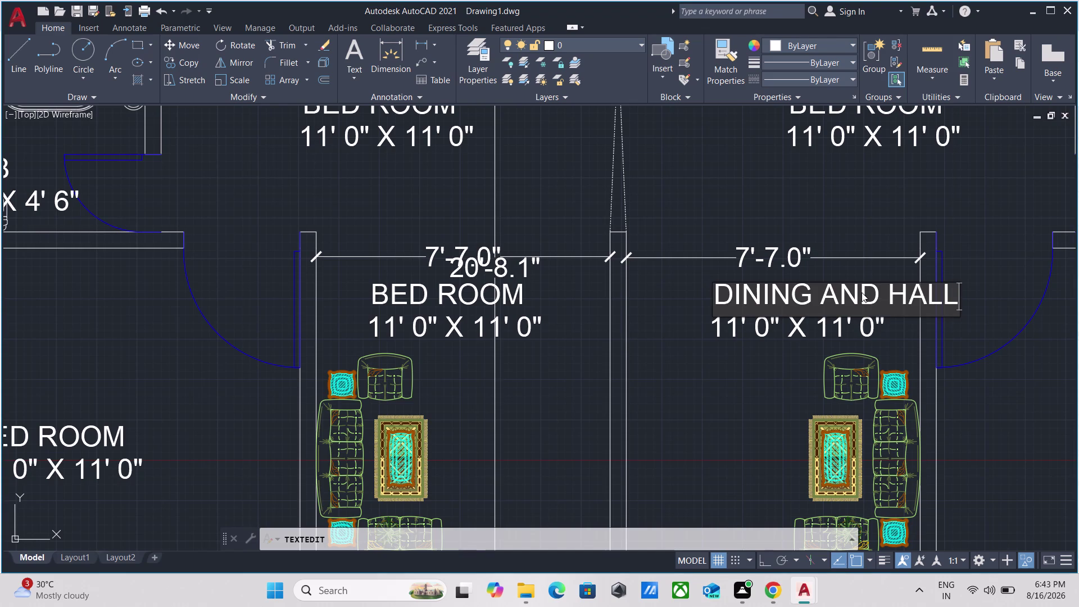
key(Return)
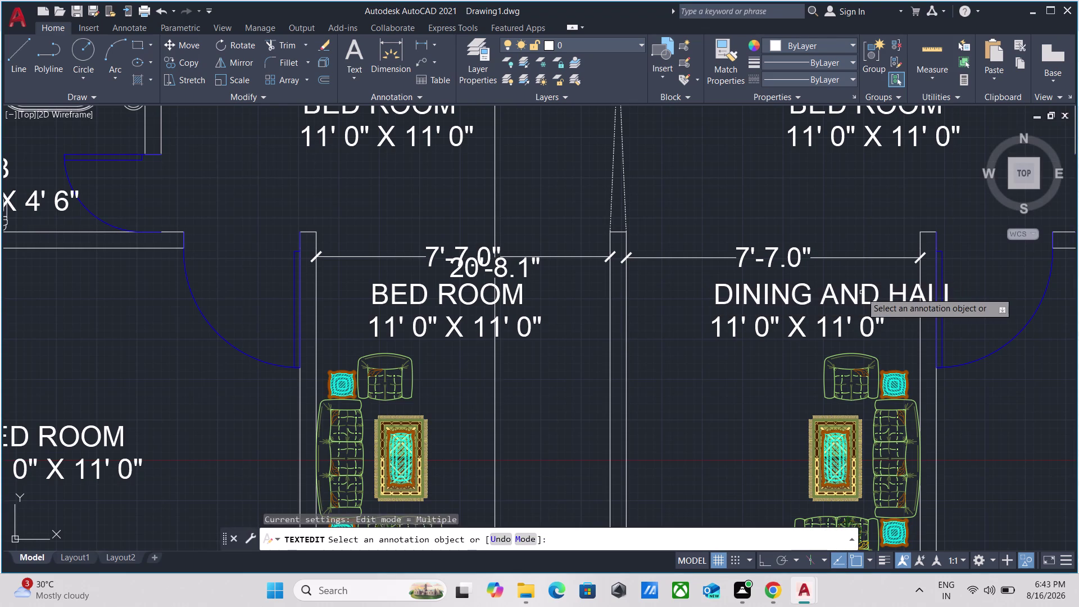
scroll(up, 3)
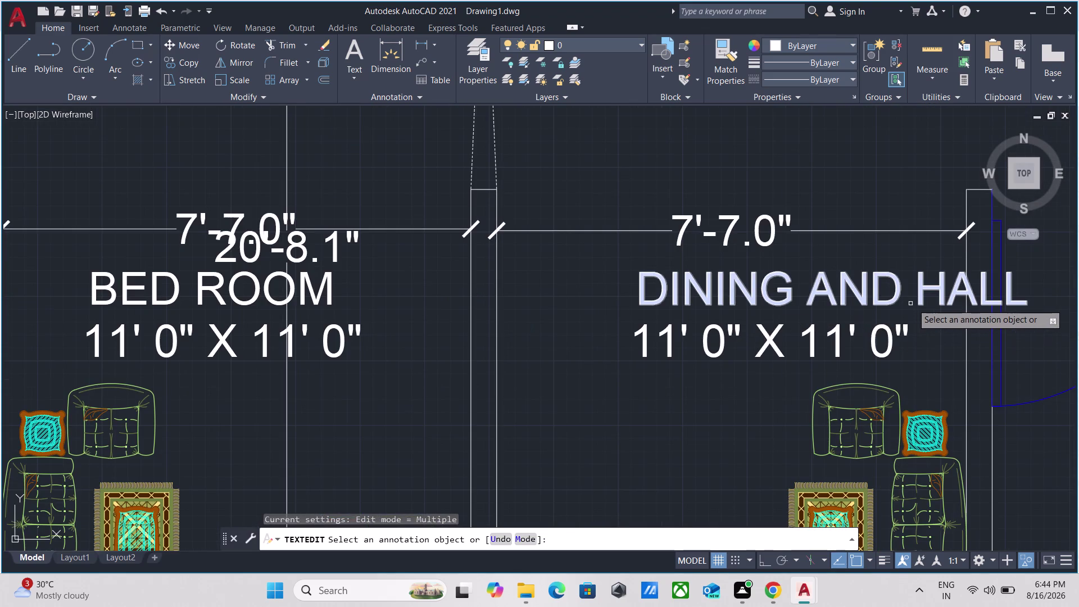
key(Escape)
drag(910, 307, 893, 298)
click(849, 262)
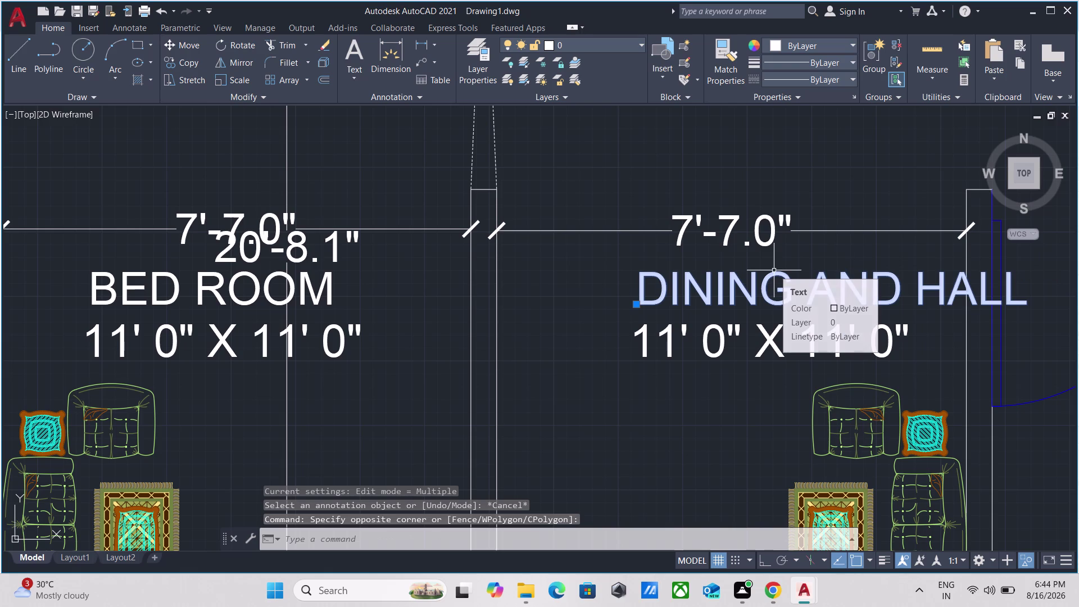
Move the DINING AND HALL label further left in the room.
key(m)
key(Return)
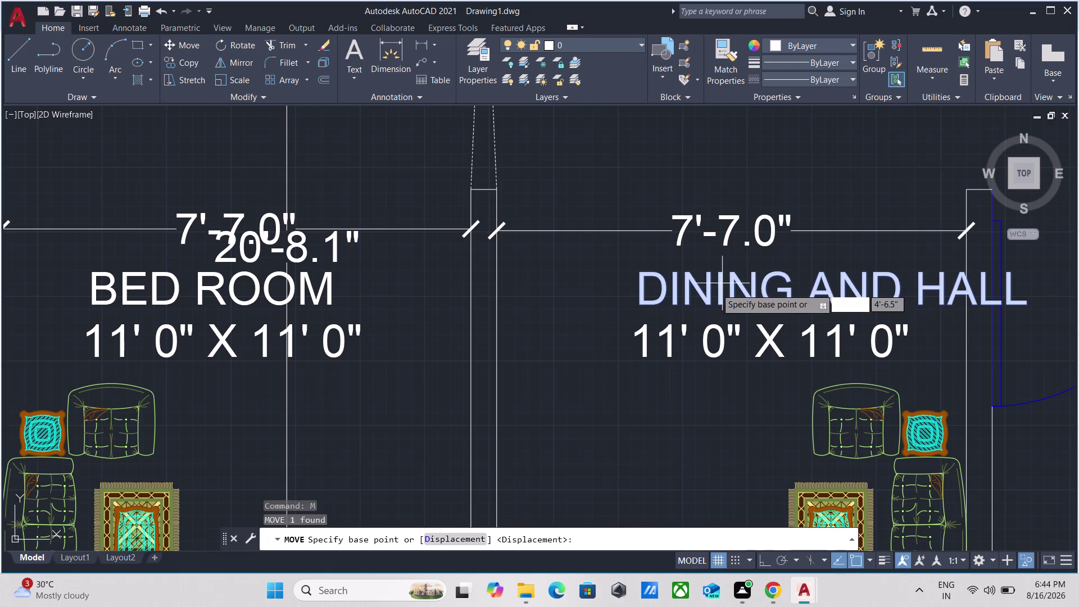
click(640, 302)
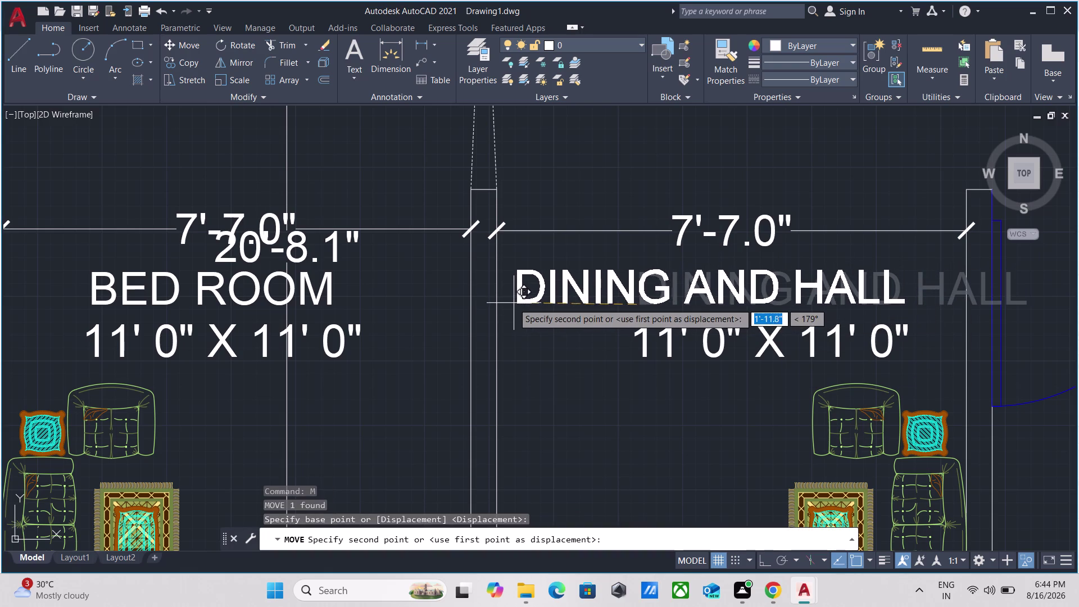
click(502, 299)
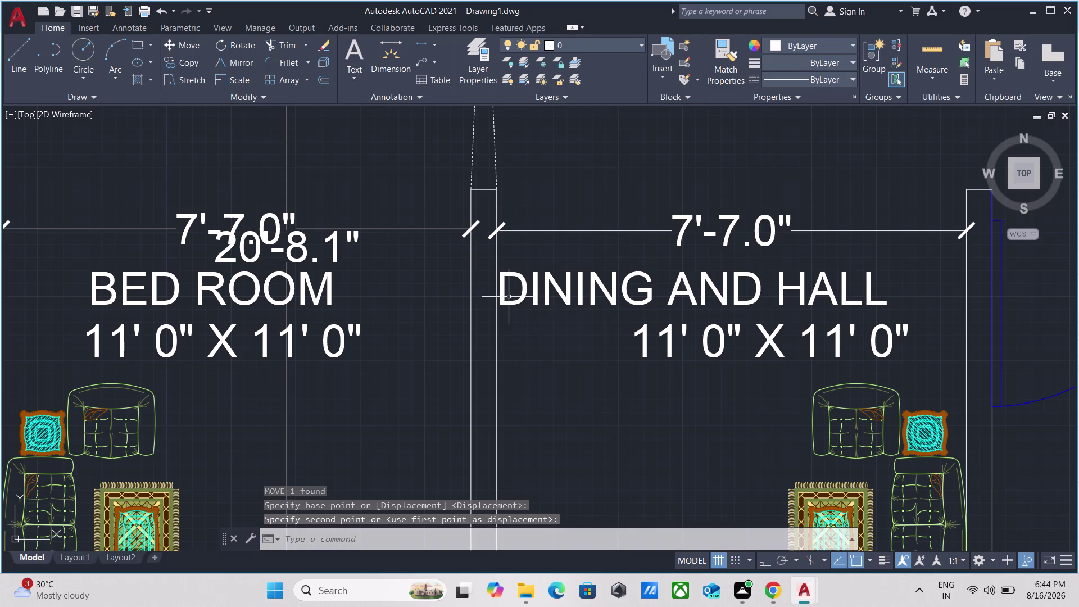
Change the label to DINING AND LIVING HALL and exit text editing.
triple_click(783, 293)
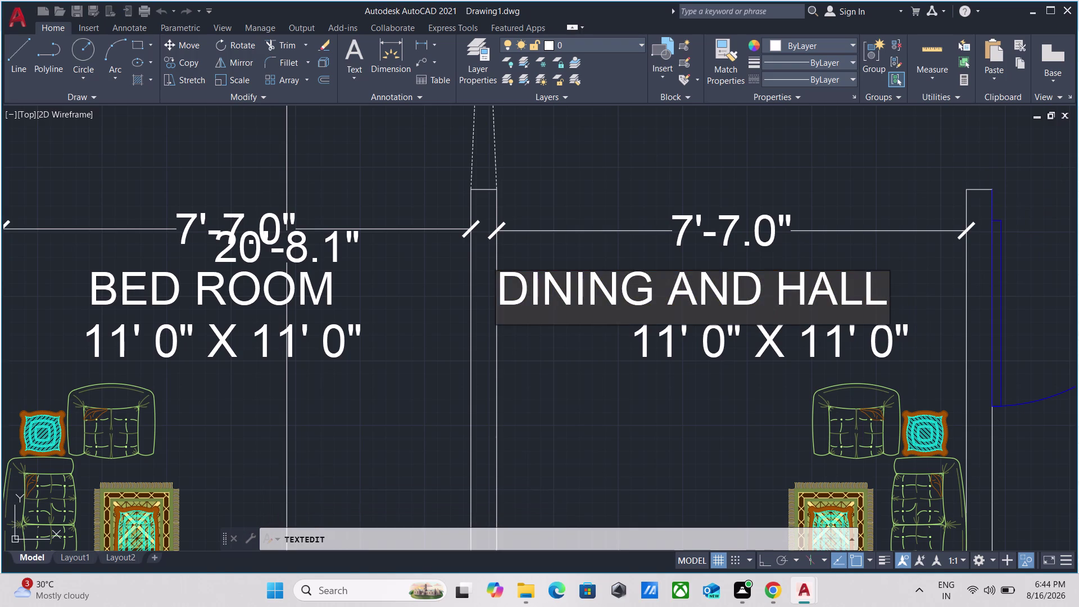
click(883, 282)
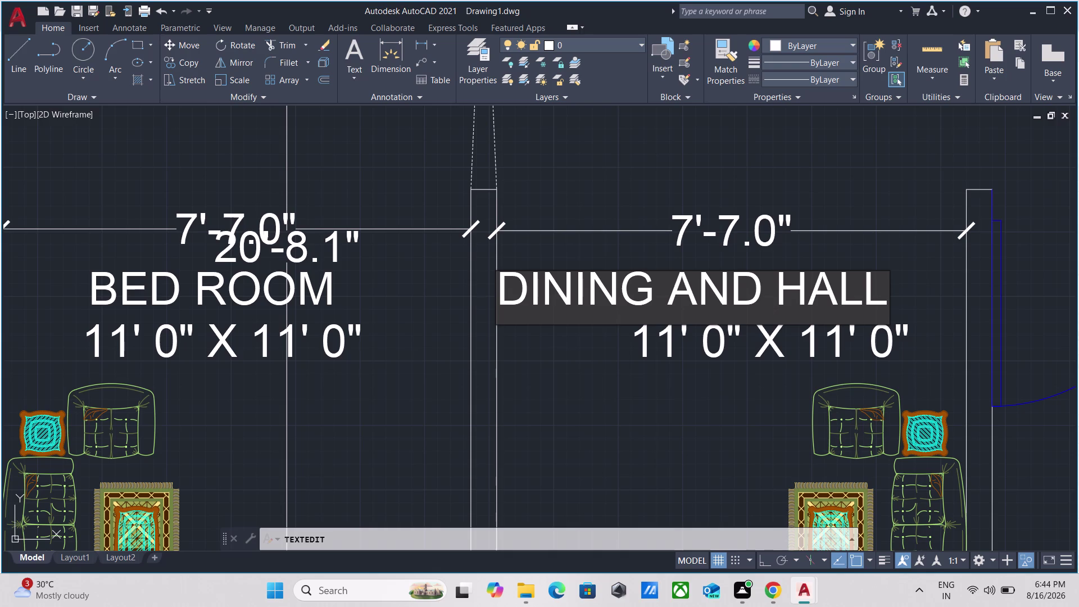
key(BackSpace)
key(BackSpace)
key(BackSpace)
key(BackSpace)
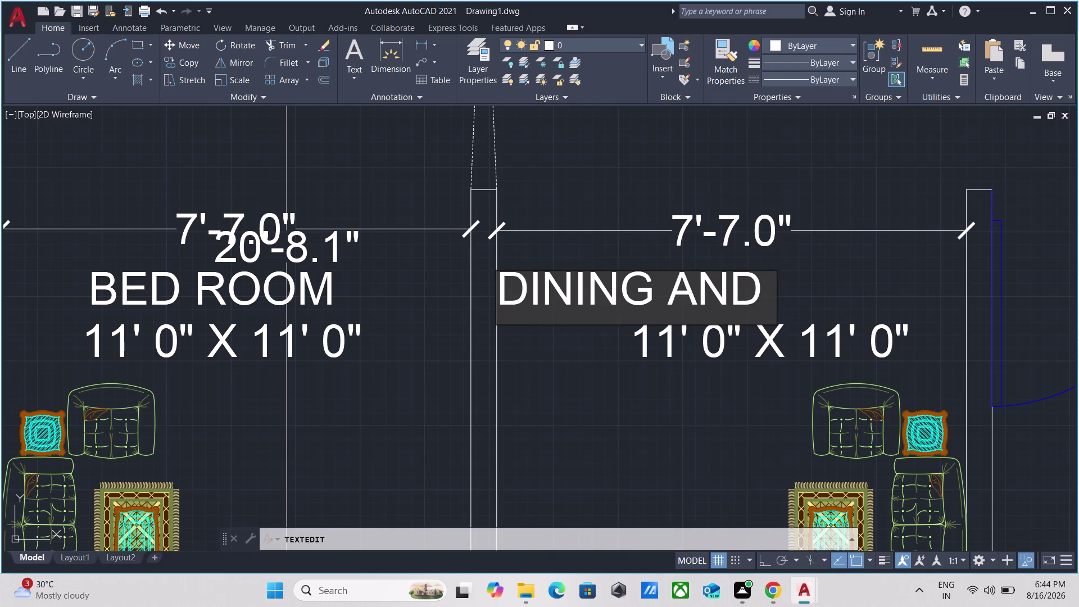
key(BackSpace)
key(space)
text(LI)
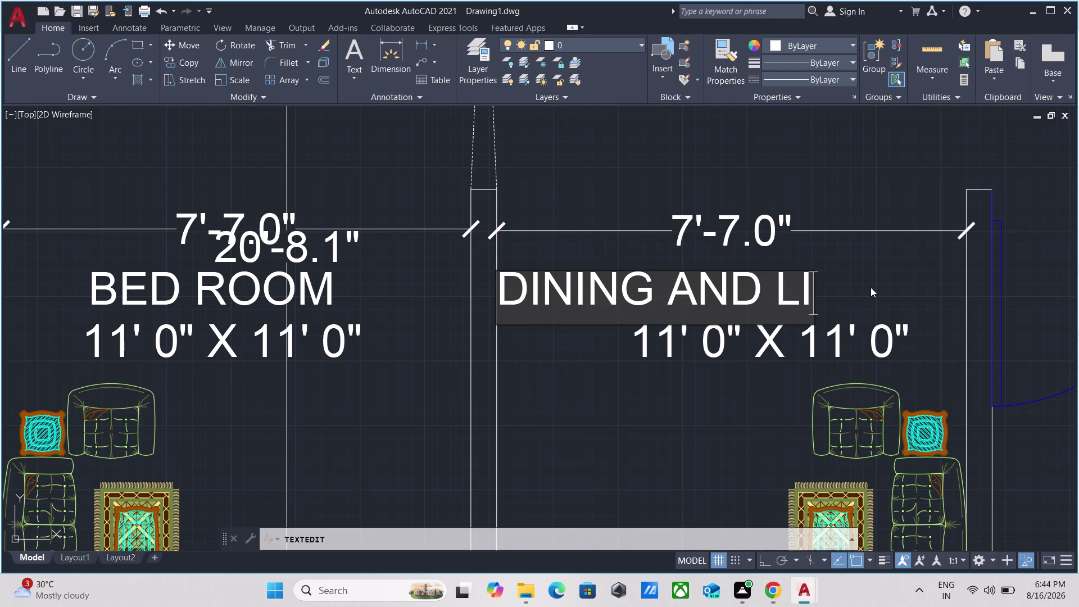
text(VI)
text(N)
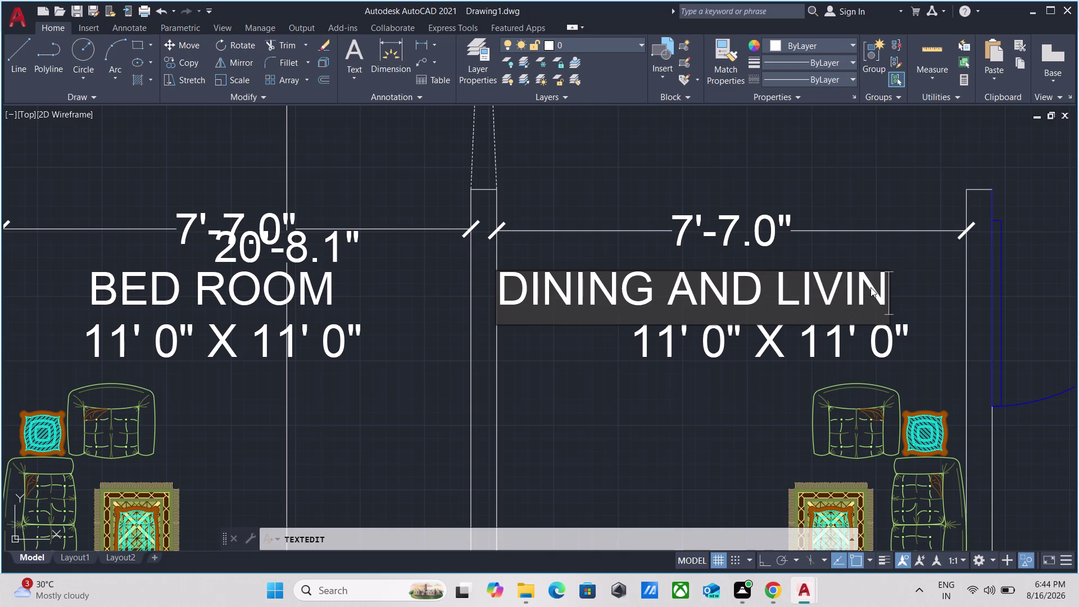
text(G)
key(space)
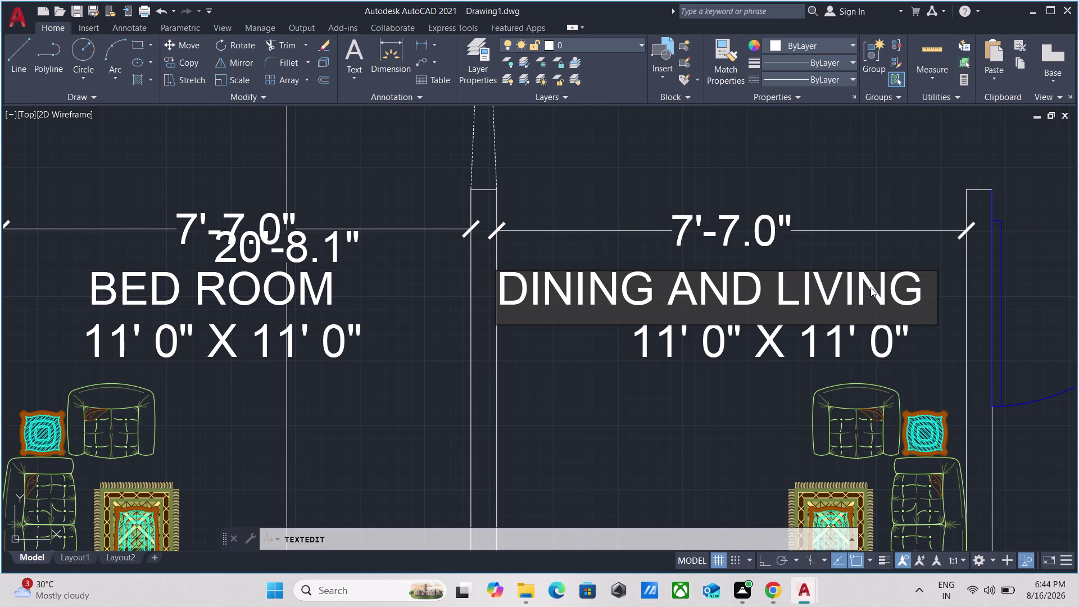
text(HA)
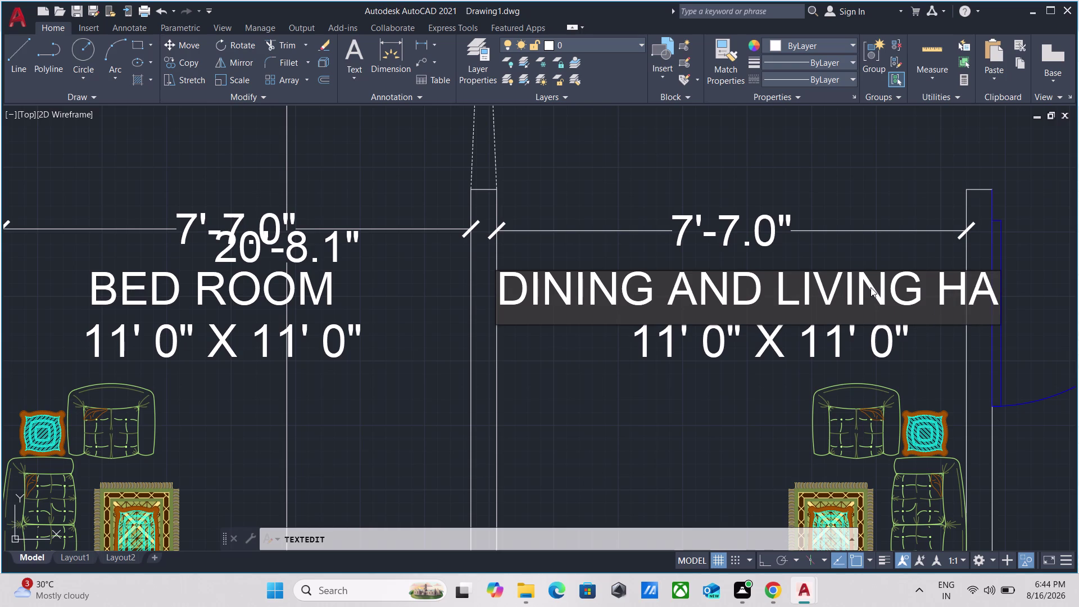
text(LL)
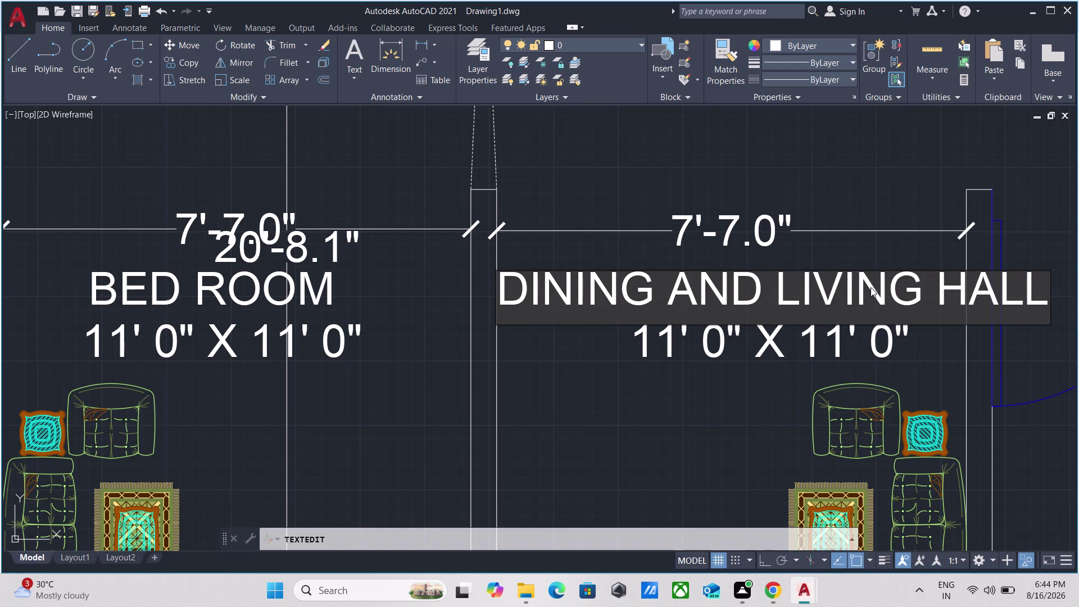
key(Return)
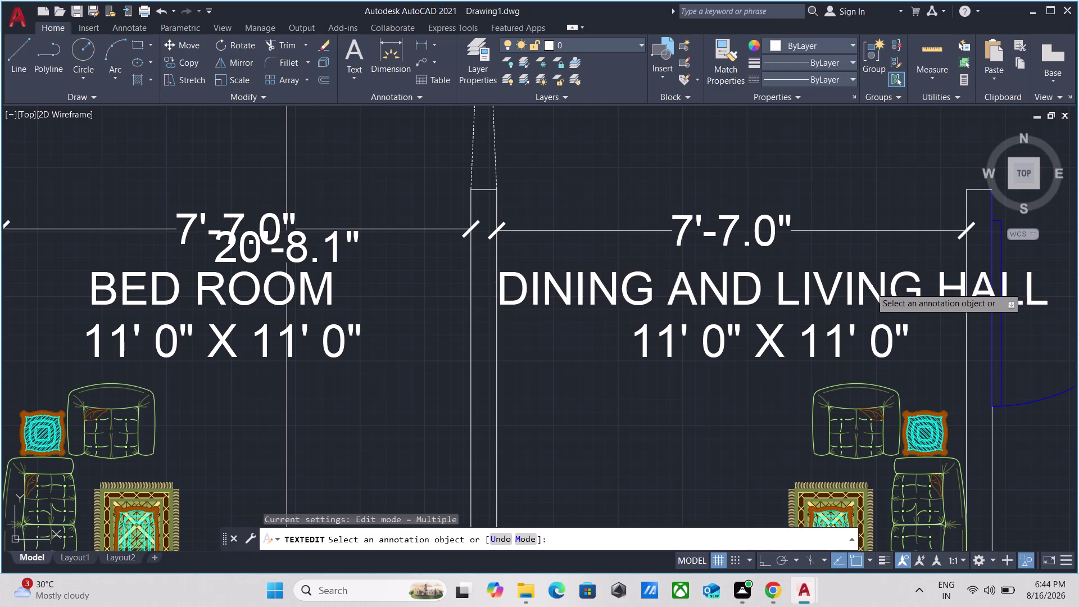
key(Escape)
scroll(up, 3)
scroll(down, 3)
scroll(up, 3)
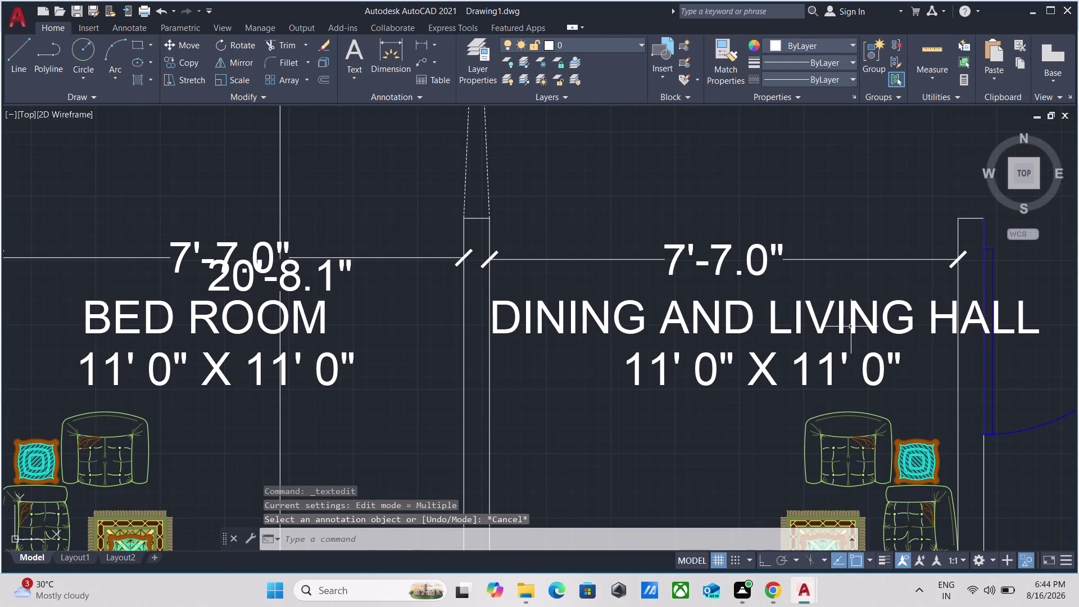
Select the DINING AND LIVING HALL label, zoom around it, then clear the selection.
drag(946, 342, 939, 341)
click(891, 316)
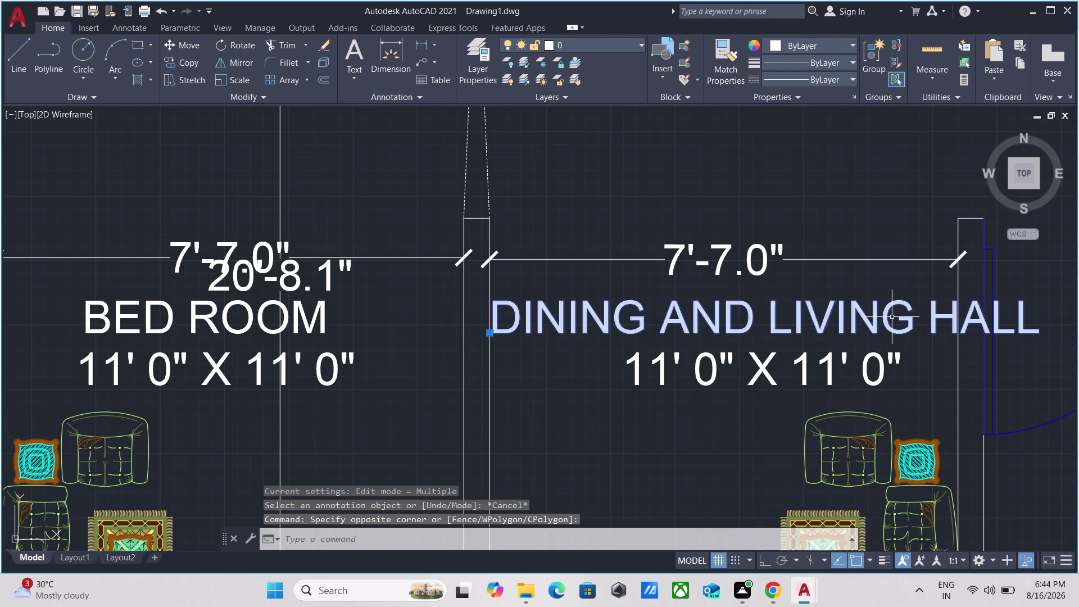
scroll(down, 3)
scroll(down, 3)
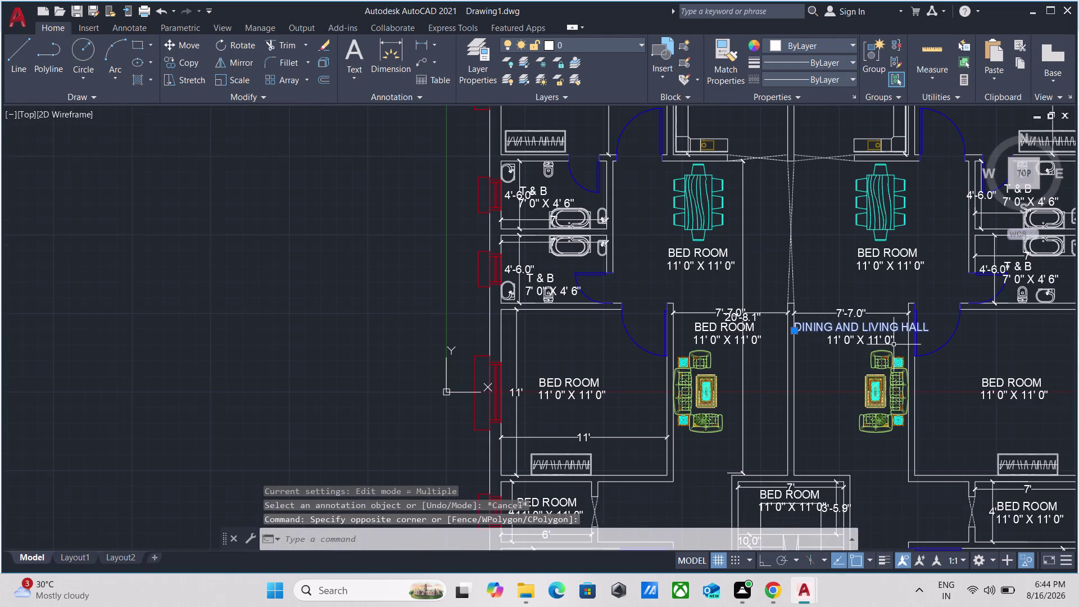
scroll(up, 3)
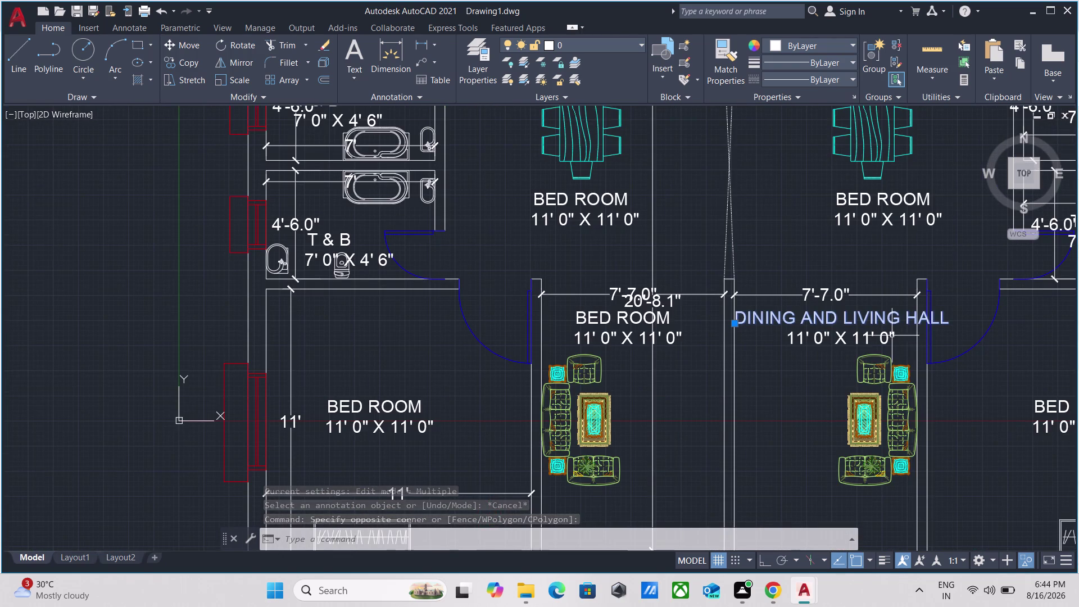
scroll(up, 3)
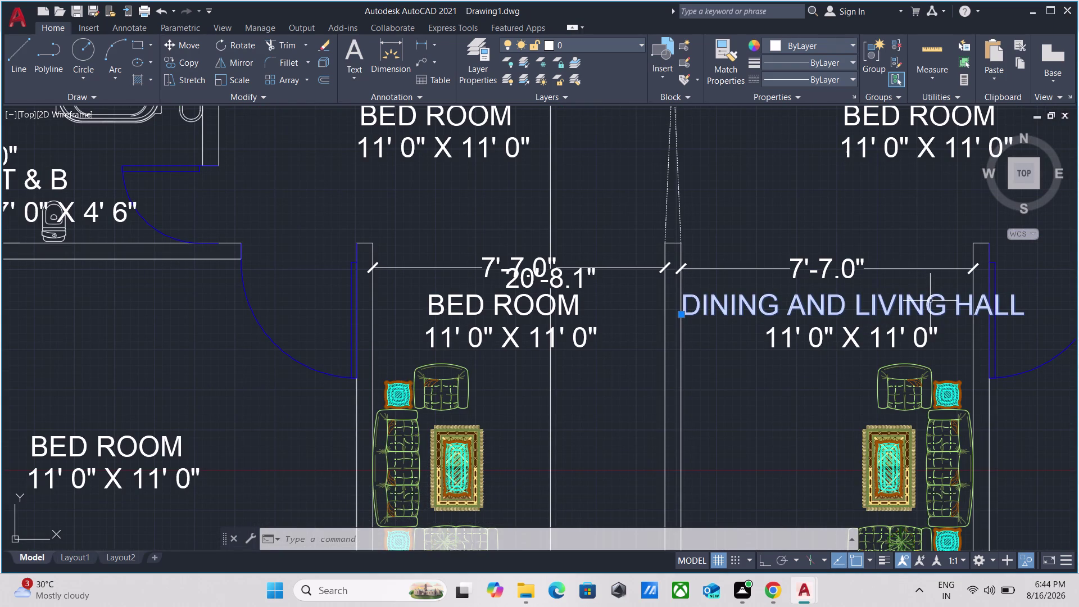
scroll(down, 3)
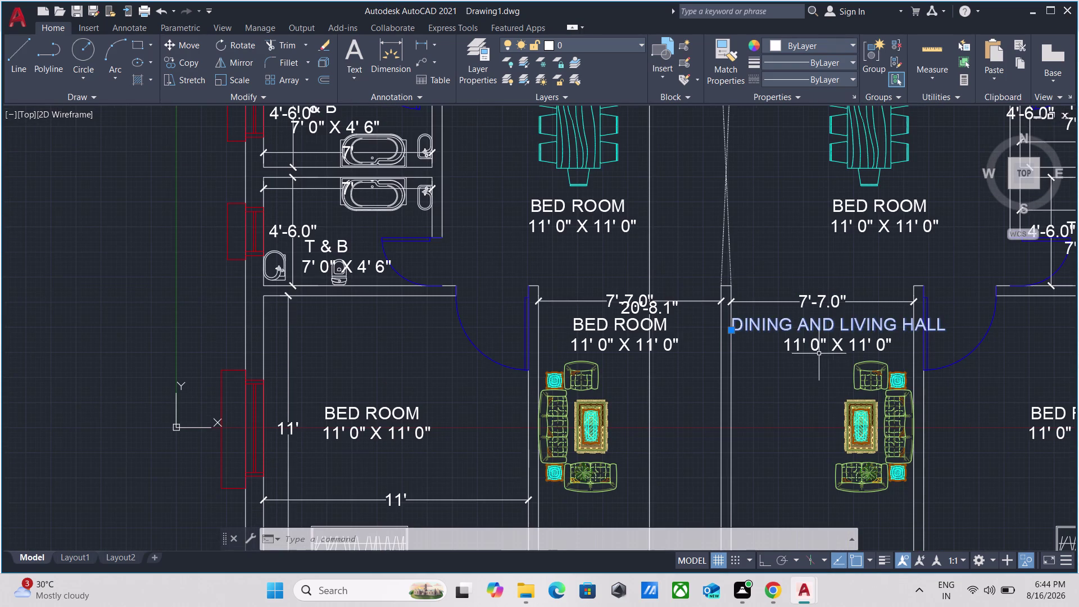
scroll(down, 3)
scroll(up, 3)
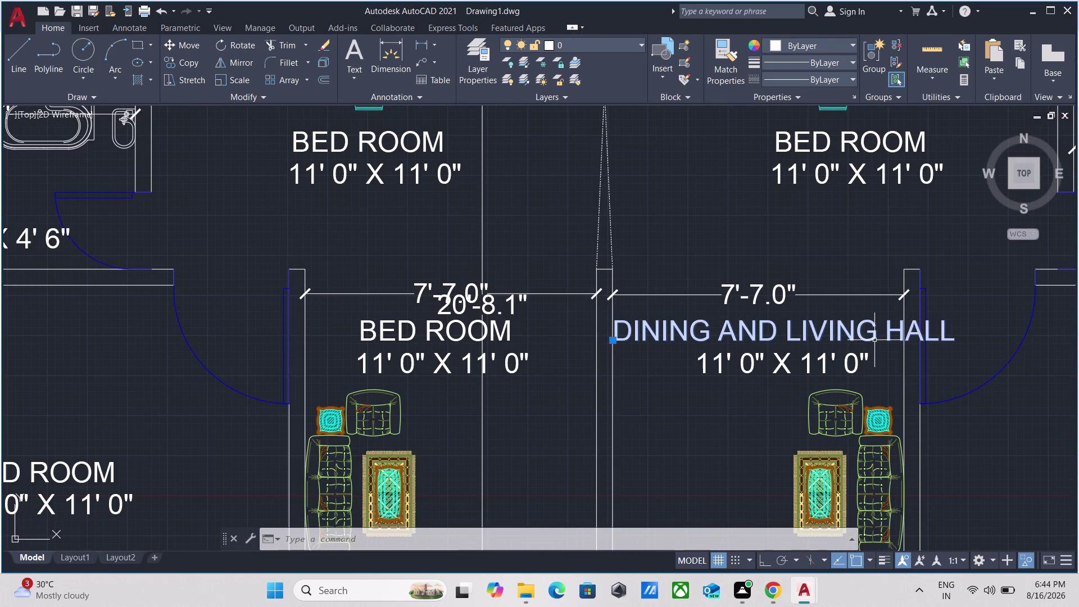
key(Escape)
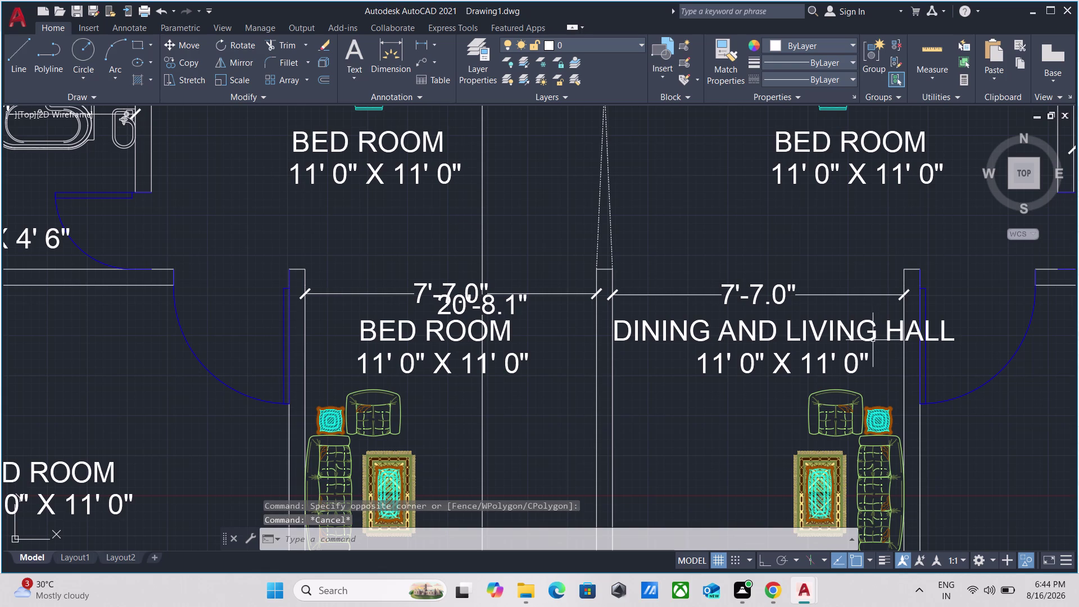
Delete 'DINING AND ' from the hall label so it reads LIVING HALL.
double_click(700, 332)
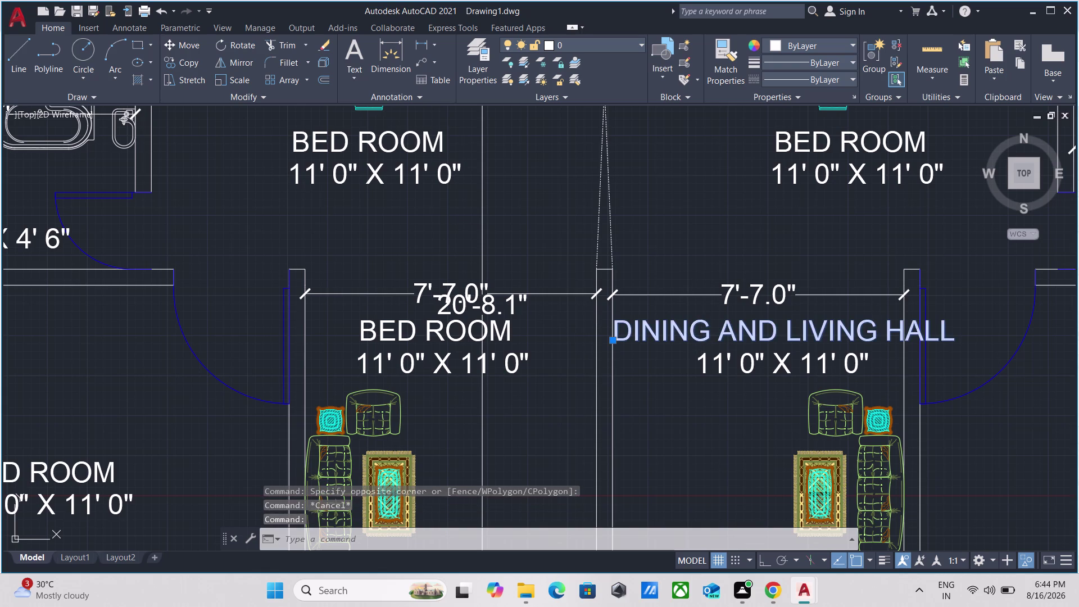
click(701, 331)
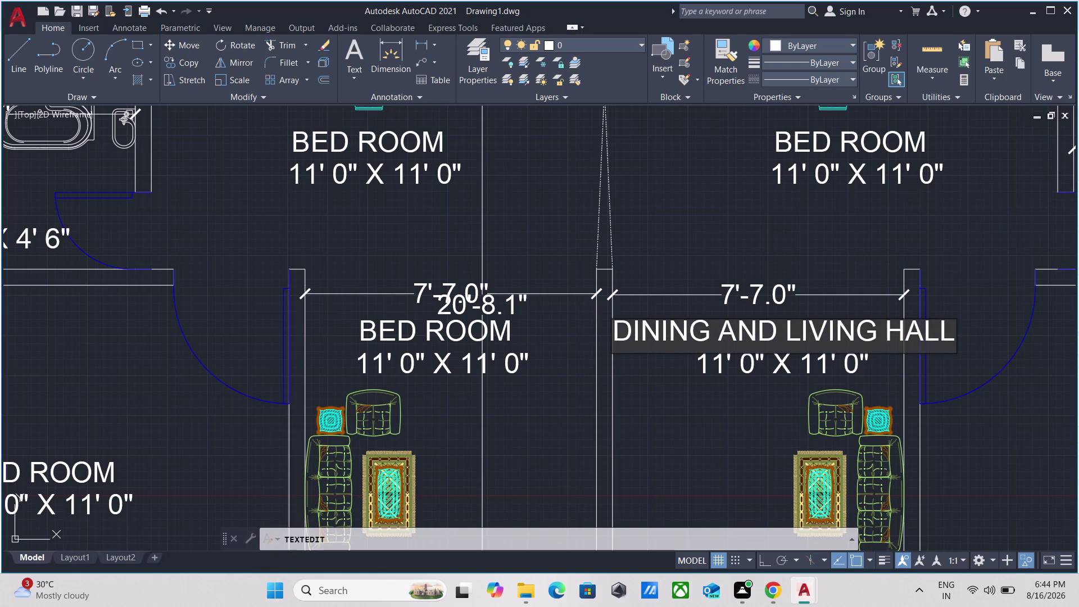
key(BackSpace)
key(BackSpace)
key(BackSpace)
key(BackSpace)
key(BackSpace)
key(BackSpace)
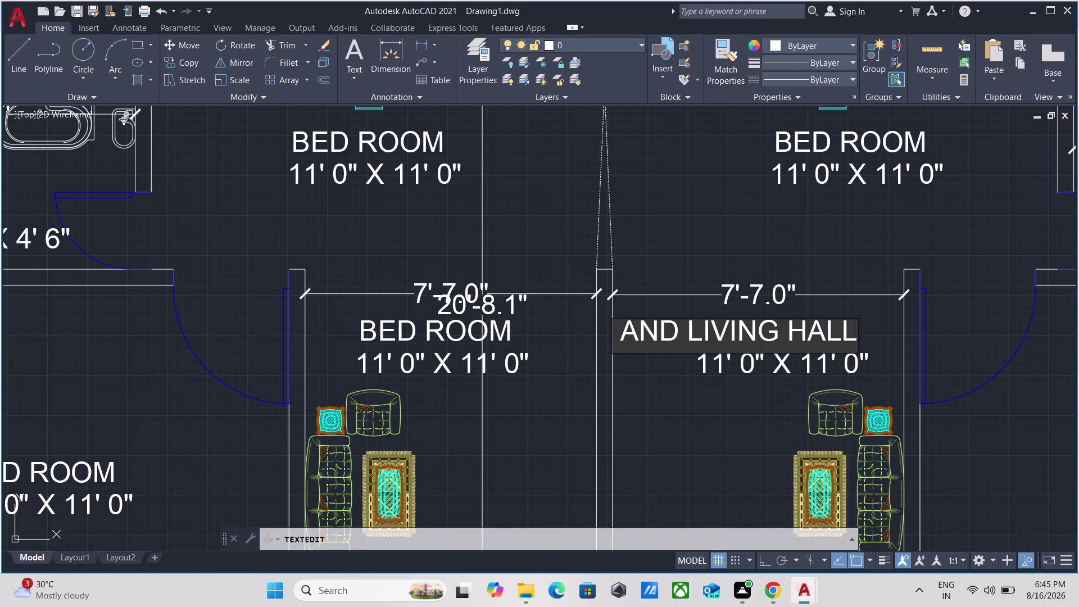
click(681, 333)
key(BackSpace)
key(BackSpace)
key(BackSpace)
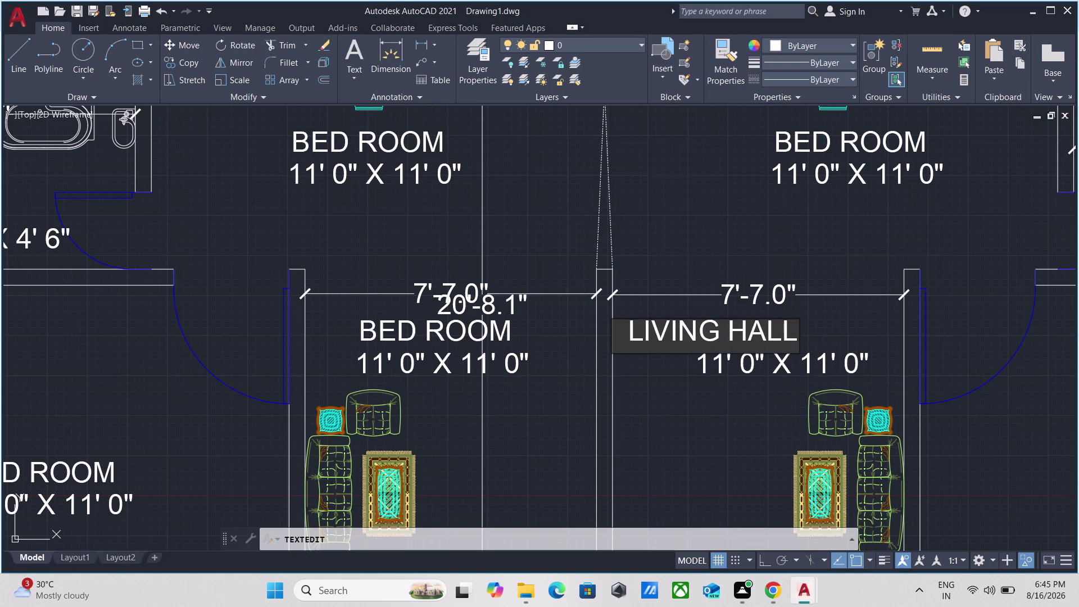
key(Return)
scroll(up, 3)
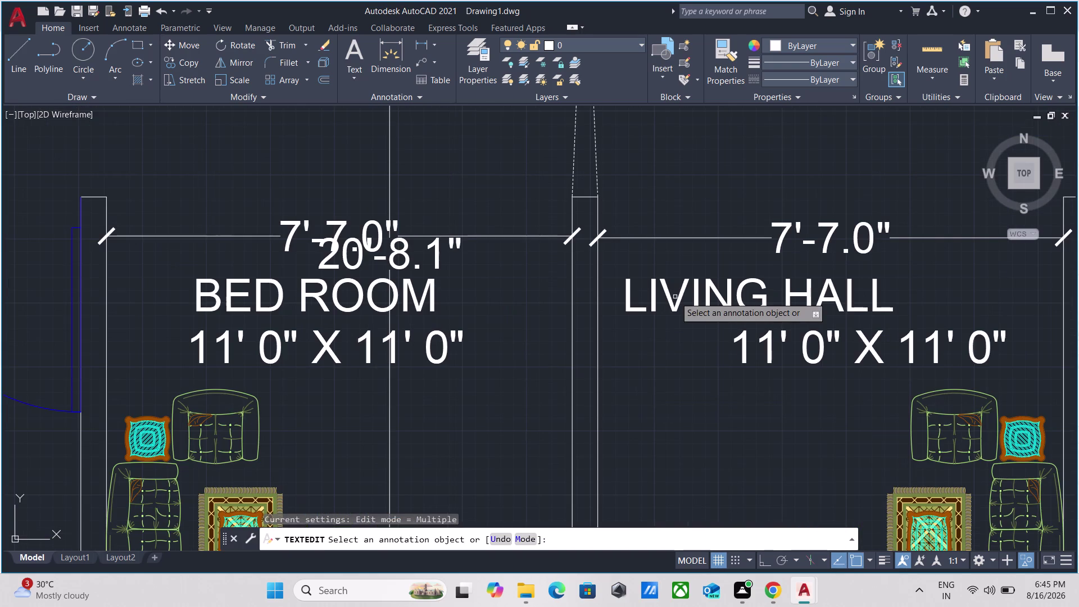
key(Escape)
click(709, 316)
Move the LIVING HALL label rightward with M so it centres above its size line.
click(673, 263)
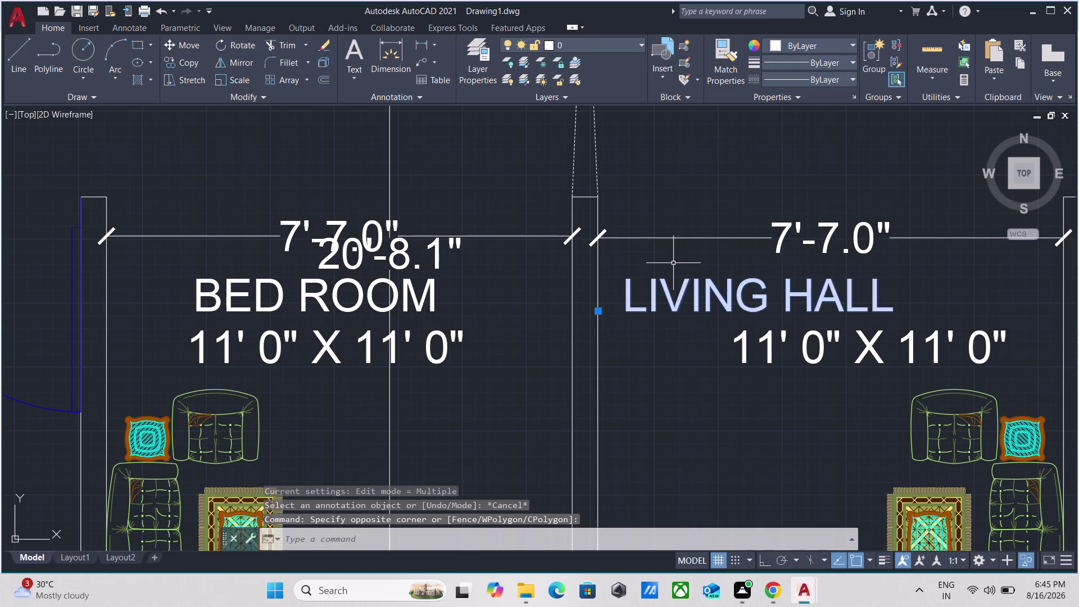
key(m)
key(Return)
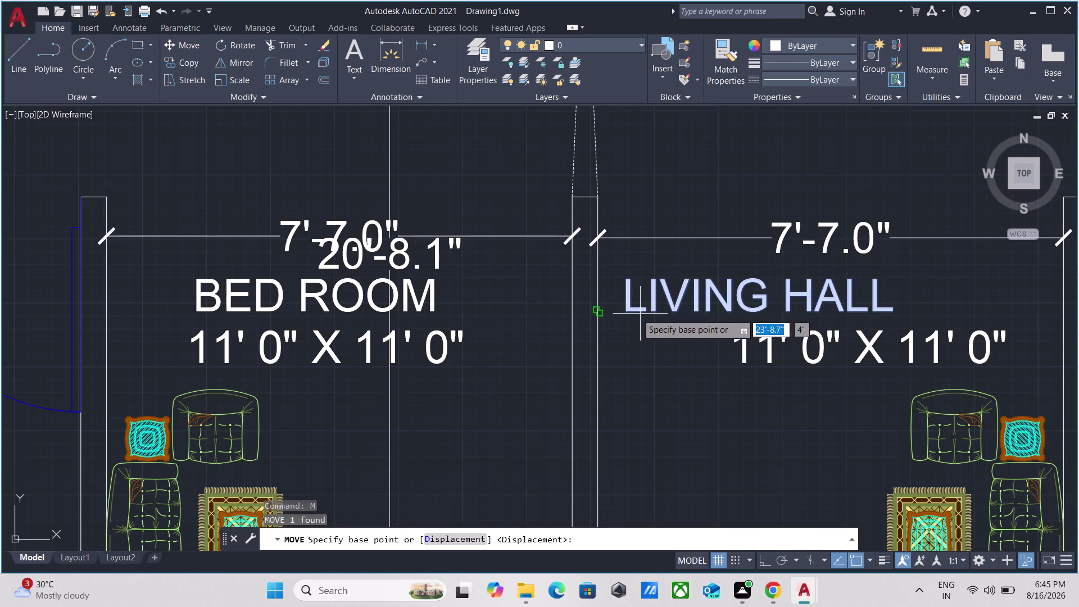
click(622, 310)
click(729, 308)
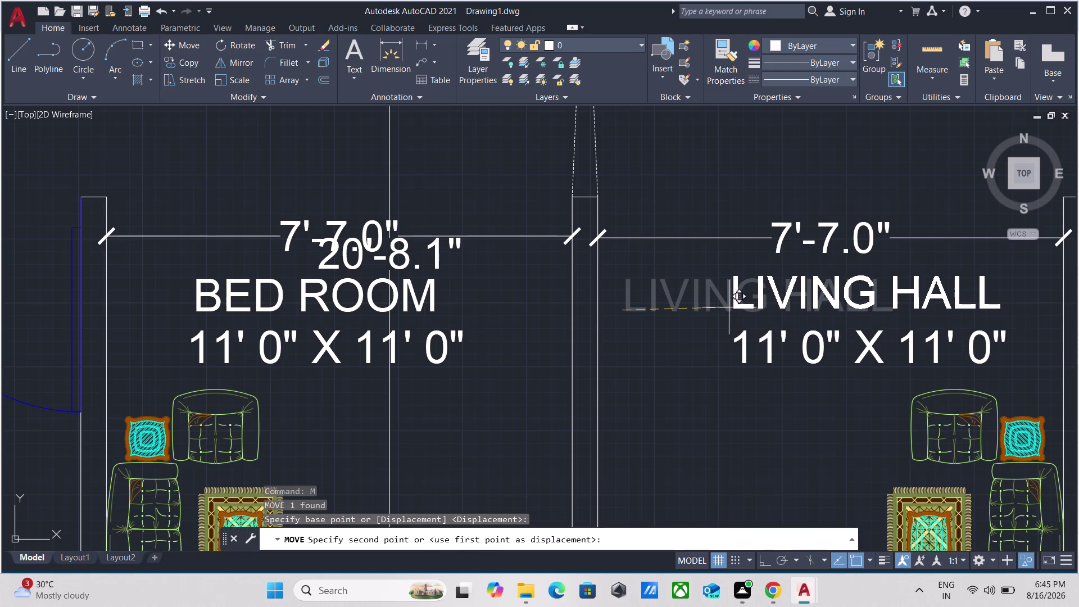
double_click(769, 344)
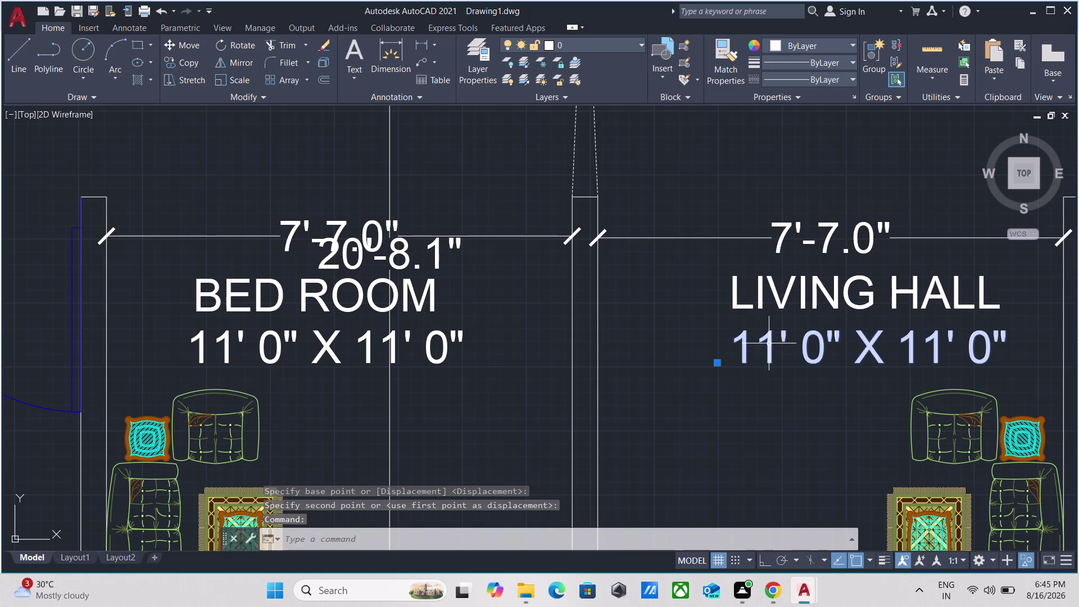
click(829, 349)
Replace the LIVING HALL size's first dimension with 7' 7", giving 7' 7" X 11' 0".
click(834, 348)
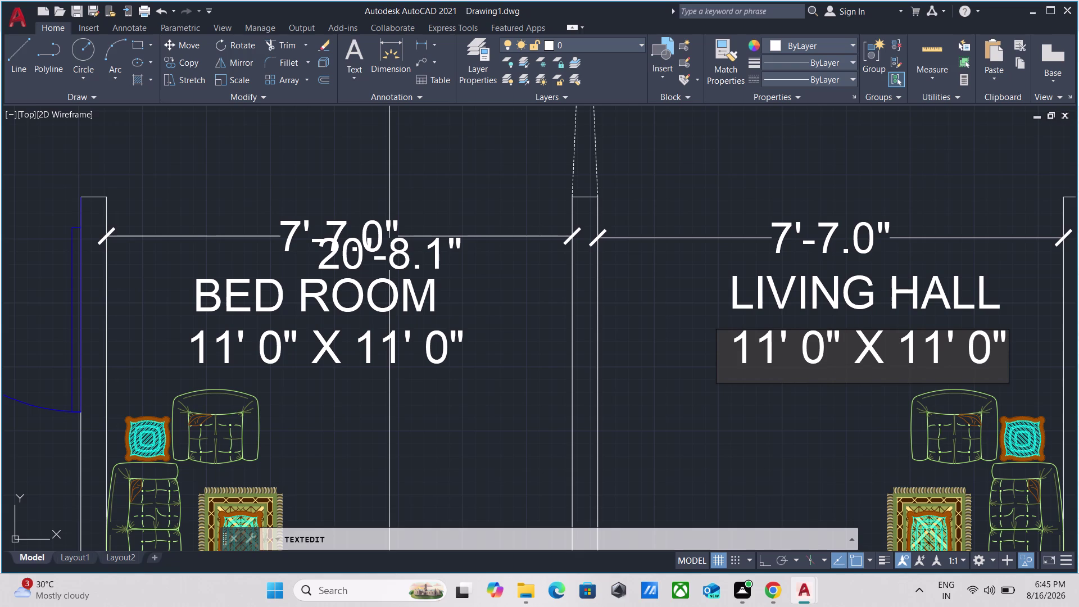
key(BackSpace)
key(BackSpace)
key(BackSpace)
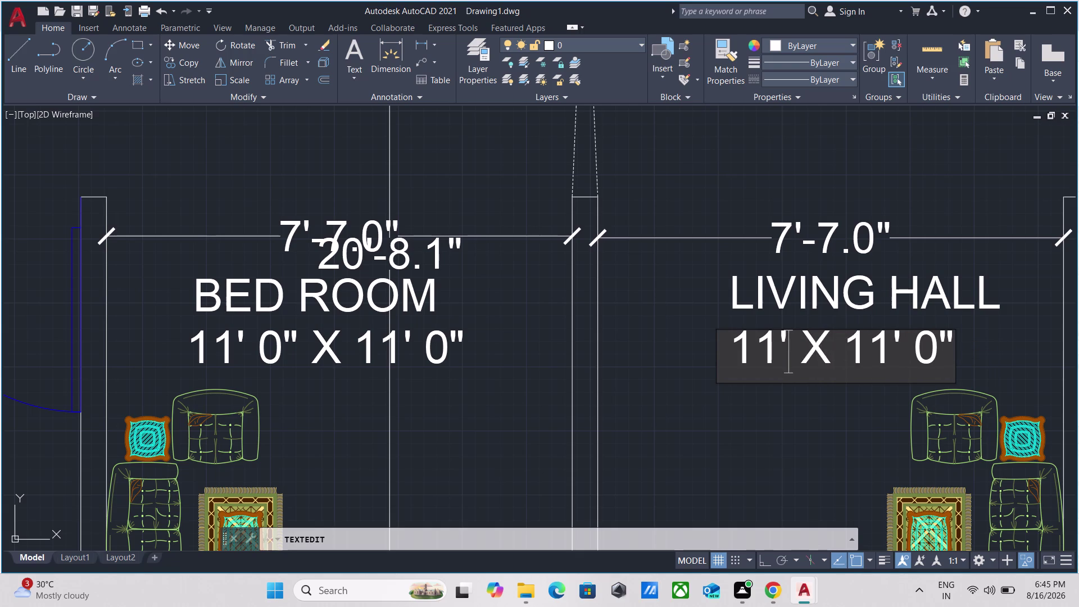
key(BackSpace)
key(BackSpace)
key(BackSpace)
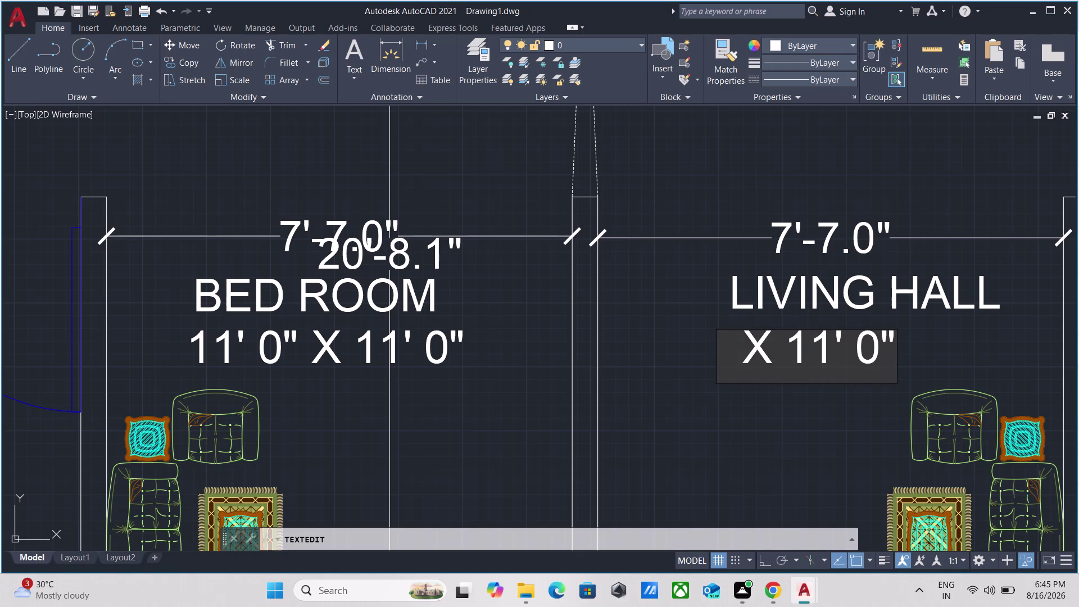
scroll(down, 3)
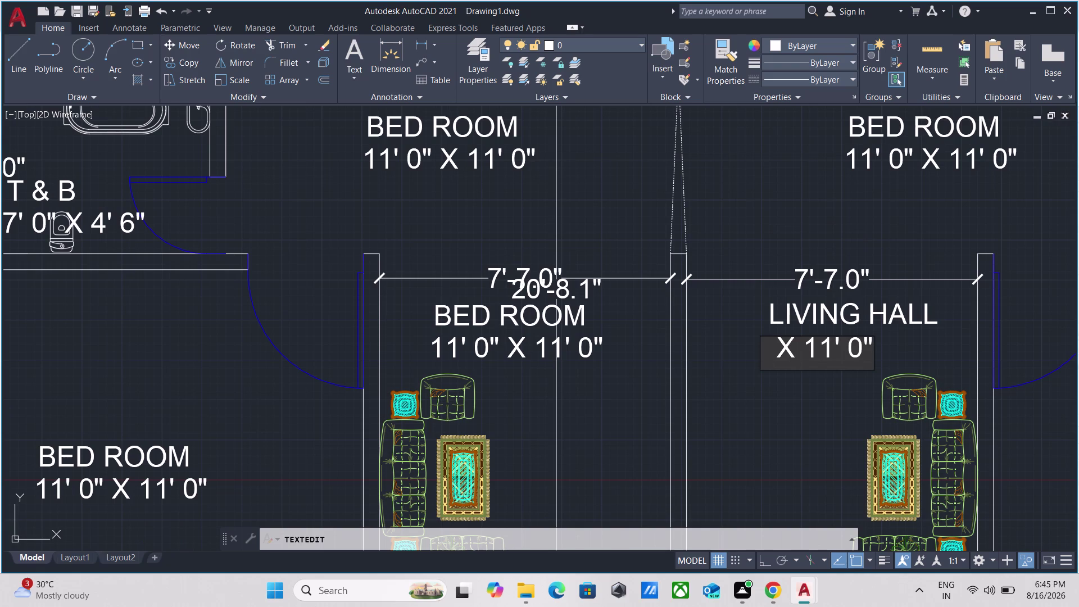
text(7')
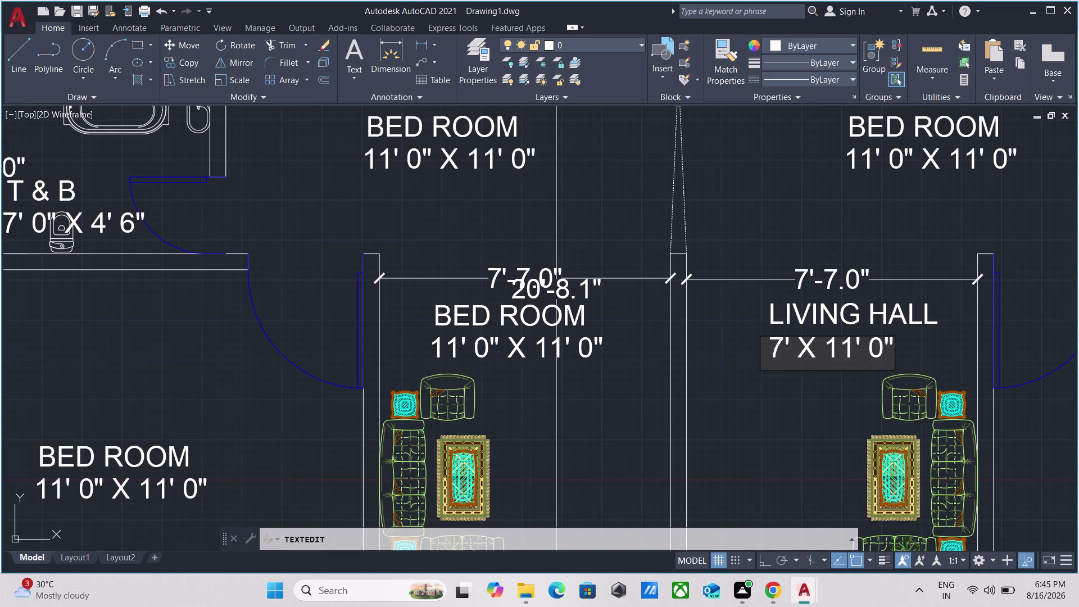
key(space)
key(7)
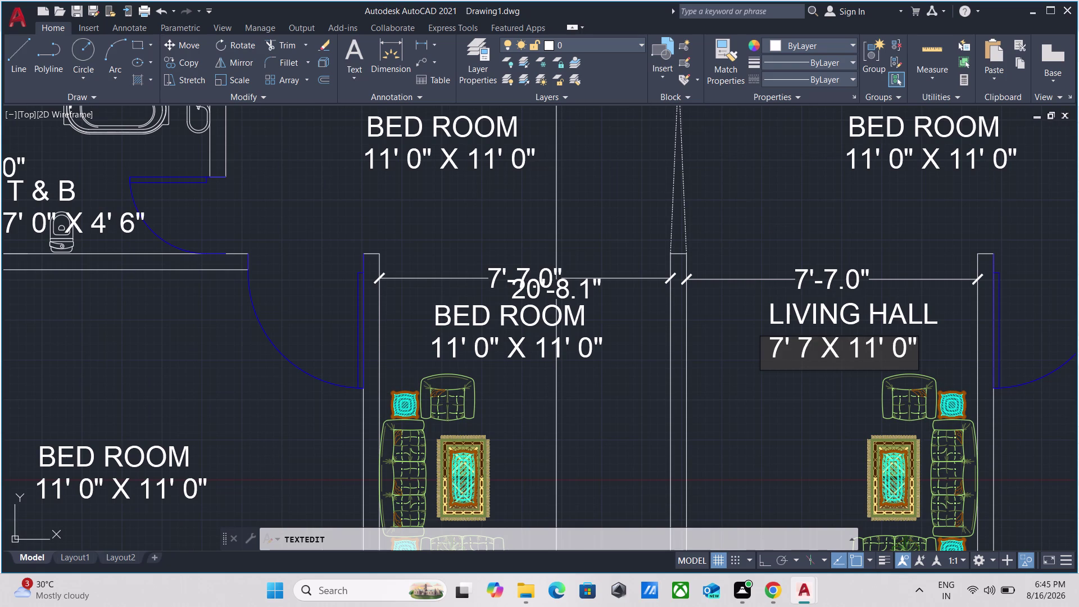
key(shift+quotedbl)
key(Return)
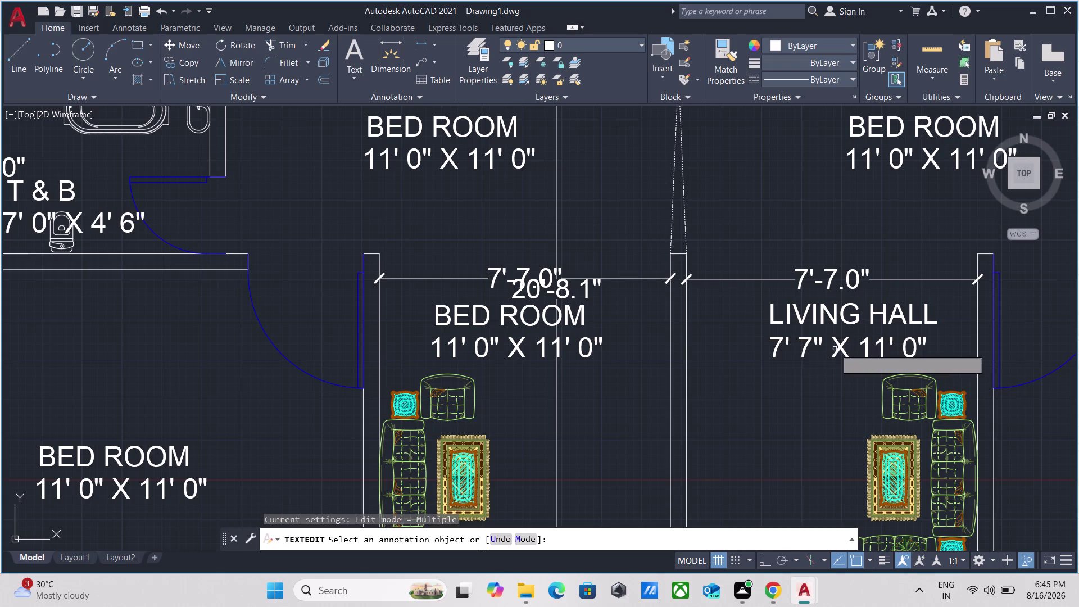
double_click(485, 346)
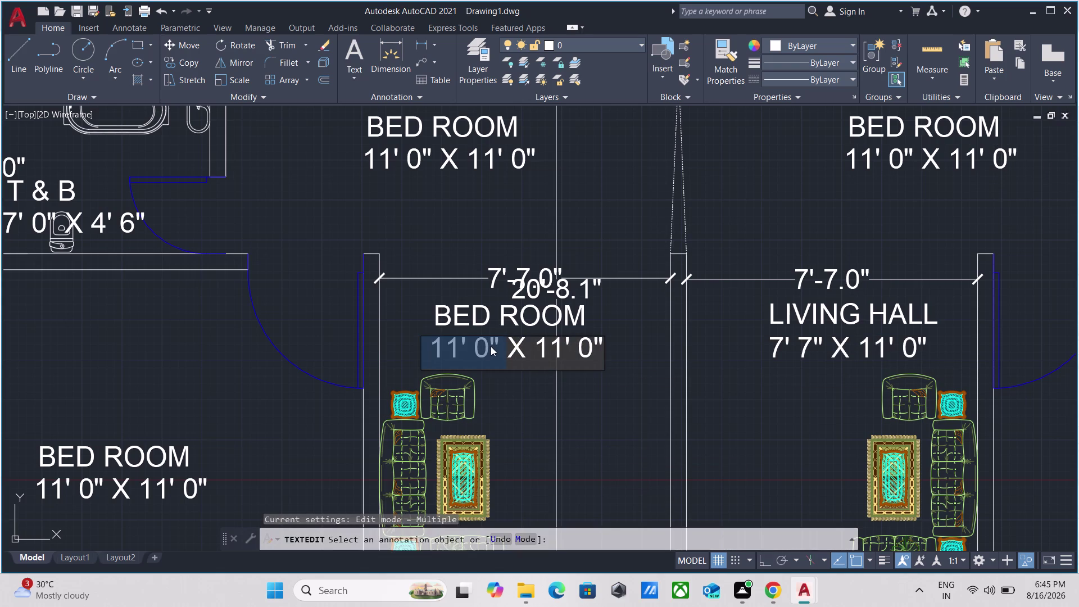
Retype the middle bedroom's first dimension as 7' 7", so it reads 7' 7" X 11' 0".
click(490, 346)
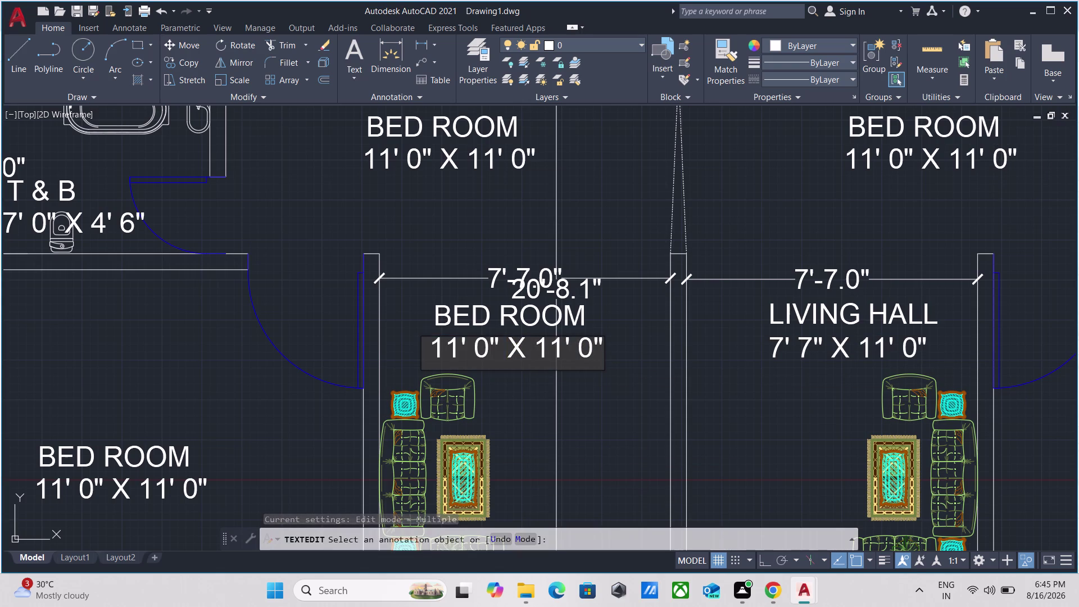
key(BackSpace)
key(BackSpace)
key(BackSpace)
key(BackSpace)
key(BackSpace)
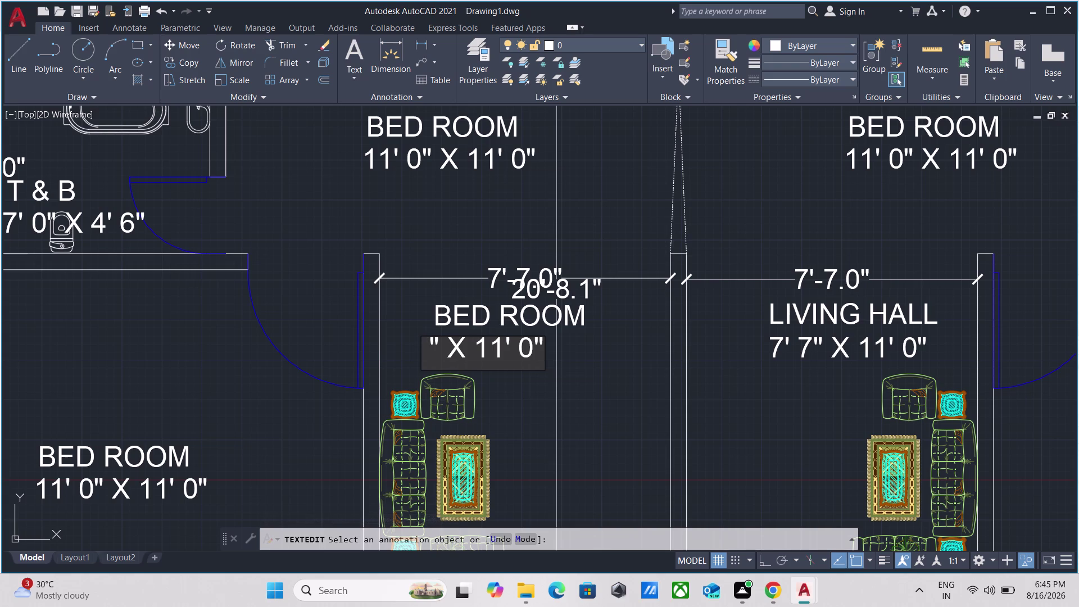
text(7')
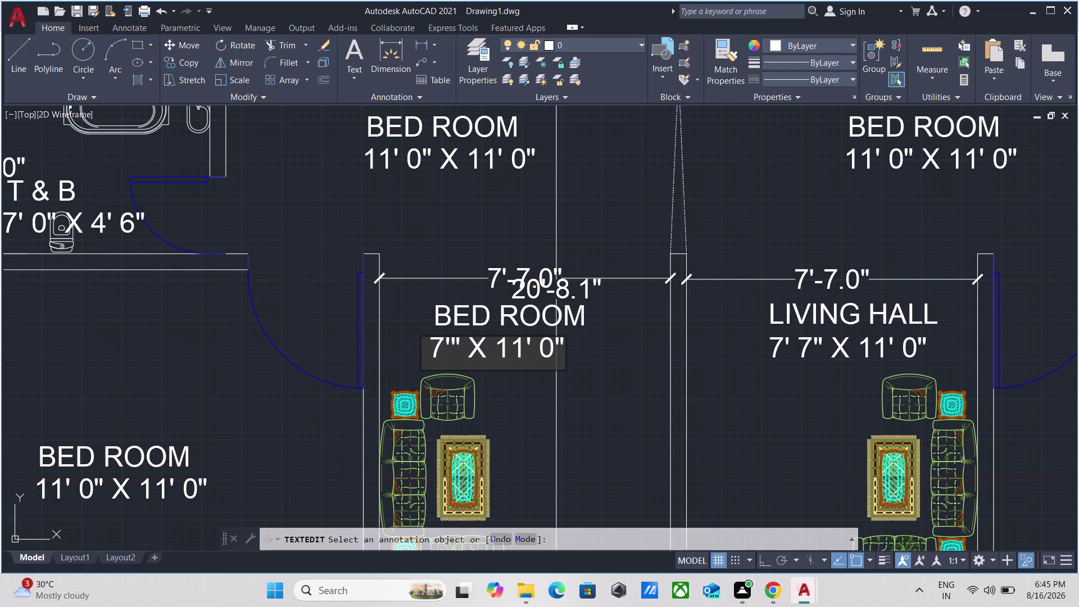
key(space)
text(7)
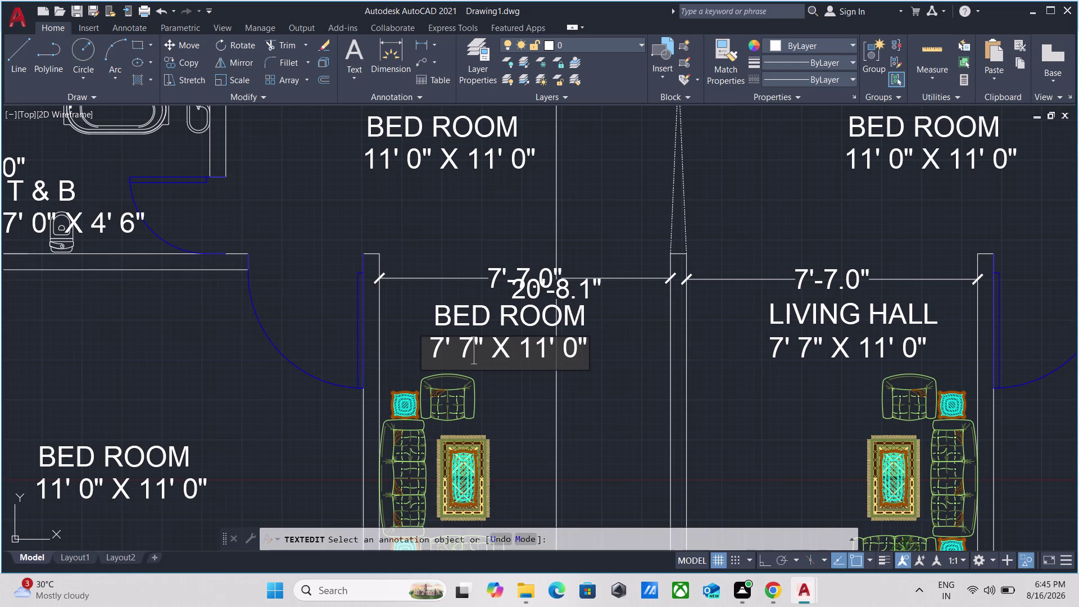
key(Return)
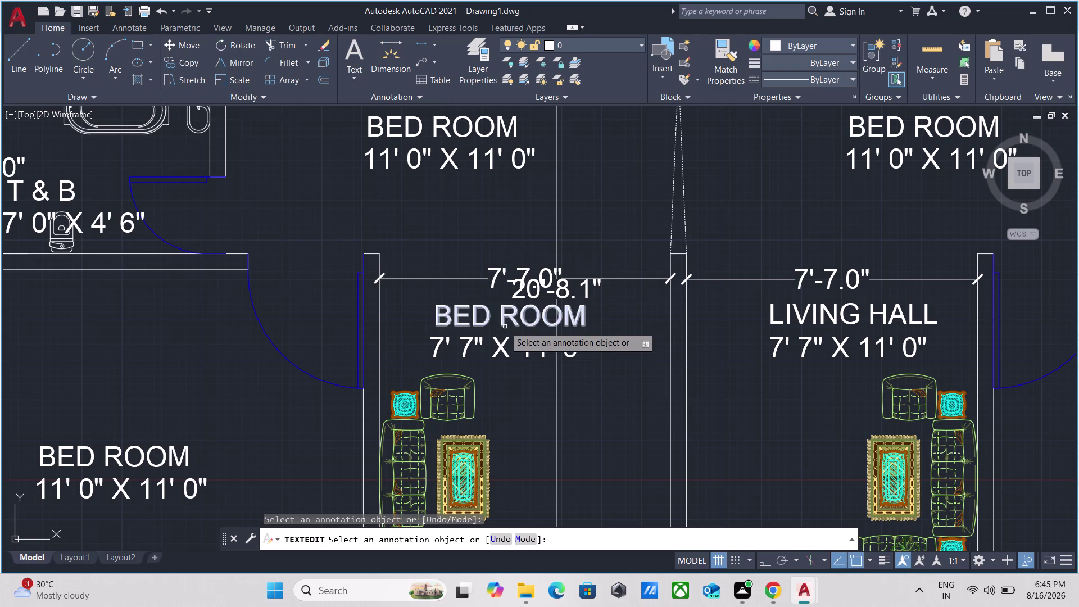
double_click(505, 324)
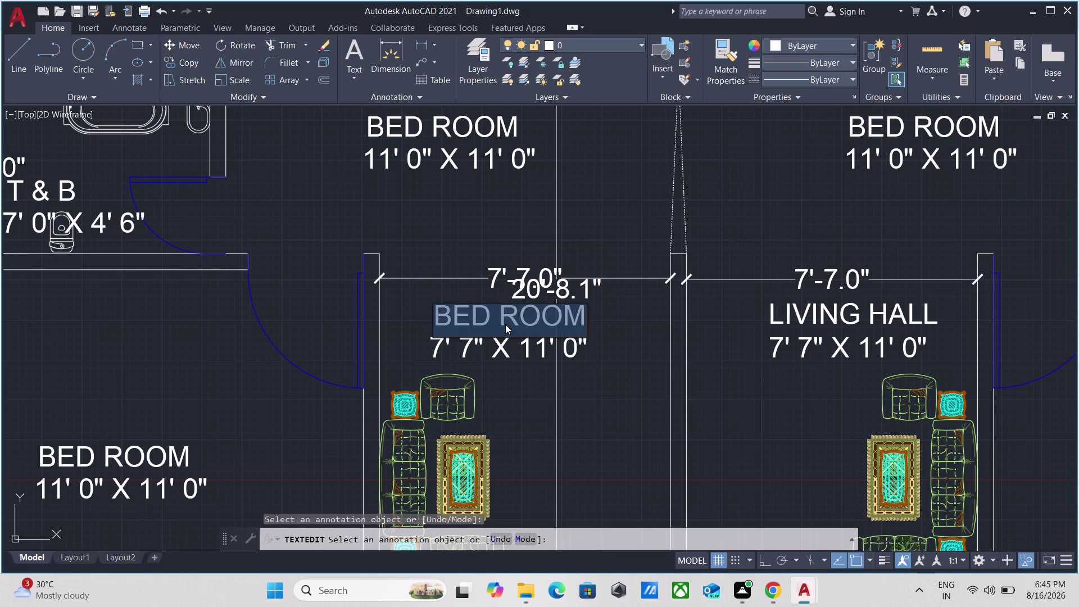
Rename the left middle room's BED ROOM label to LIVING HALL.
key(BackSpace)
text(LI)
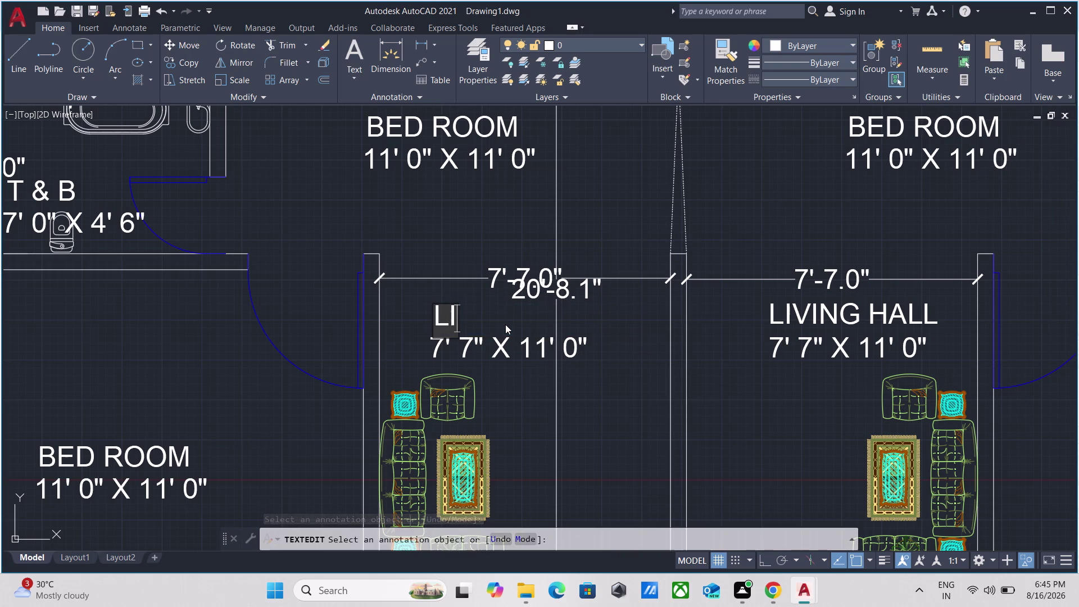
key(v)
key(i)
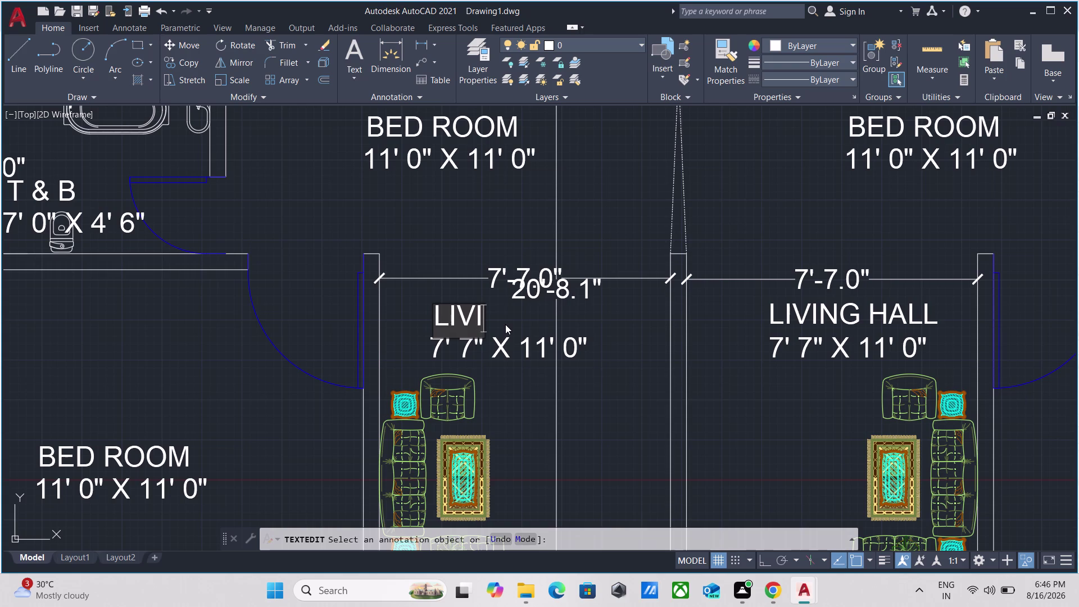
text(NG)
key(space)
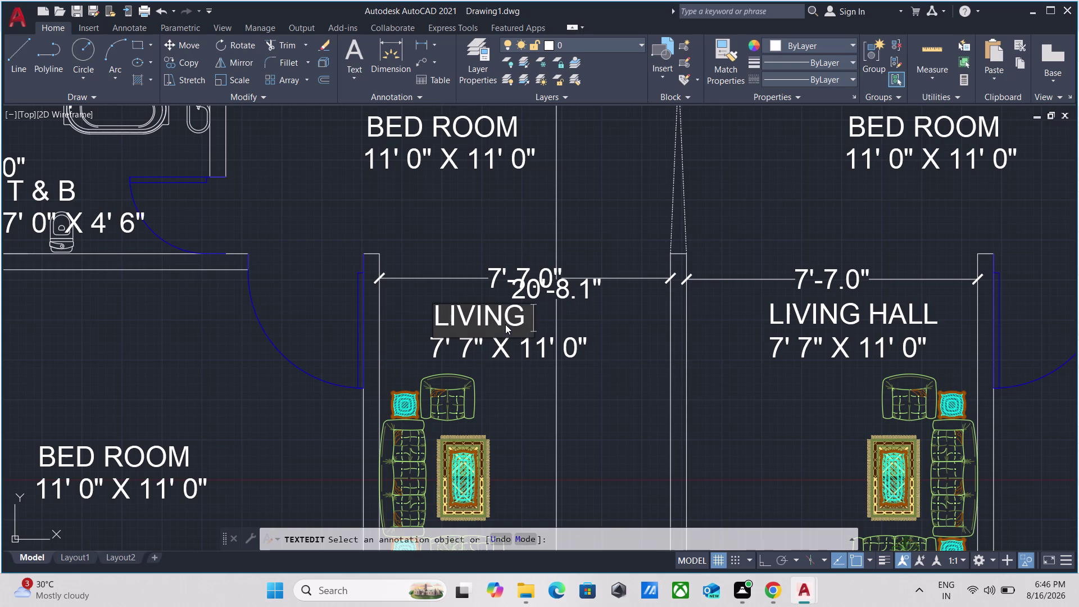
text(HALL)
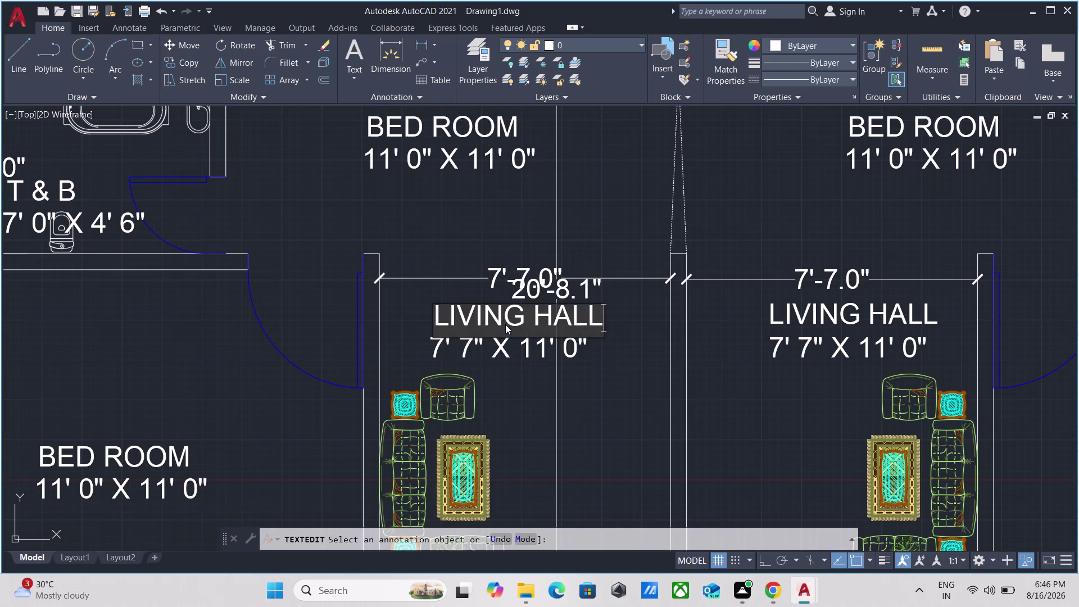
key(Return)
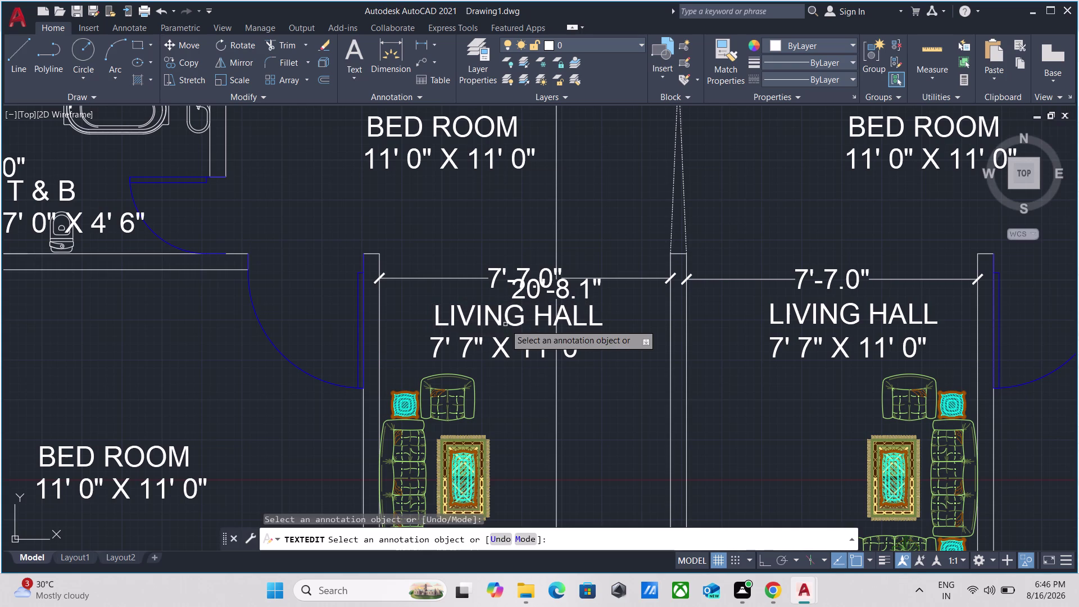
Change that room's size text to 7' 7" X 20' 8.1".
double_click(571, 355)
click(576, 355)
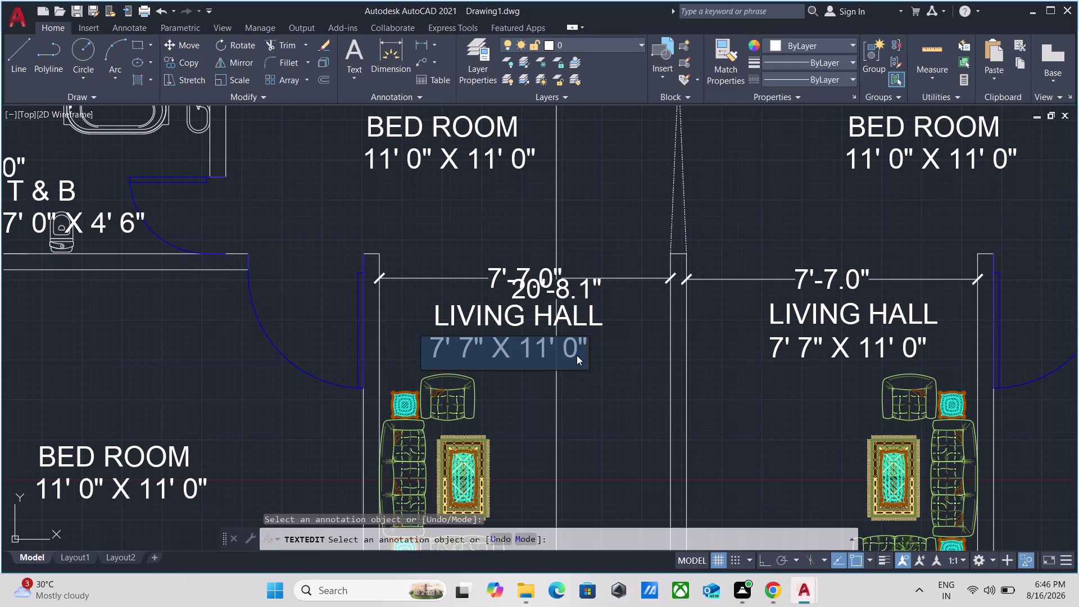
click(588, 354)
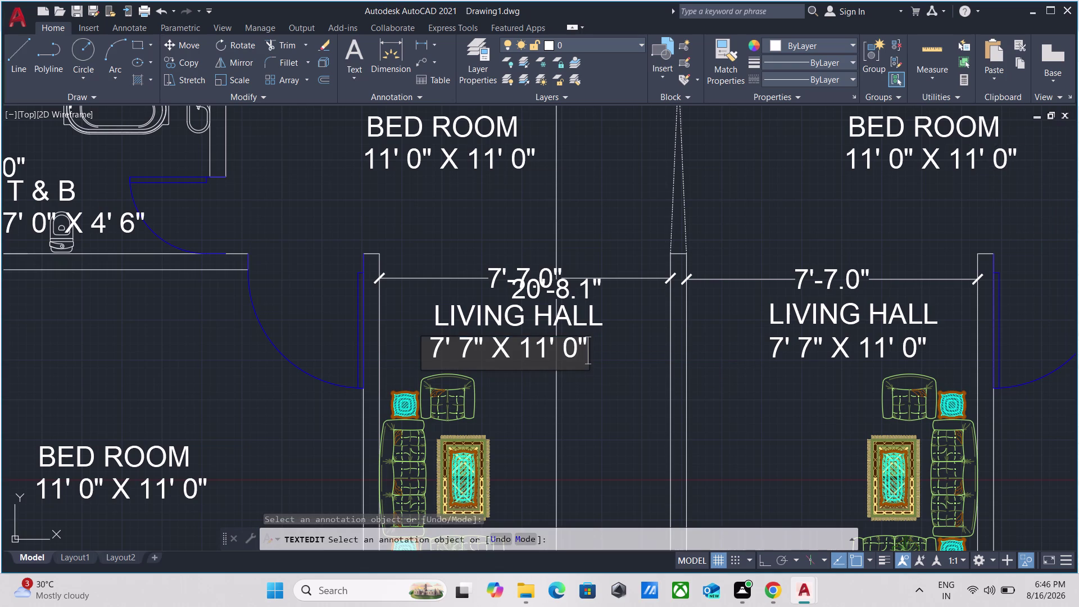
key(BackSpace)
key(BackSpace)
key(BackSpace)
key(BackSpace)
key(BackSpace)
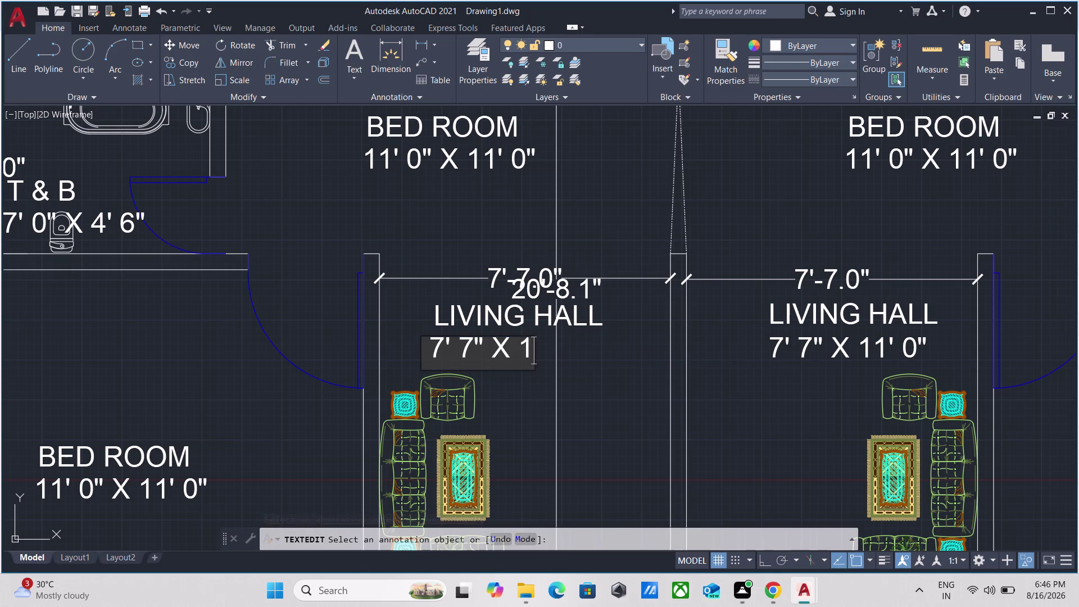
key(BackSpace)
text(20)
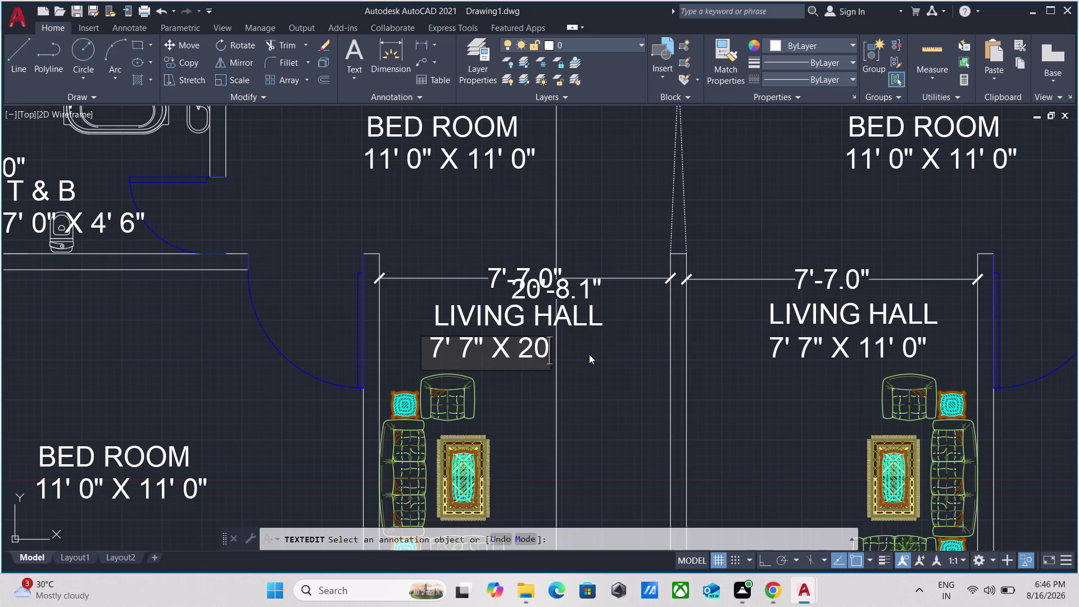
key(apostrophe)
key(space)
key(8)
text(.)
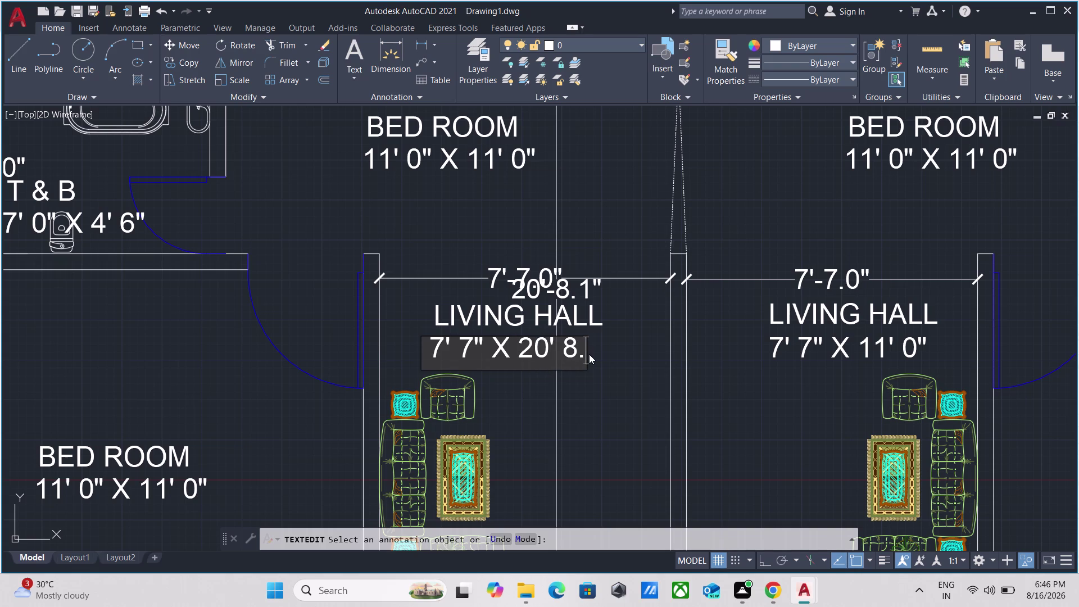
text(2)
key(BackSpace)
key(1)
key(shift+quotedbl)
key(Return)
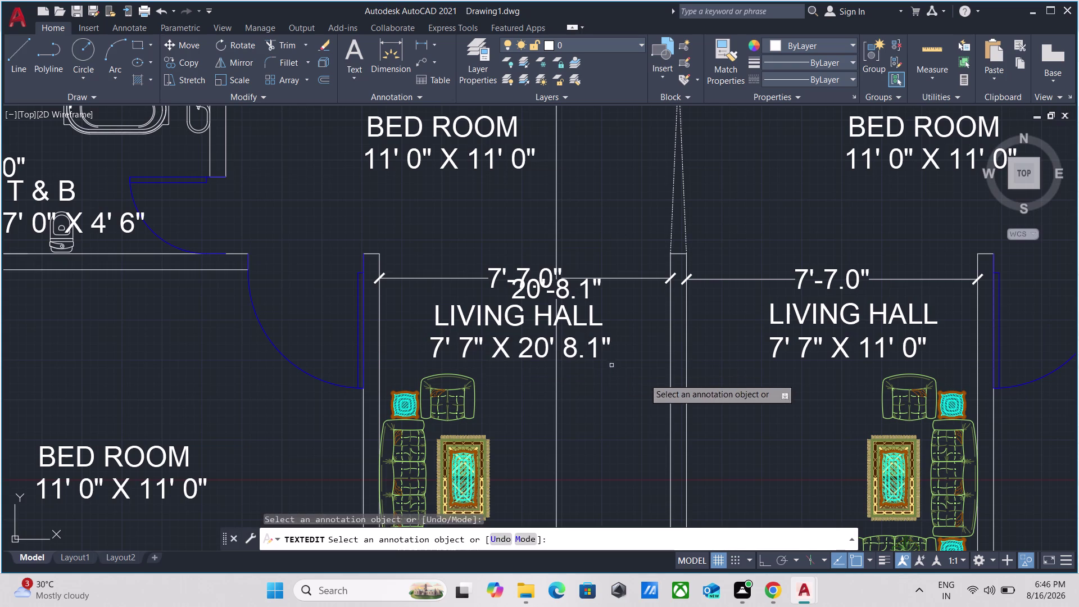
middle_drag(820, 367, 599, 348)
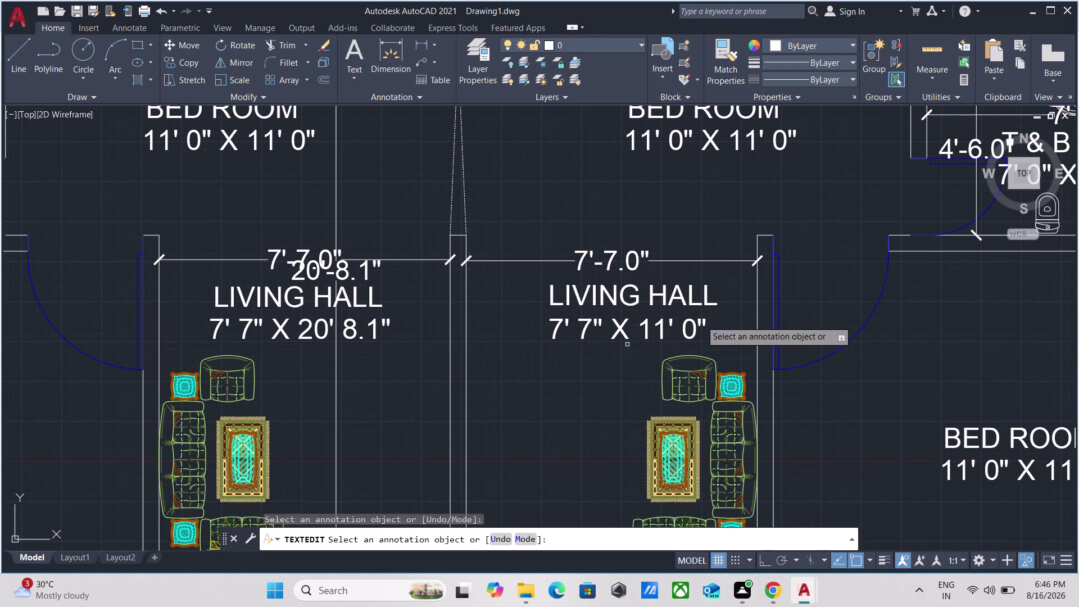
Open the right hall's 7' 7" X 11' 0" size text and delete the old length.
click(699, 330)
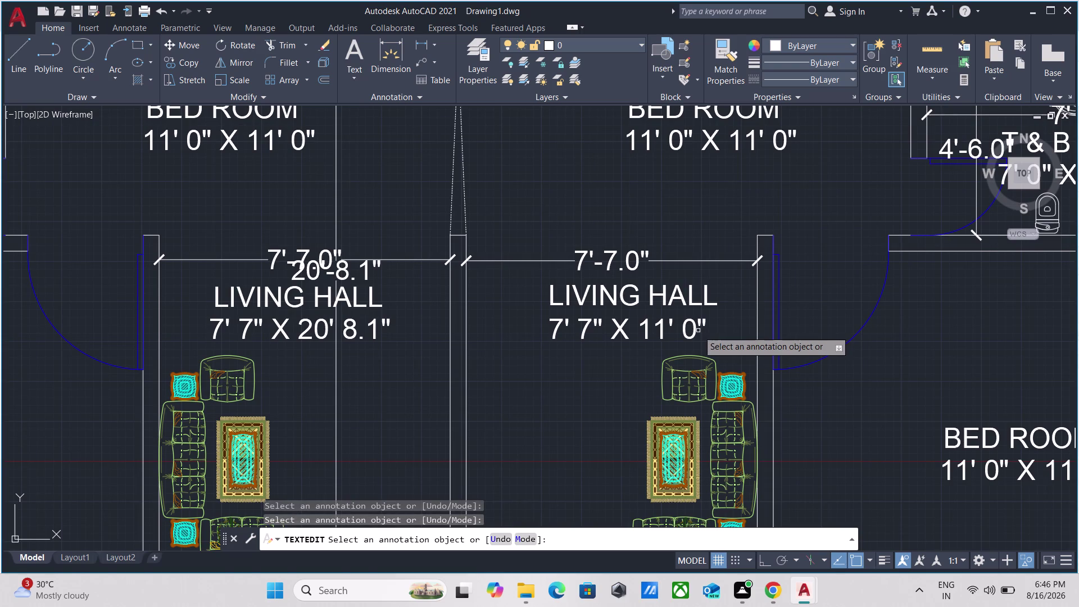
click(696, 329)
double_click(695, 328)
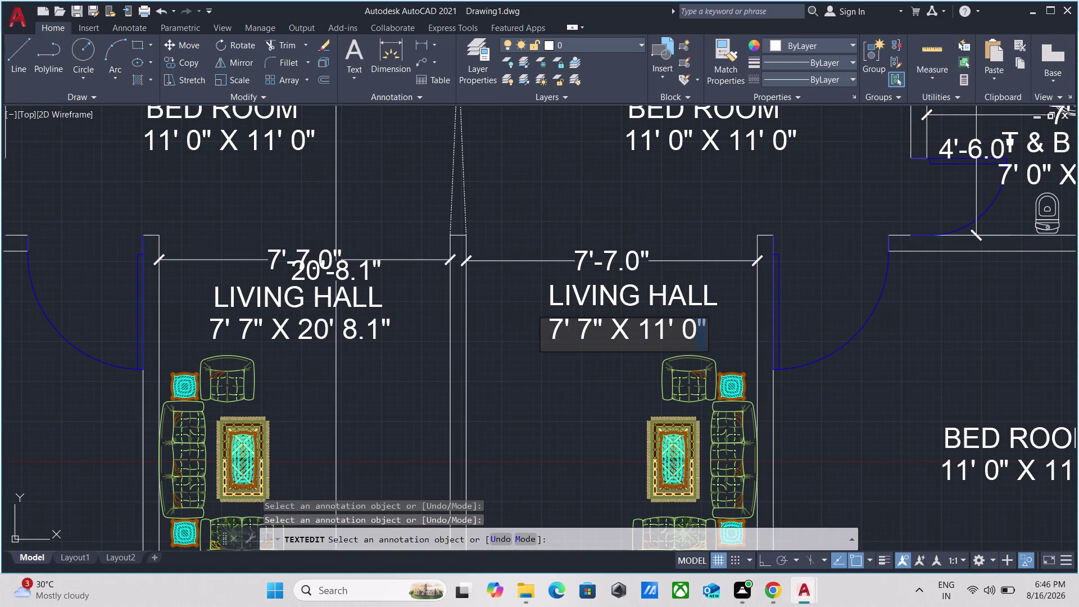
click(704, 324)
key(BackSpace)
key(BackSpace)
key(BackSpace)
key(BackSpace)
key(BackSpace)
key(BackSpace)
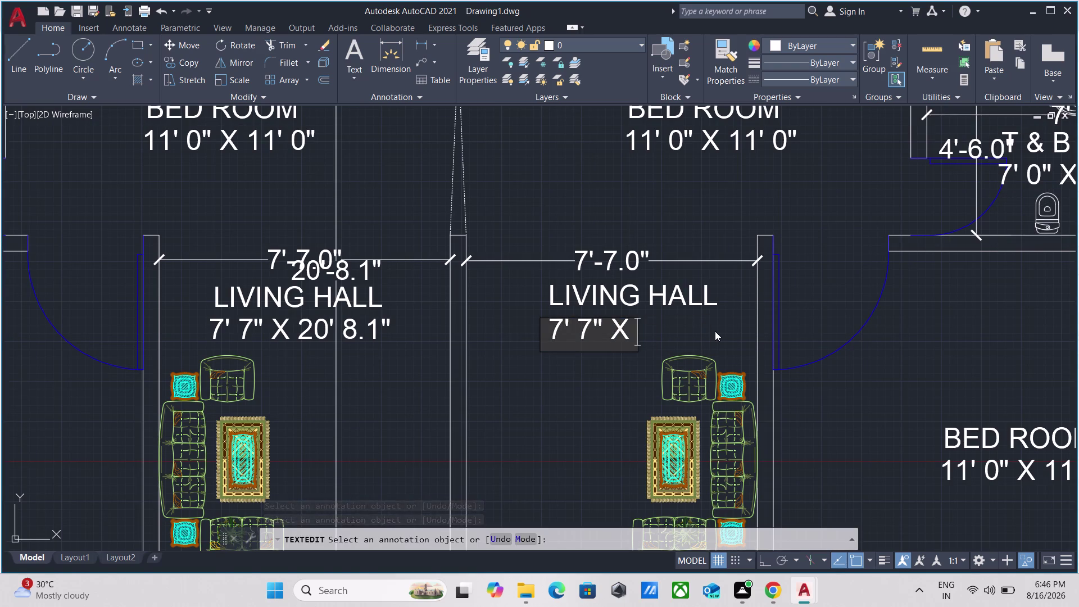
Enter the new length 20' 8.1" and end text editing.
text(2)
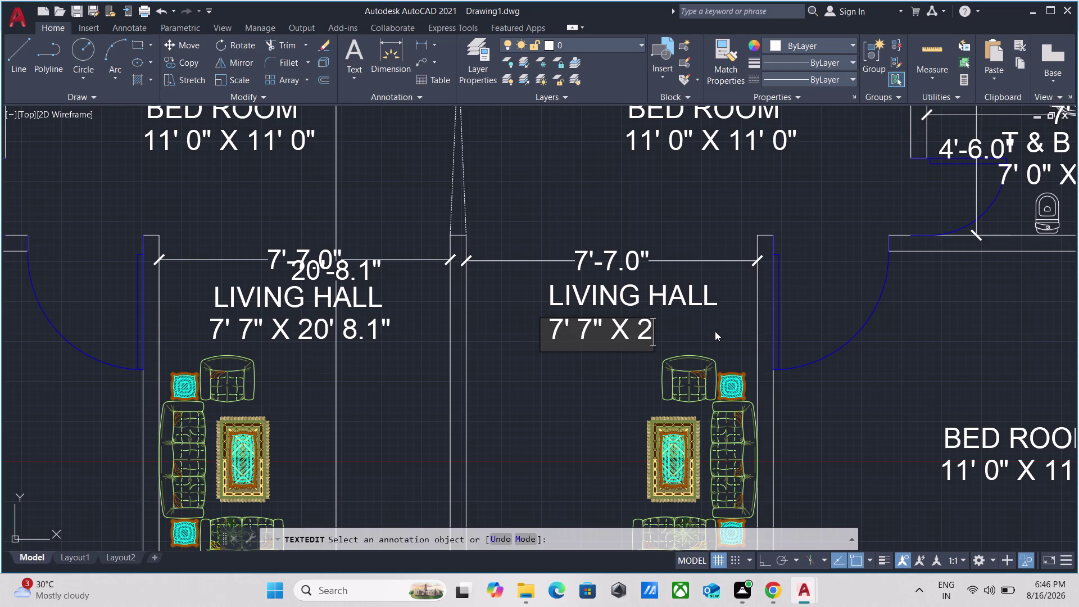
text(0)
key(apostrophe)
key(space)
text(8)
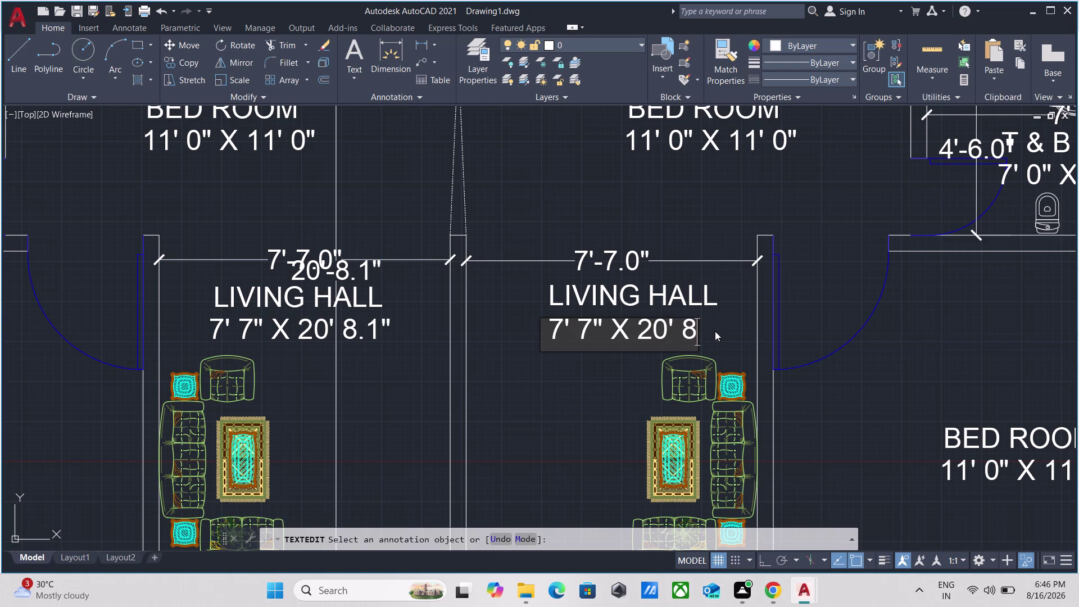
text(.1)
key(shift+quotedbl)
key(Return)
key(Return)
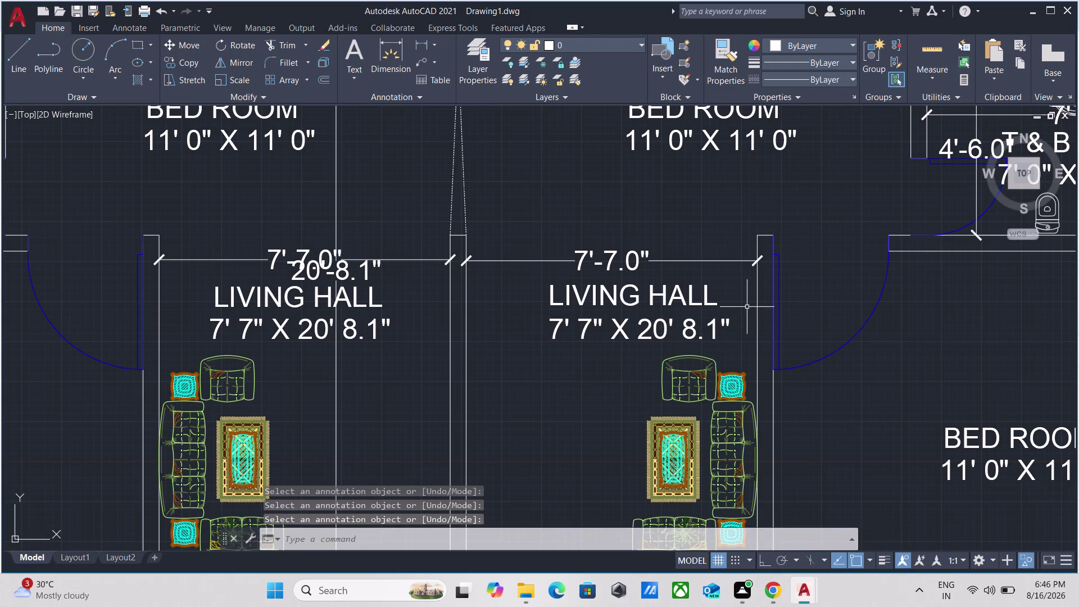
scroll(down, 3)
scroll(up, 3)
Pan to the room by the dining table and start retyping its BED ROOM label as 'DINING '.
scroll(down, 3)
middle_drag(282, 234, 370, 339)
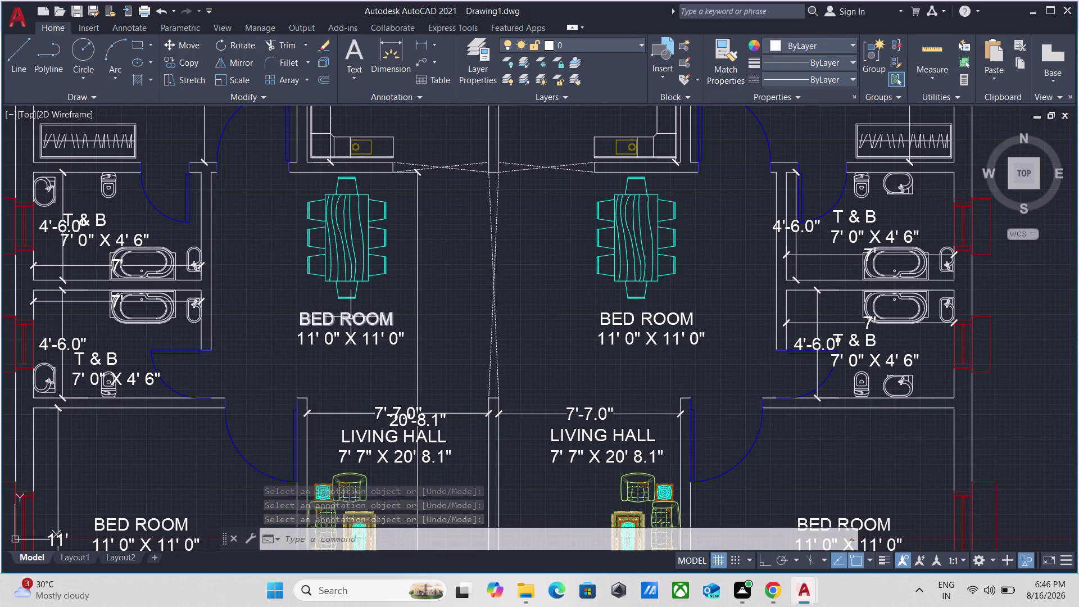
double_click(351, 316)
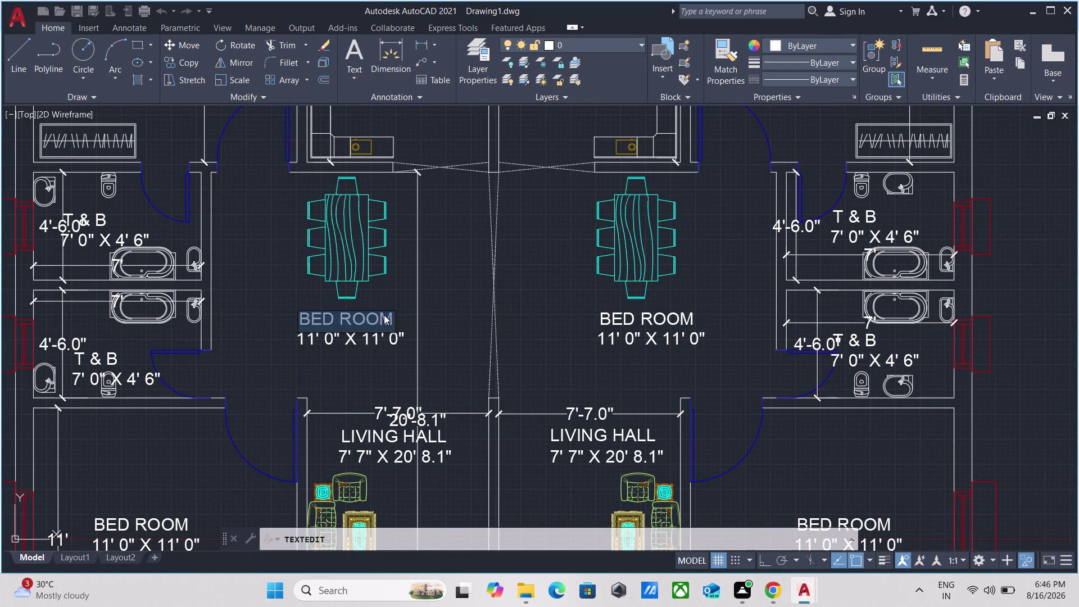
click(400, 321)
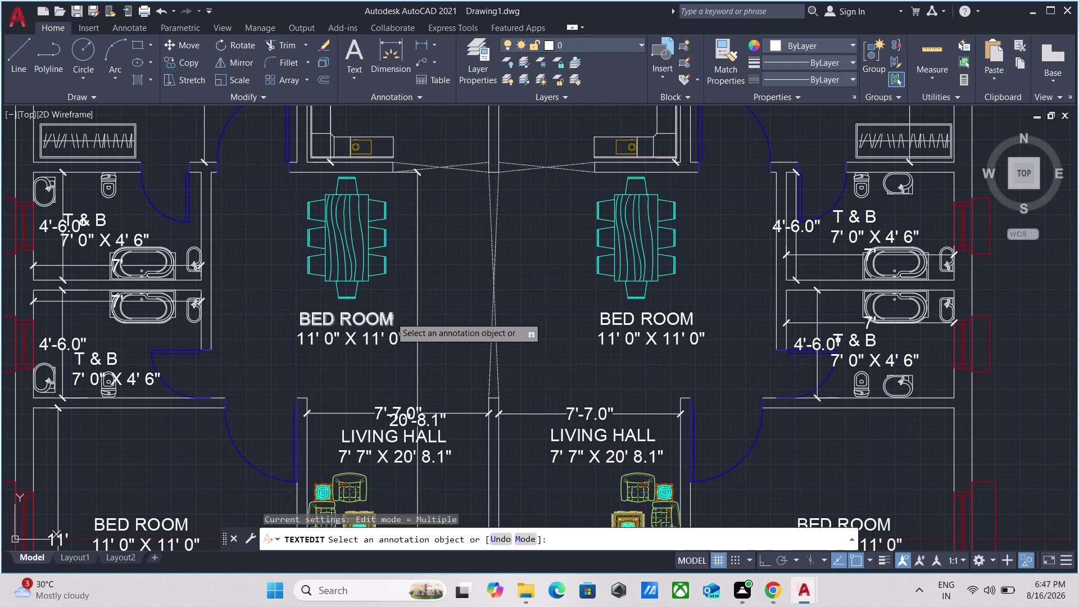
double_click(390, 316)
scroll(up, 3)
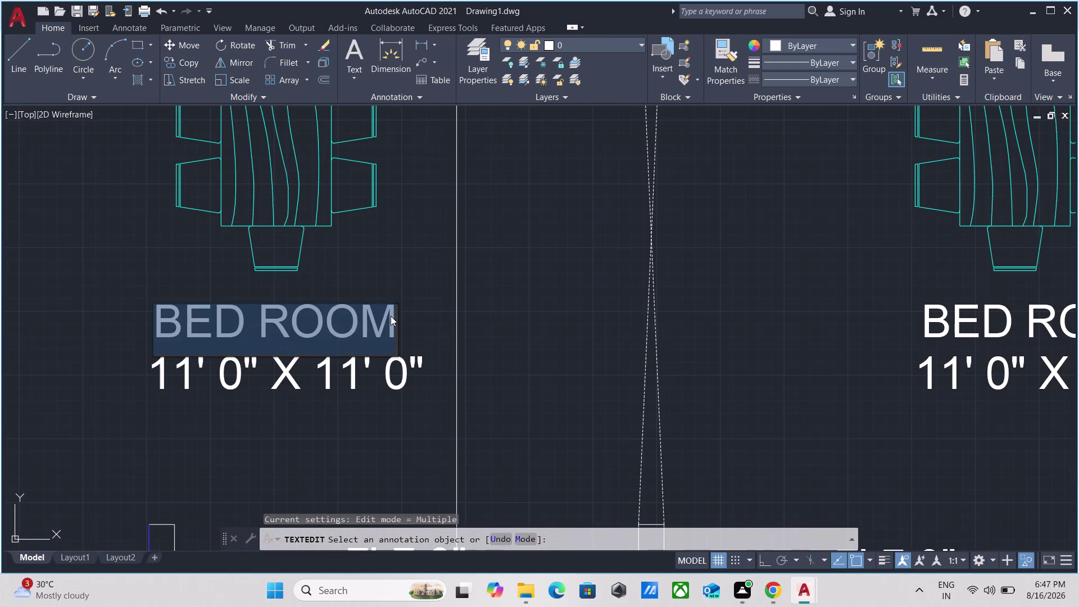
key(BackSpace)
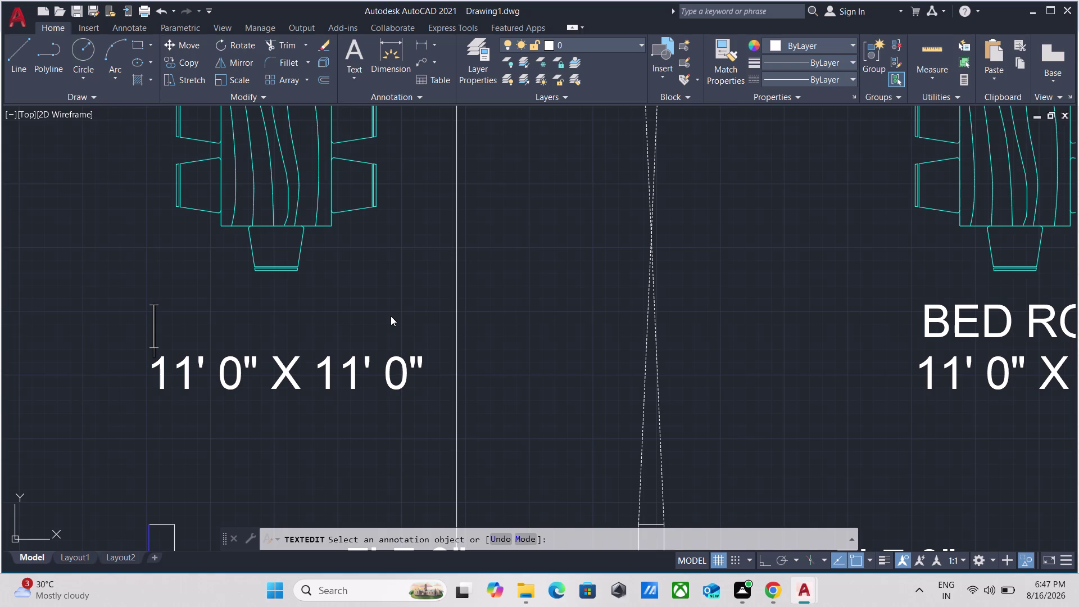
text(DING)
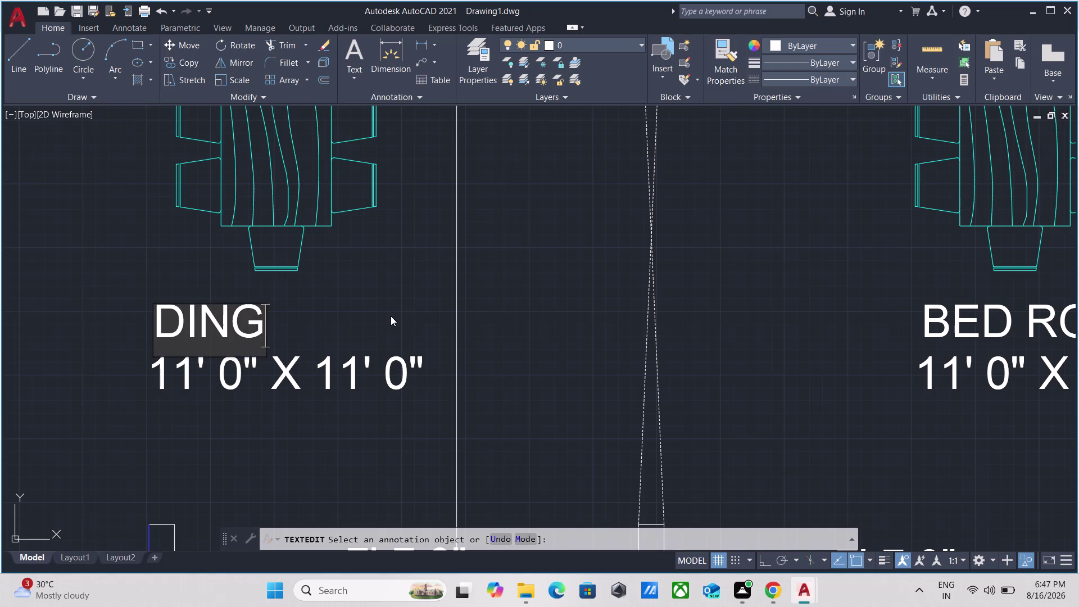
key(BackSpace)
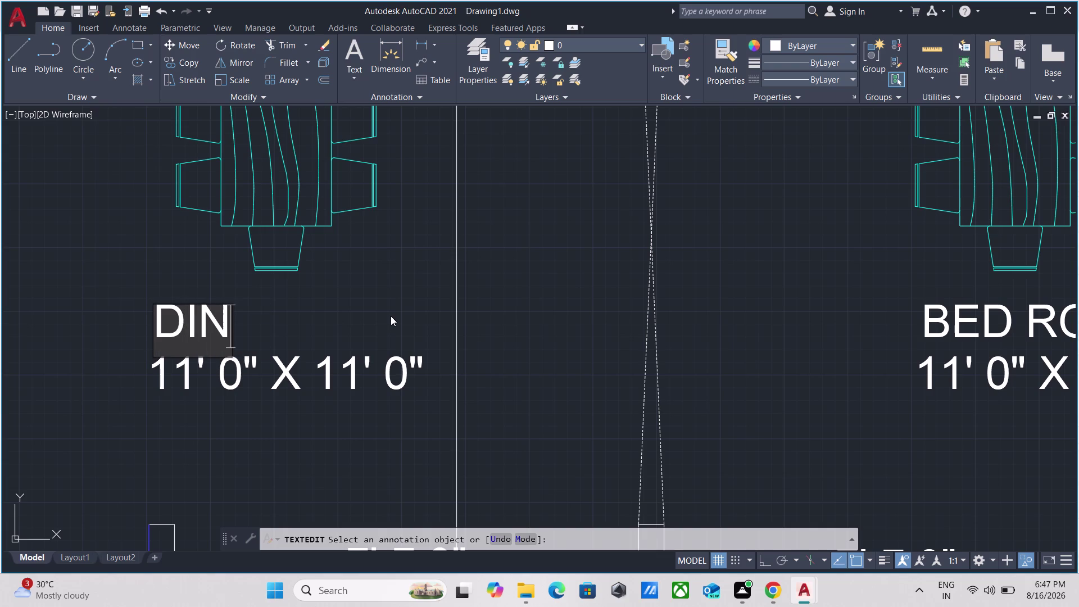
text(ING)
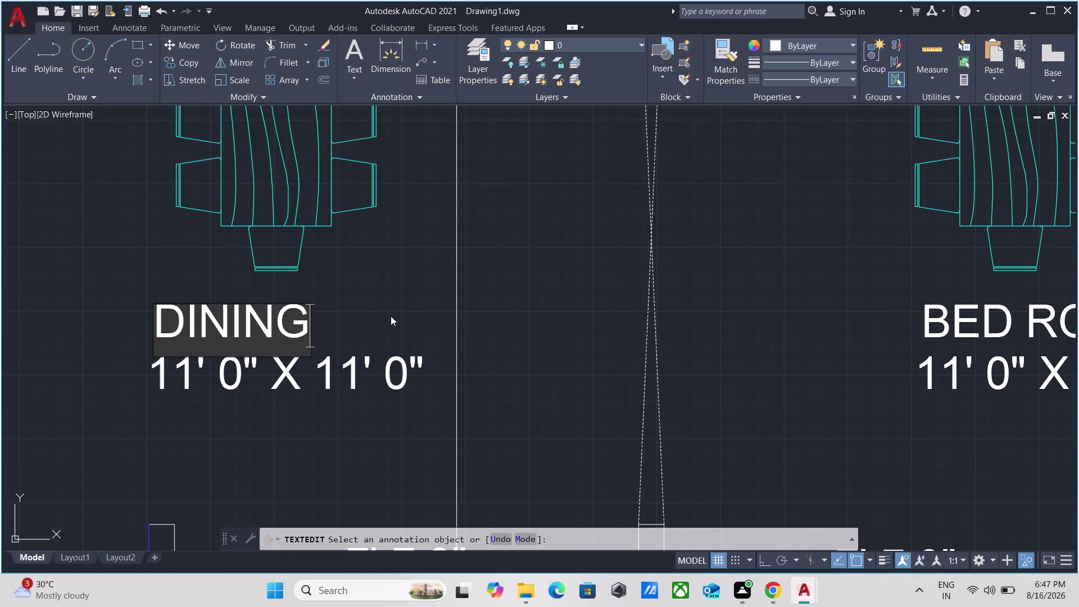
key(space)
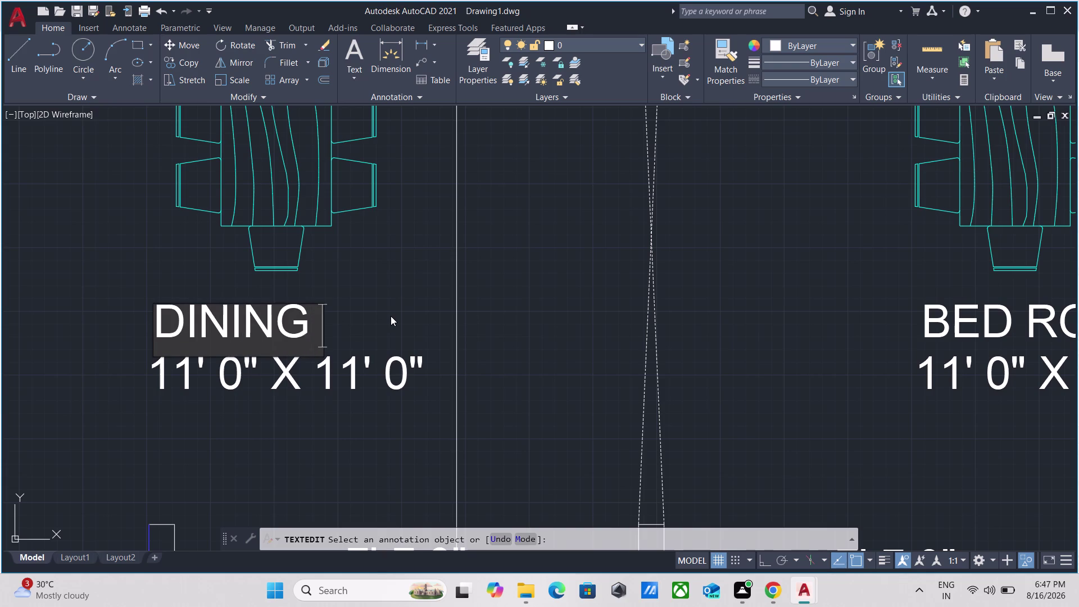
Finish the first label so it reads DINING HALL.
text(HA)
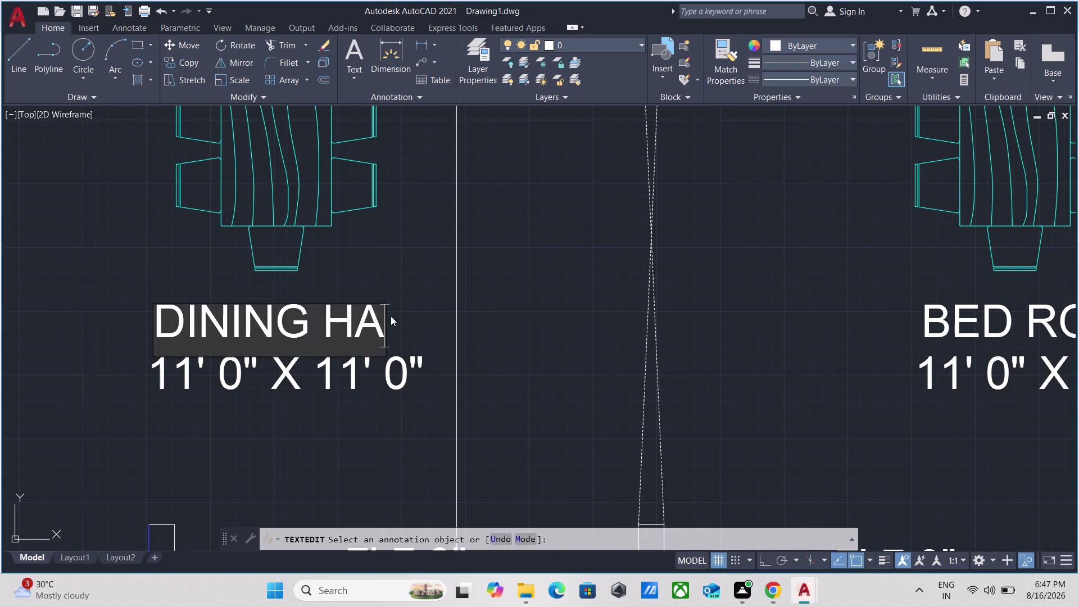
text(LL)
key(Return)
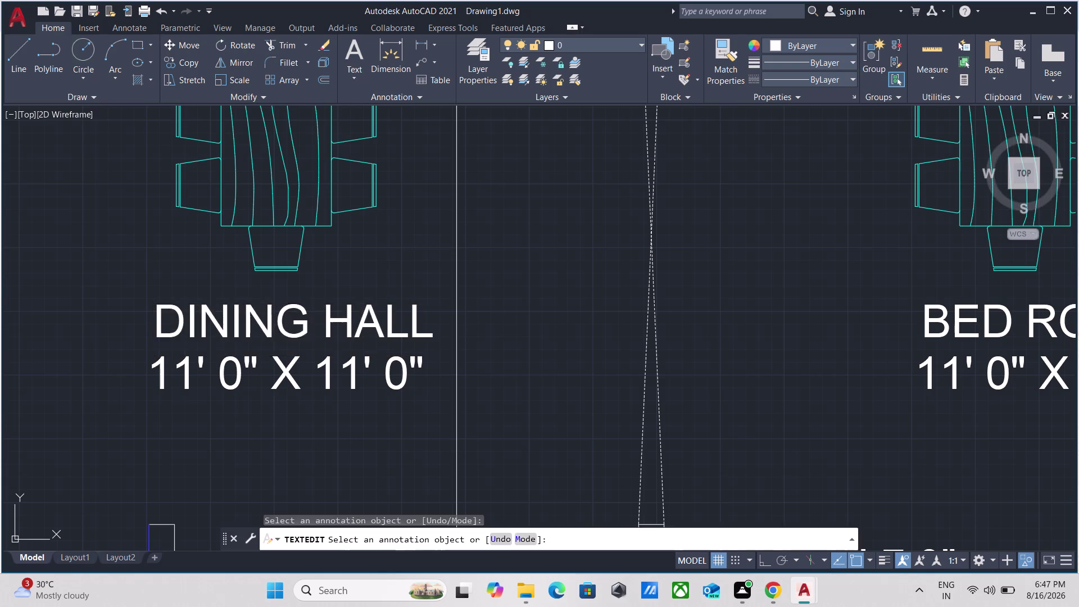
scroll(down, 3)
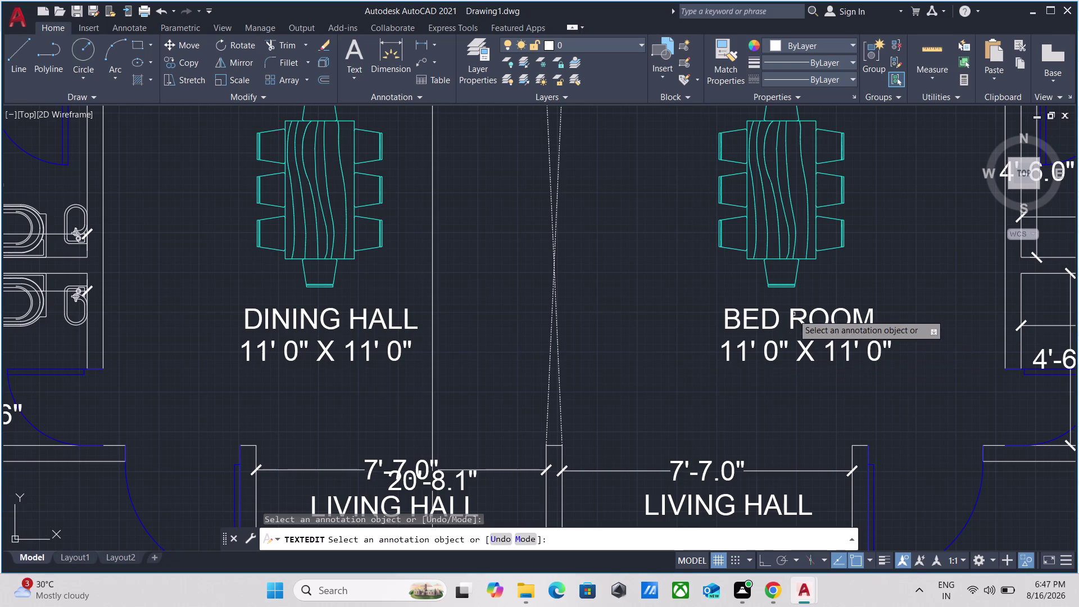
Retype the second dining room's BED ROOM label as DINING HALL and exit editing.
double_click(801, 322)
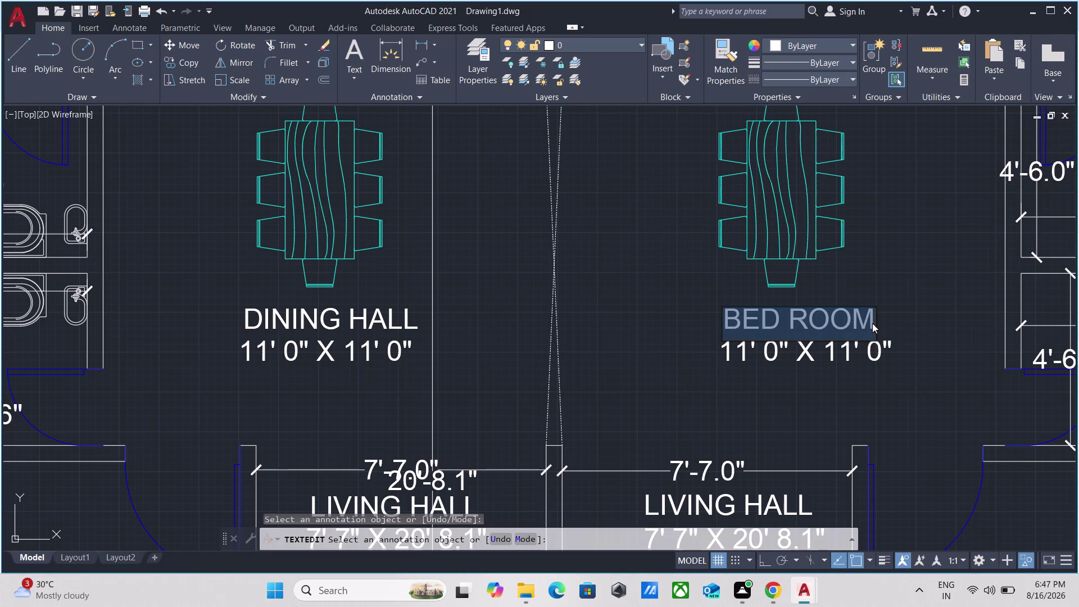
key(BackSpace)
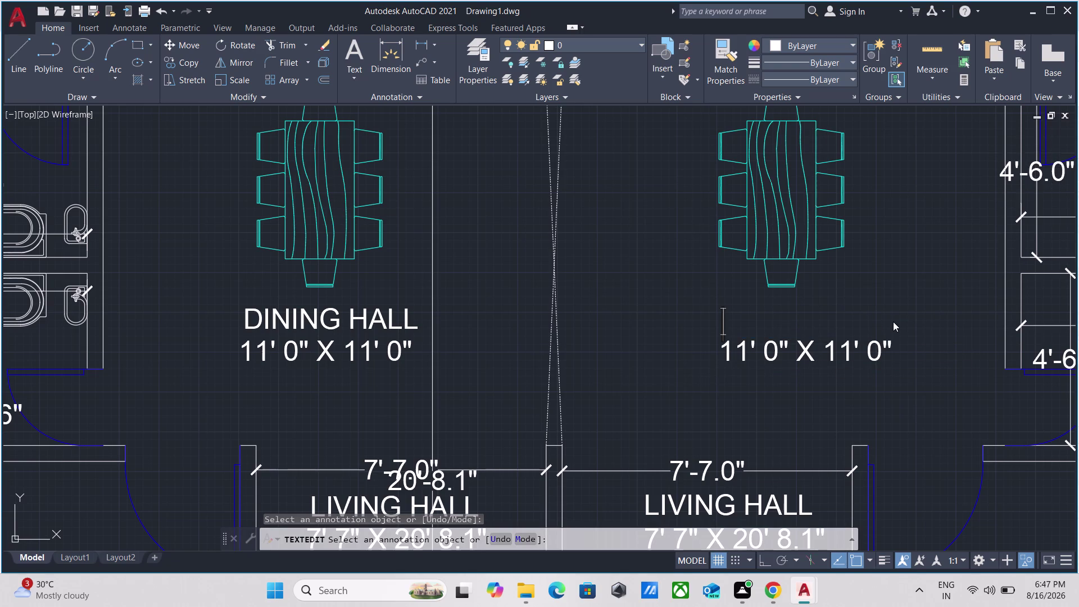
text(DI)
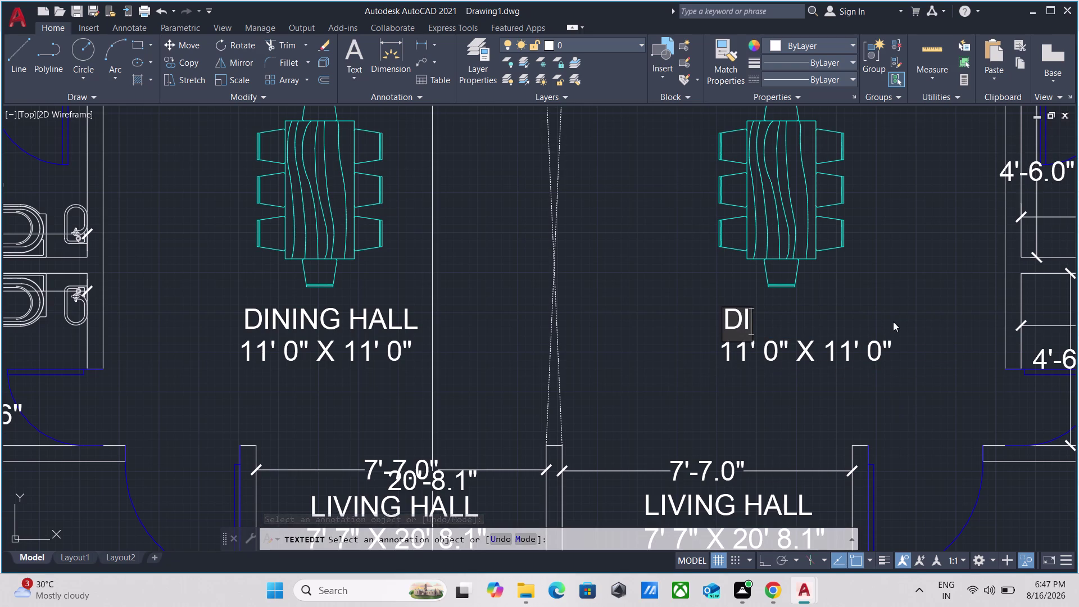
text(NIN)
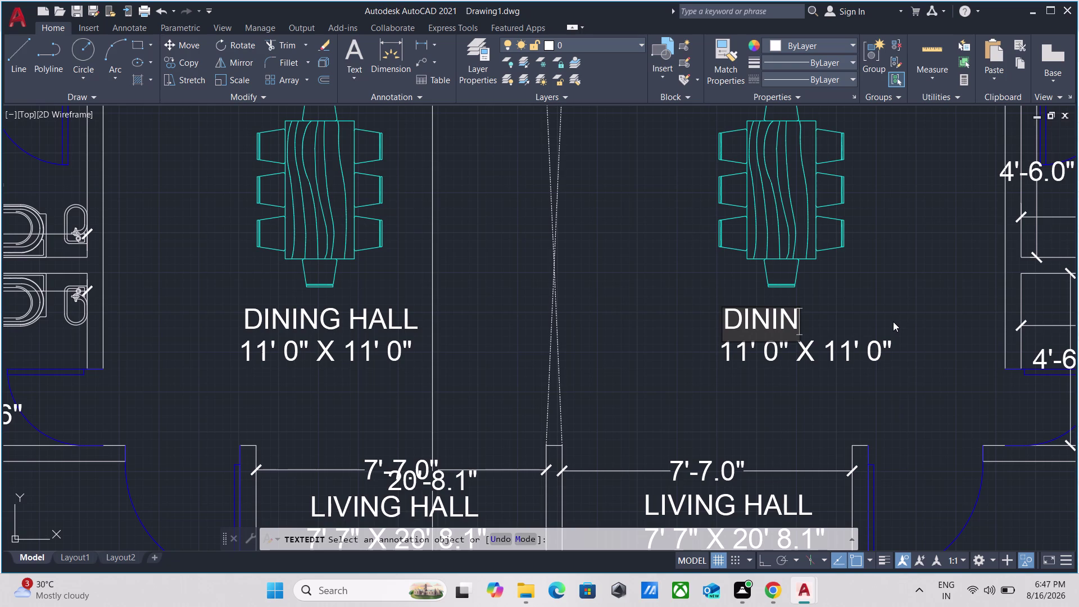
text(G HAL)
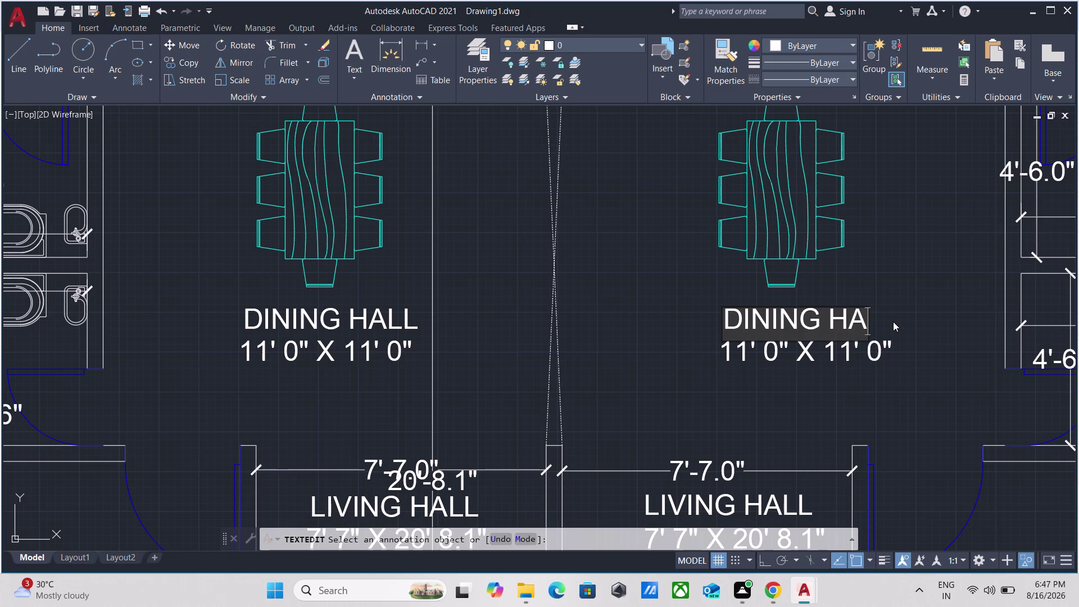
text(L)
key(Return)
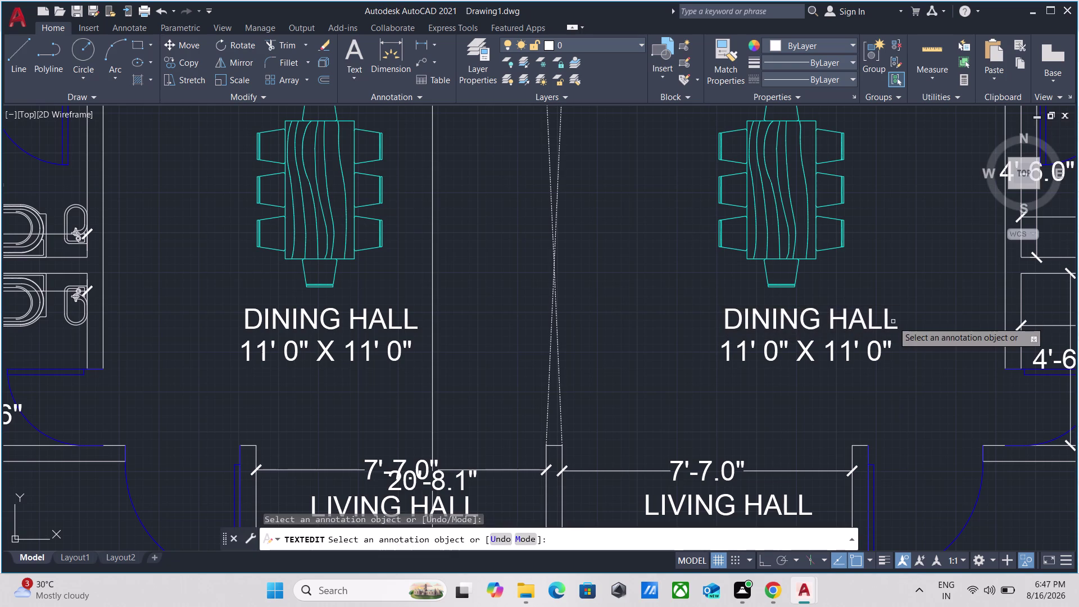
key(Escape)
scroll(up, 3)
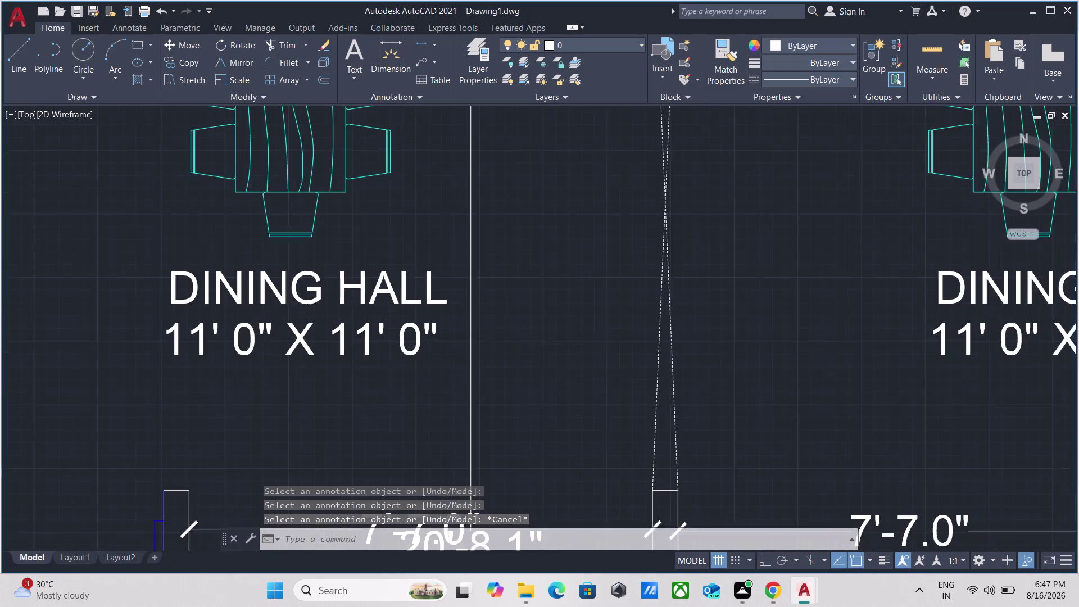
Erase the 11' 0" X 11' 0" size text under the first DINING HALL label.
drag(405, 374, 396, 369)
click(290, 323)
right_click(288, 326)
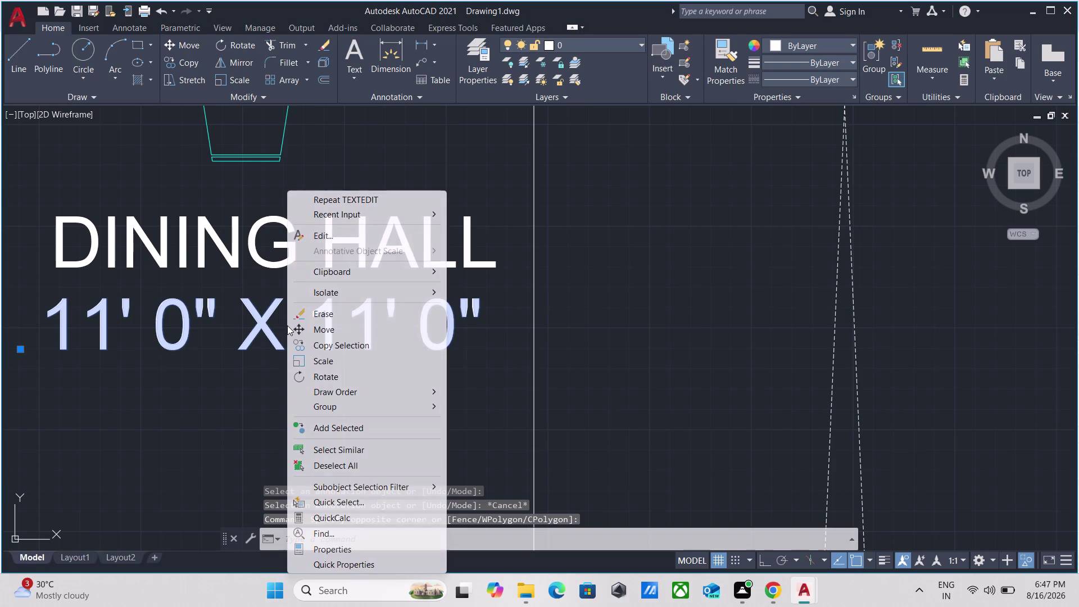
click(319, 315)
Erase the size text under the second DINING HALL label.
scroll(down, 3)
middle_drag(321, 325, 186, 329)
scroll(up, 3)
drag(507, 343, 488, 332)
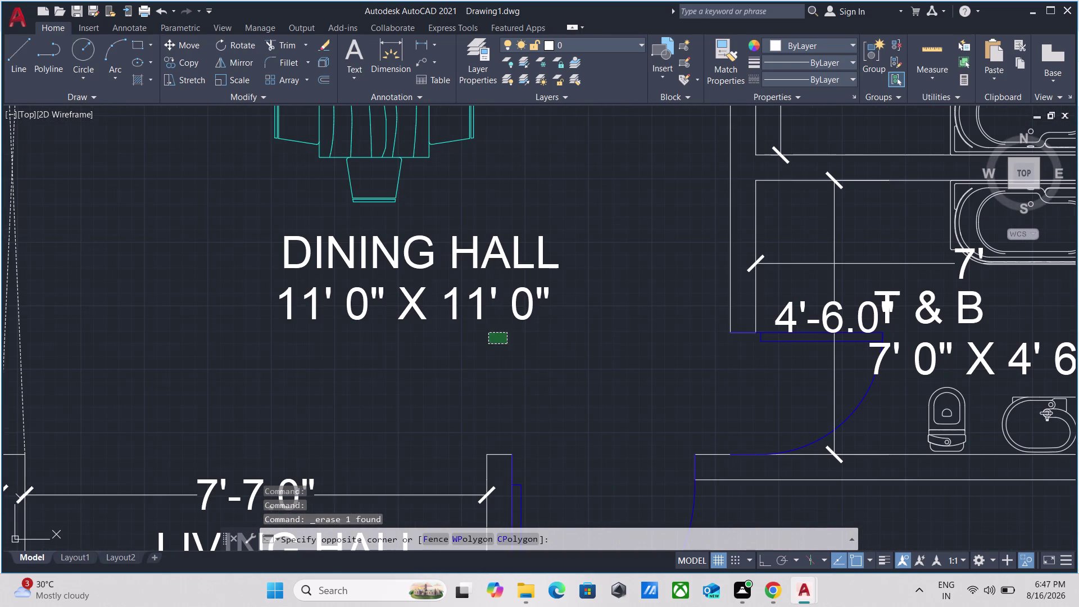
click(395, 299)
right_click(395, 299)
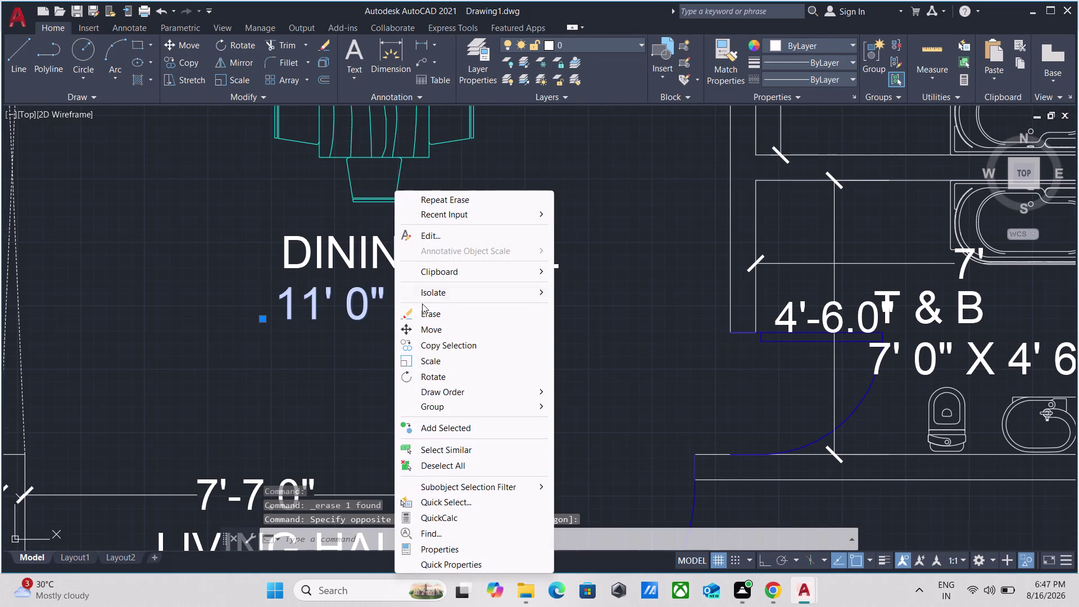
click(458, 314)
Zoom out and pan to view the whole floor plan.
scroll(down, 3)
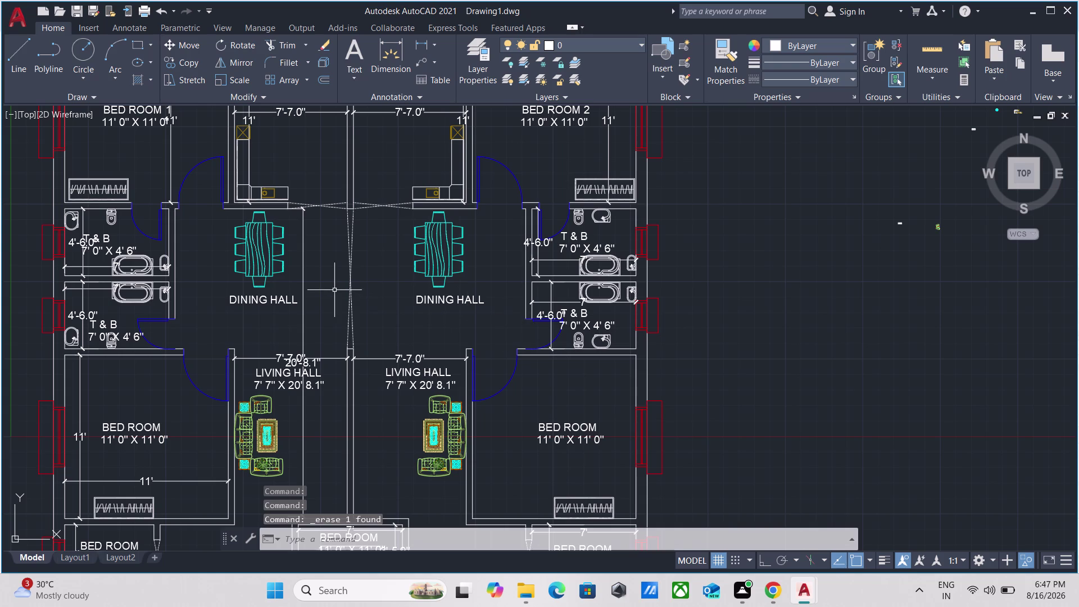
scroll(up, 3)
scroll(down, 3)
scroll(down, 3)
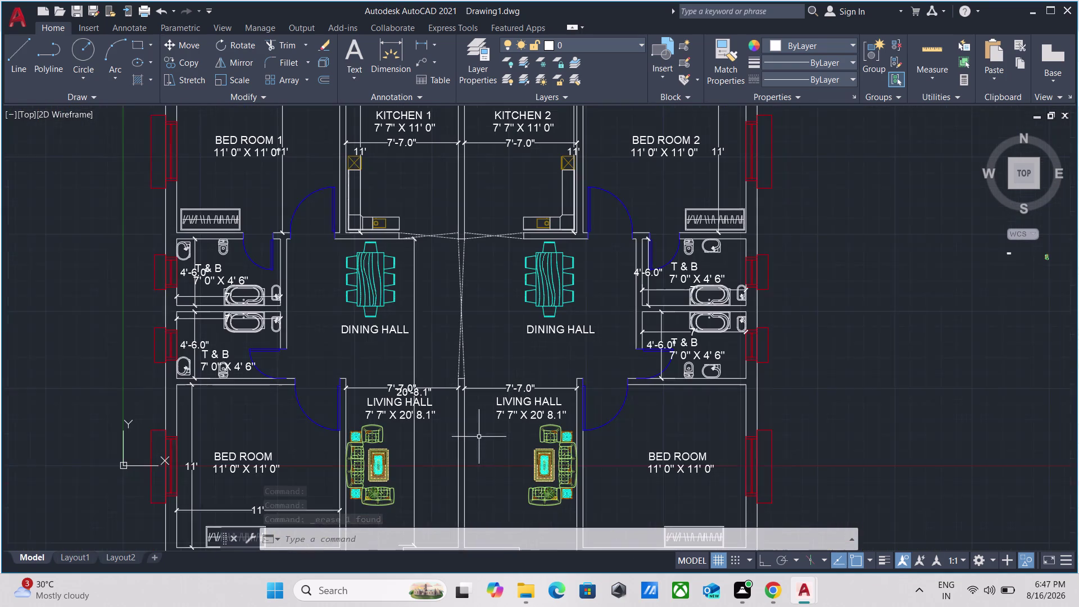
middle_drag(479, 436, 471, 304)
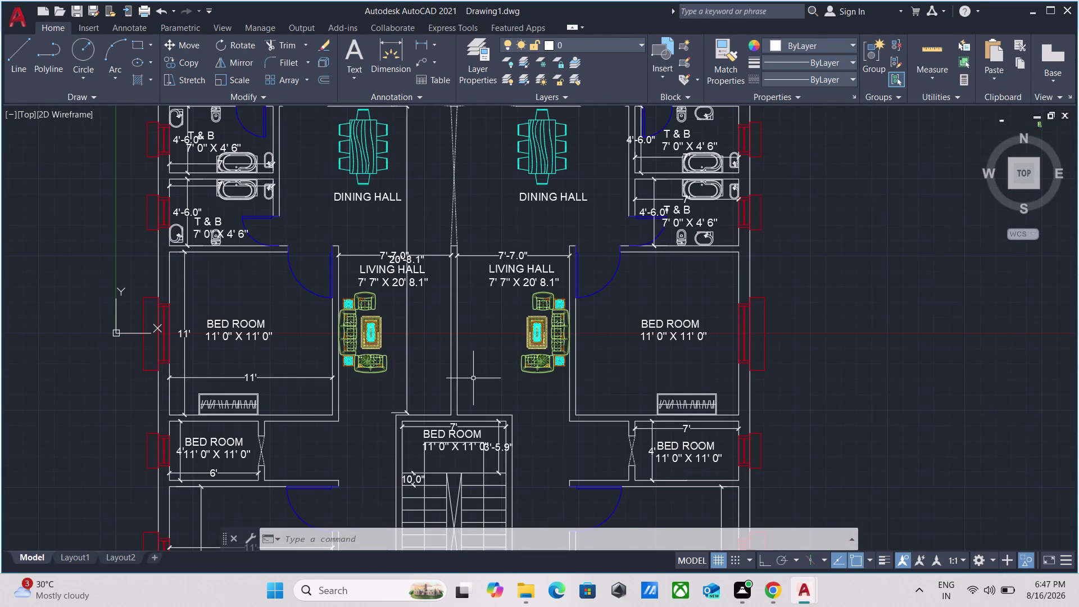
scroll(down, 3)
scroll(up, 3)
scroll(up, 3)
scroll(down, 3)
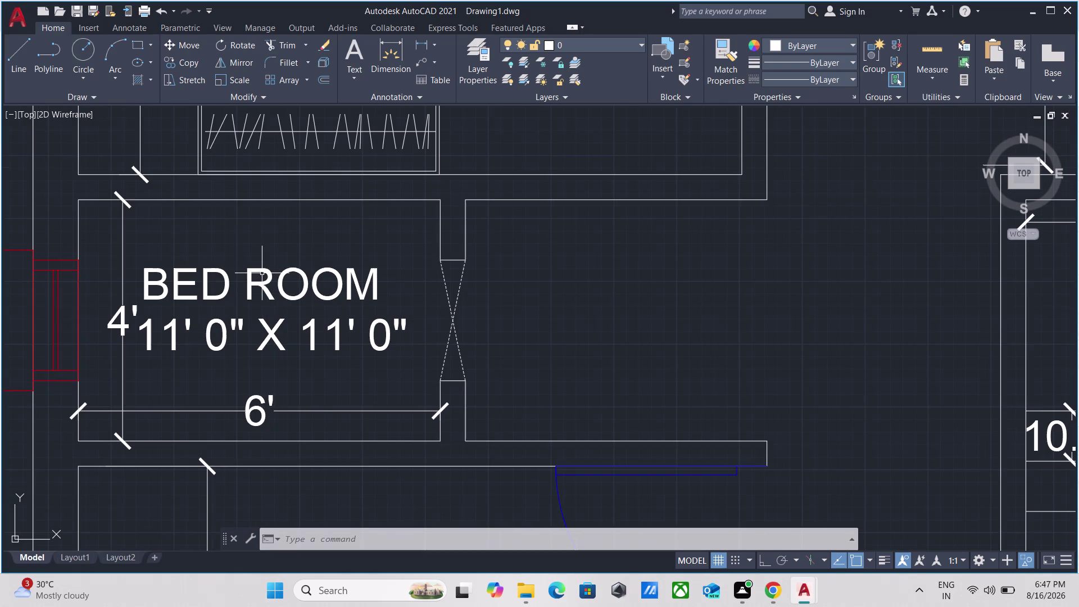
Open the small bedroom's BED ROOM label and clear its text.
triple_click(261, 276)
double_click(216, 281)
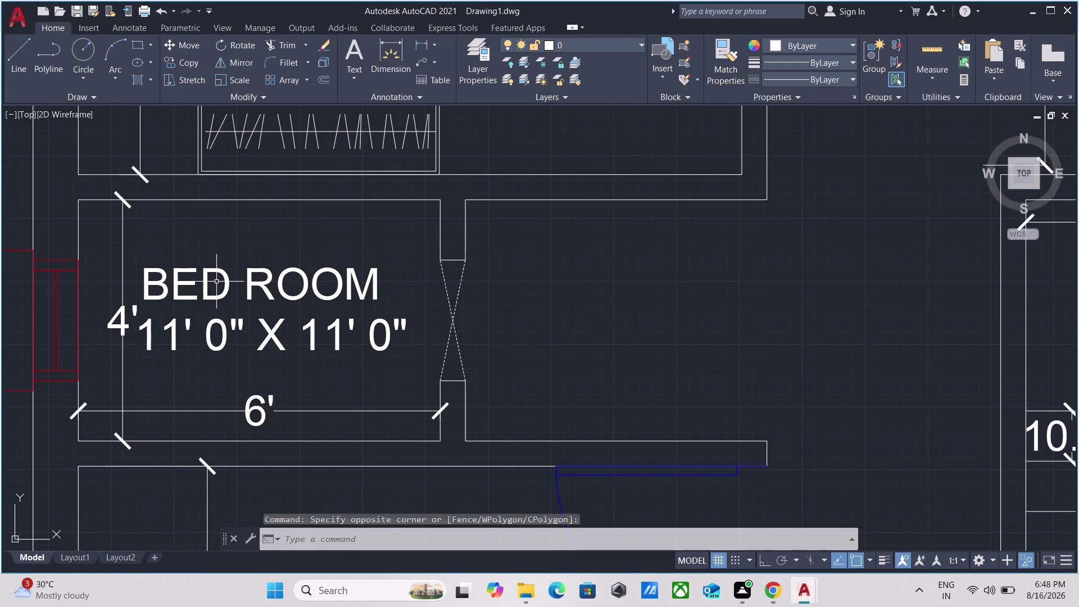
click(300, 296)
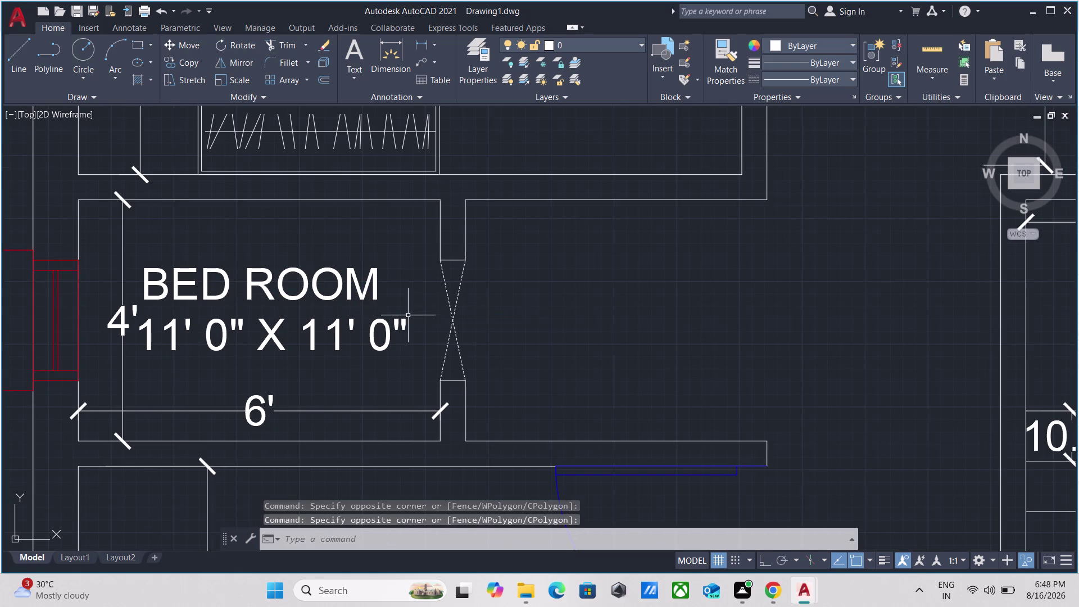
triple_click(366, 284)
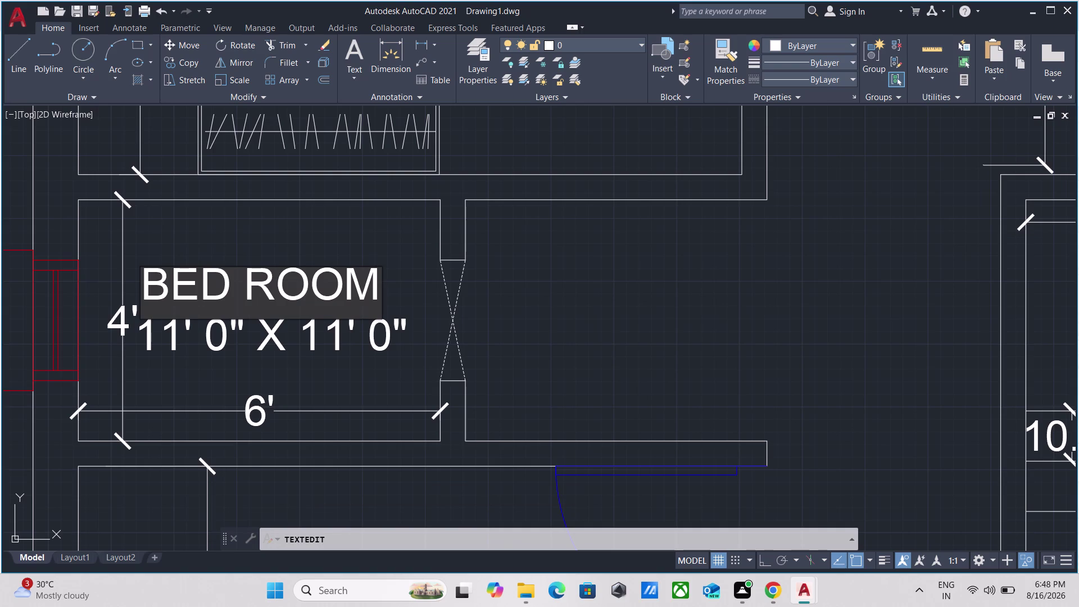
key(BackSpace)
key(BackSpace)
key(BackSpace)
key(BackSpace)
key(BackSpace)
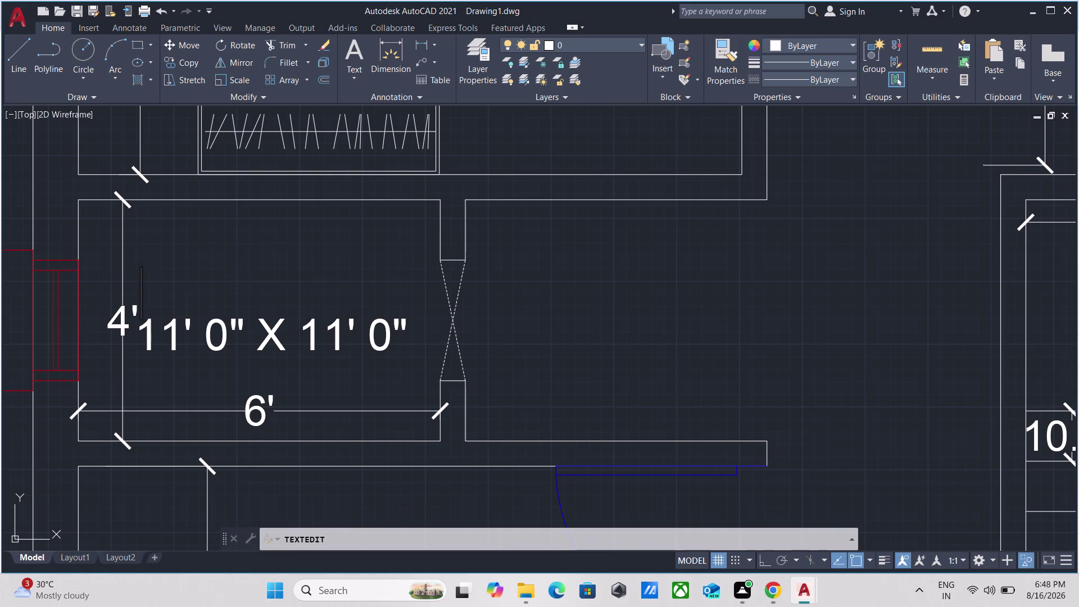
Type PUJA GADI as the new label and commit it.
text(PUJ)
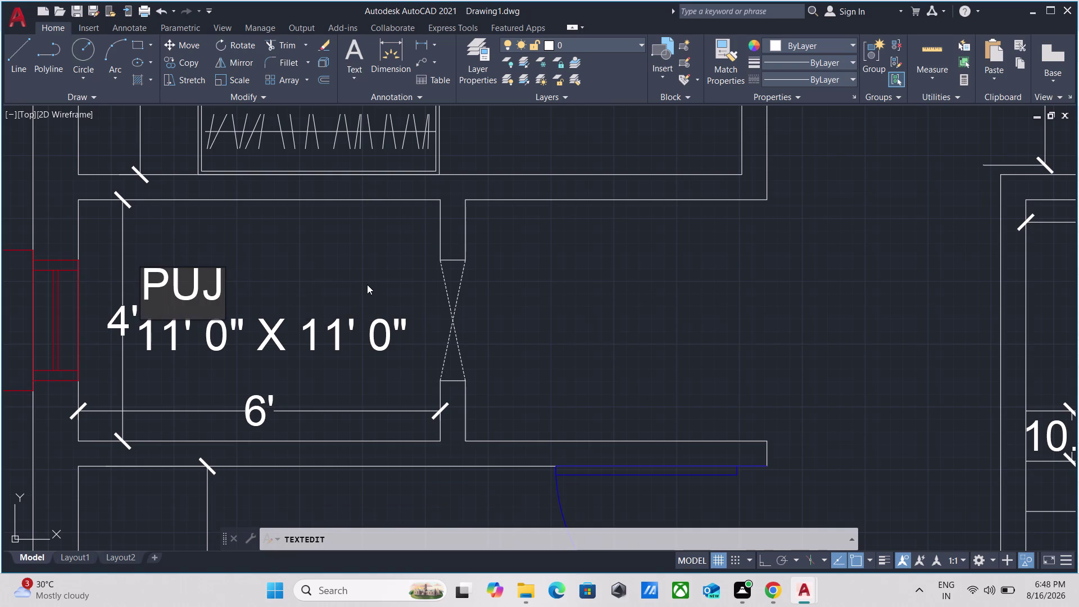
text(A)
key(space)
key(r)
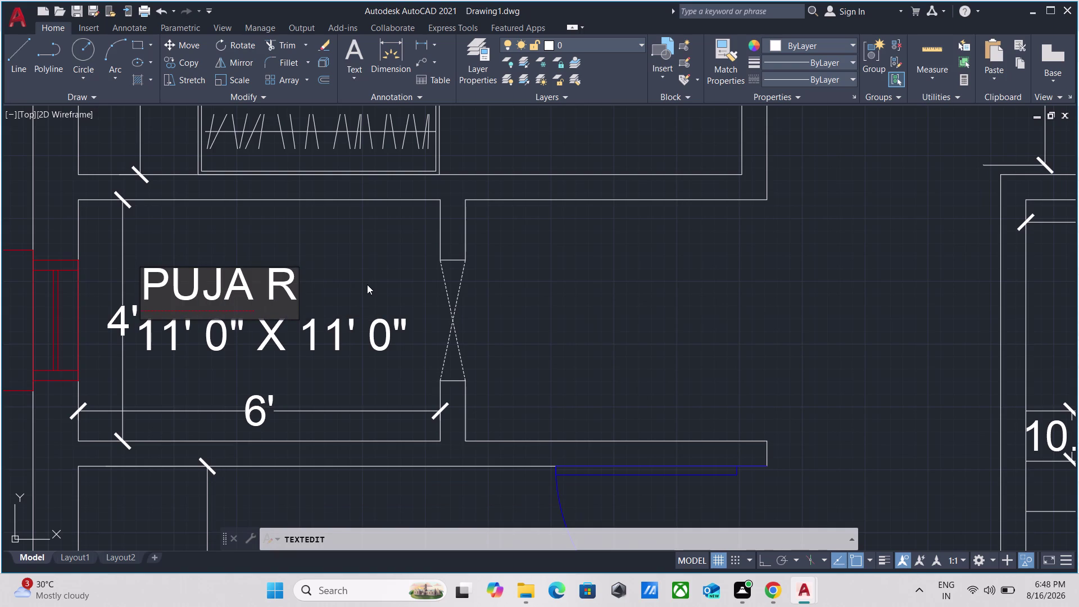
key(BackSpace)
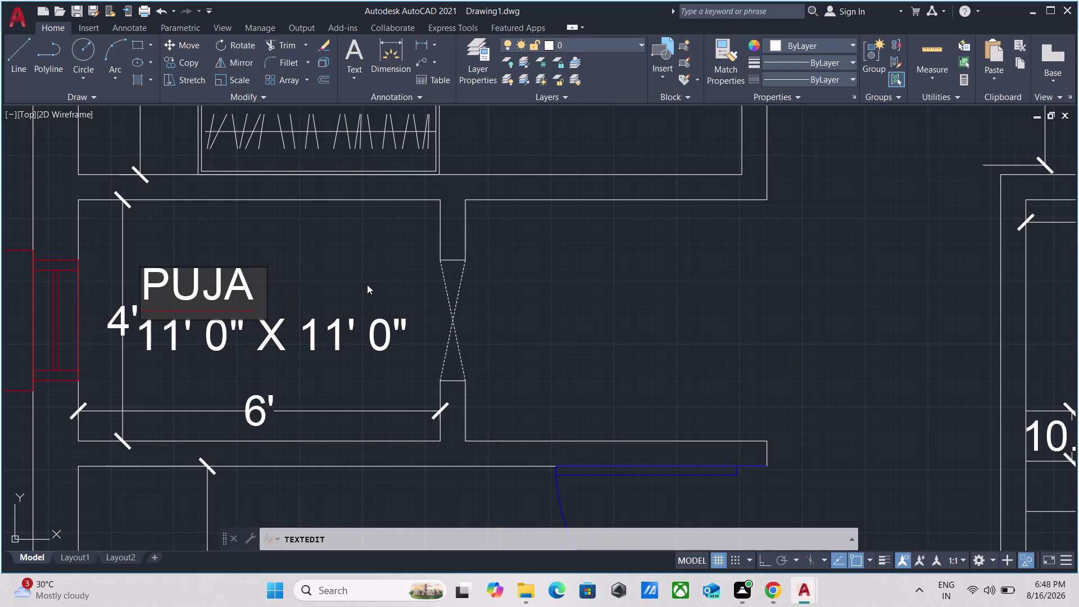
text(GAD)
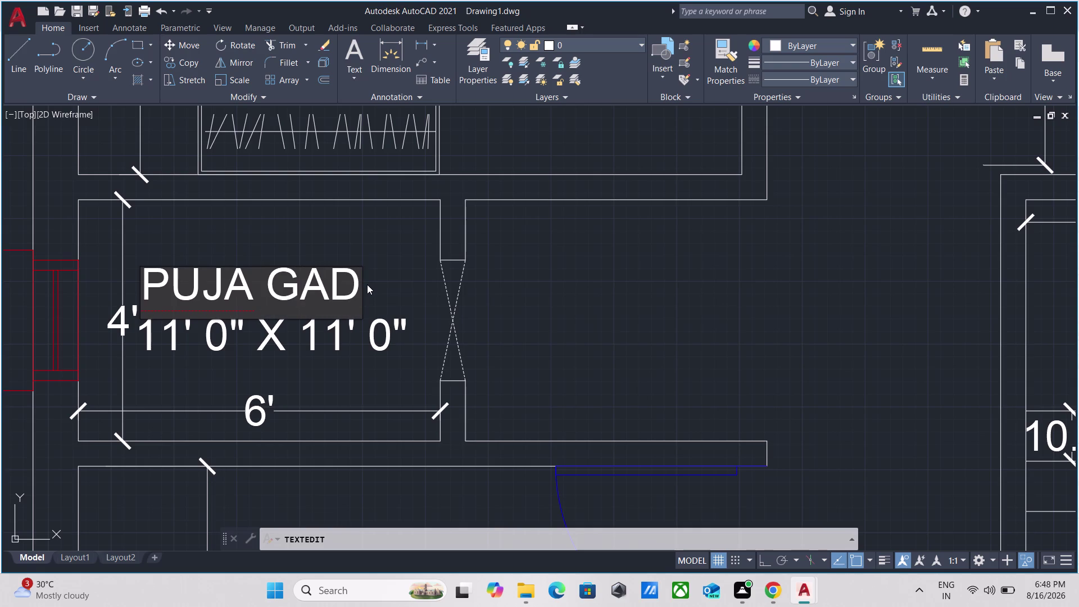
key(i)
key(Return)
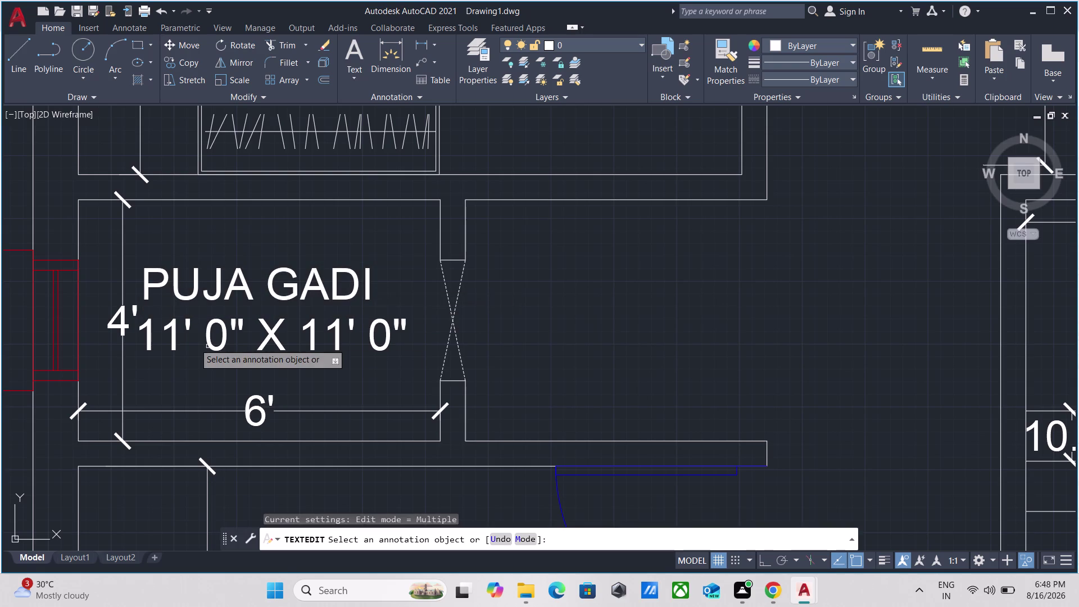
Open the puja room size text and delete its first 11' 0" dimension.
click(227, 347)
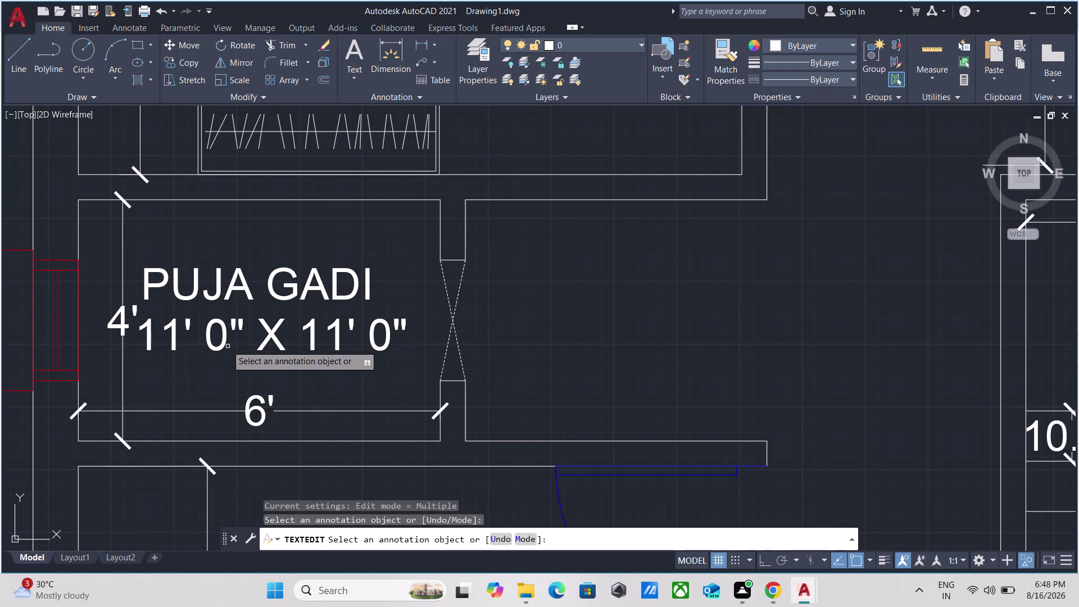
click(227, 345)
double_click(227, 345)
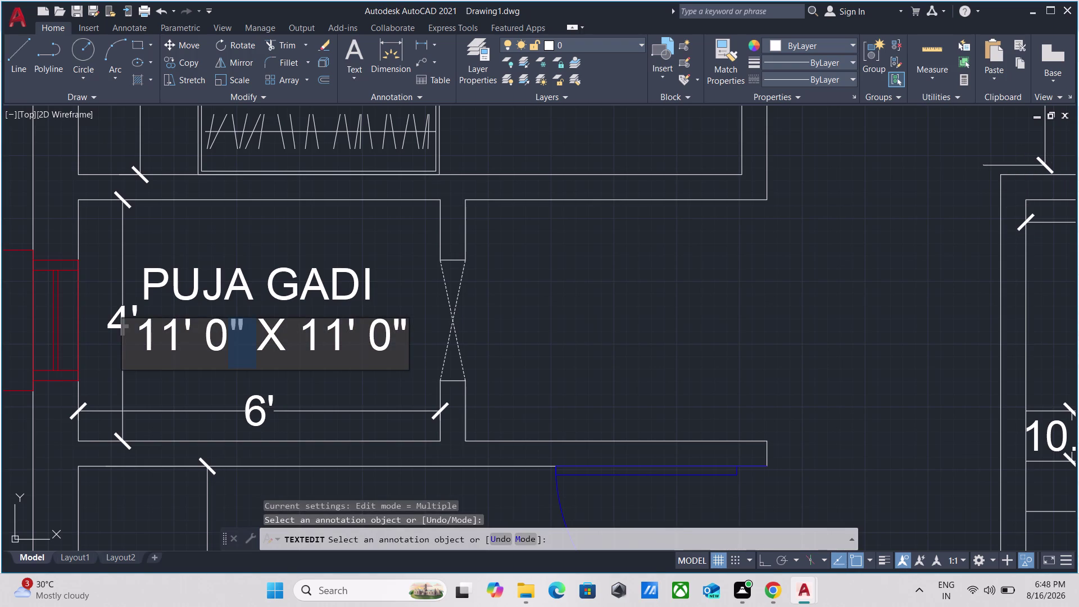
key(BackSpace)
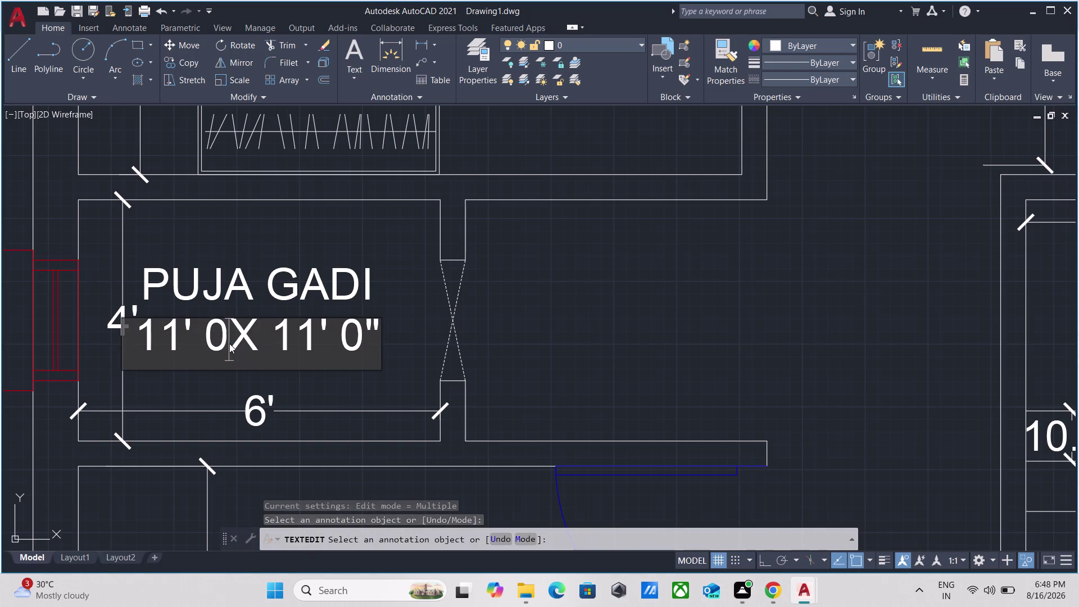
key(BackSpace)
key(BackSpace)
key(BackSpace)
key(BackSpace)
key(BackSpace)
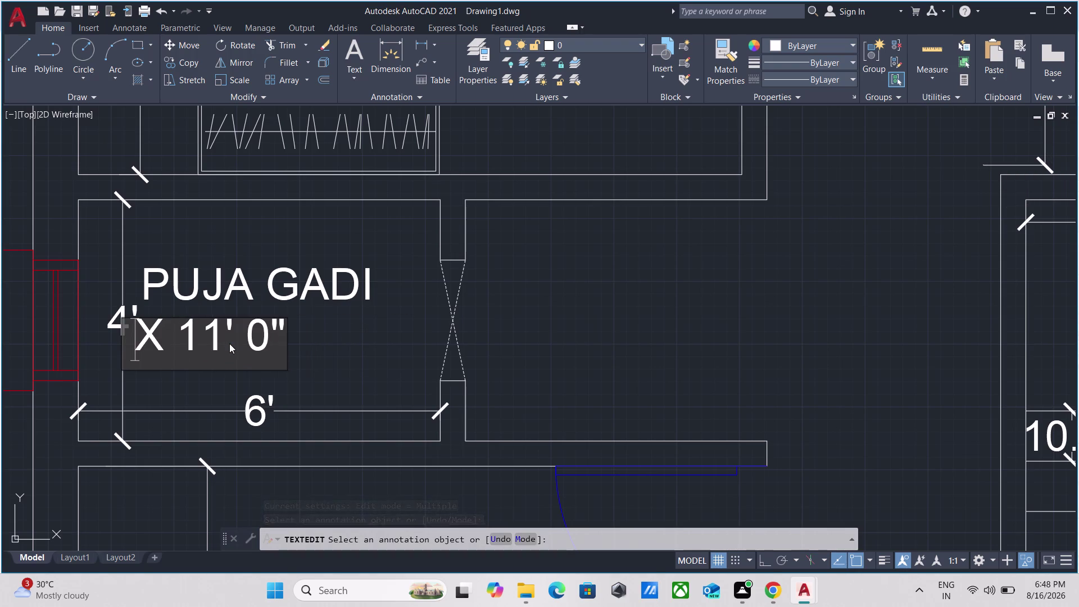
Retype the first dimension as 6'0" with a space before the X.
key(space)
text(6)
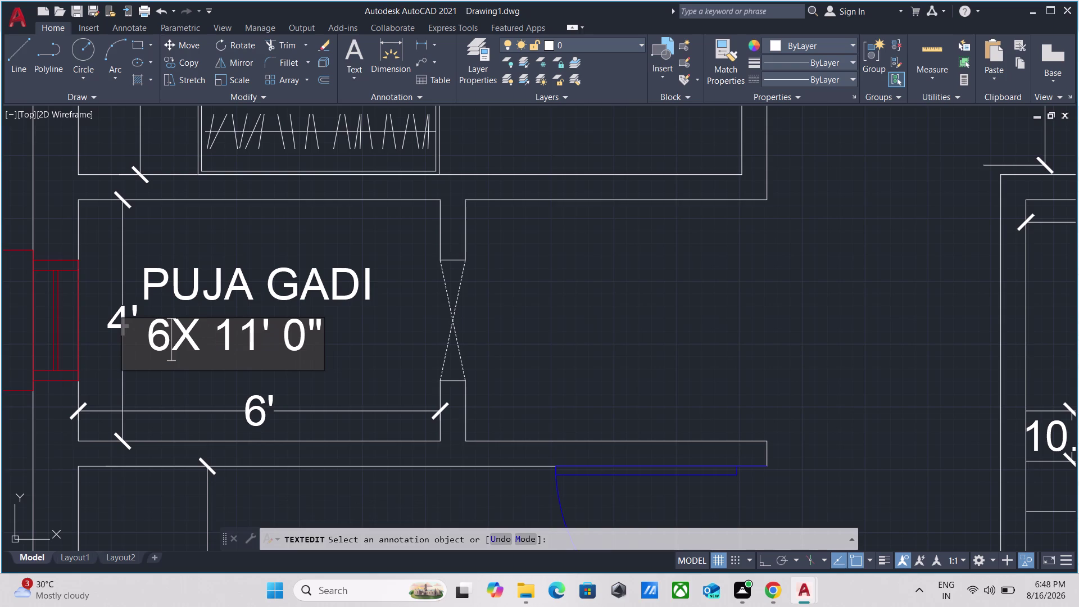
key(apostrophe)
key(space)
text(0)
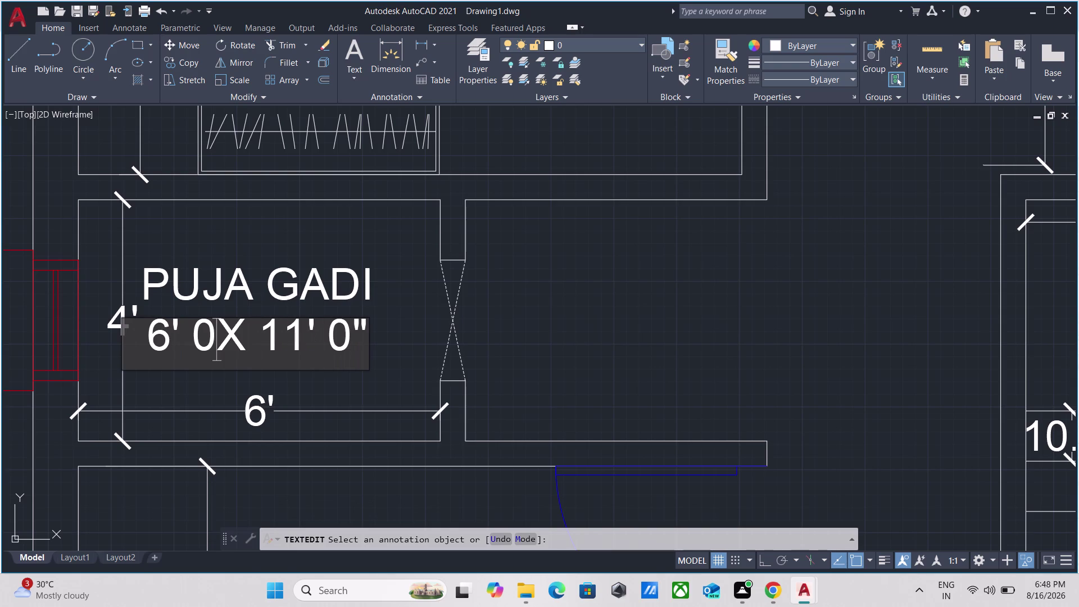
key(apostrophe)
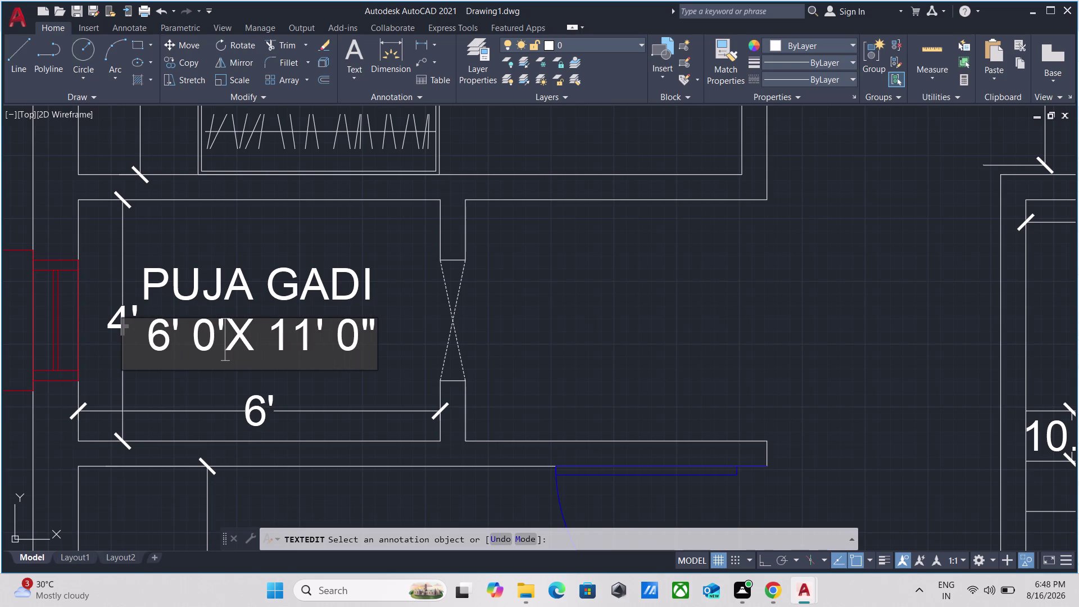
key(BackSpace)
key(BackSpace)
key(BackSpace)
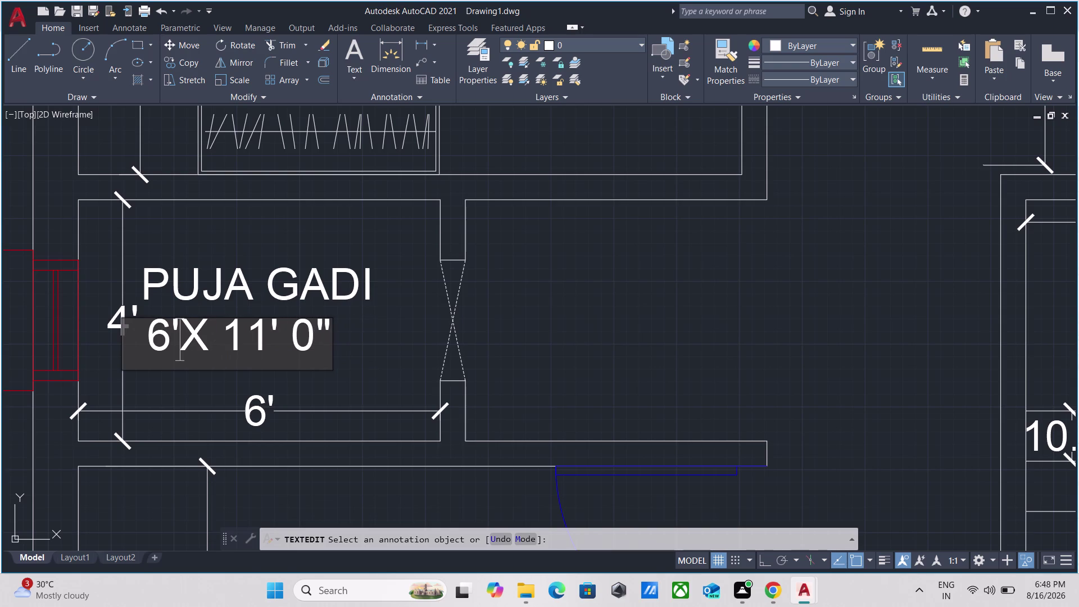
key(0)
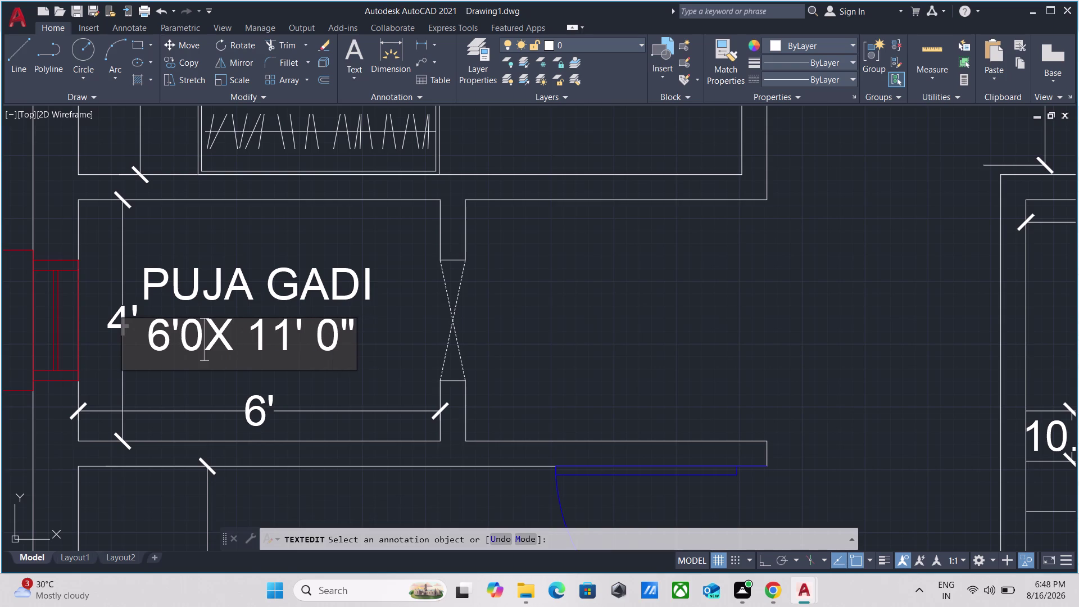
key(shift+quotedbl)
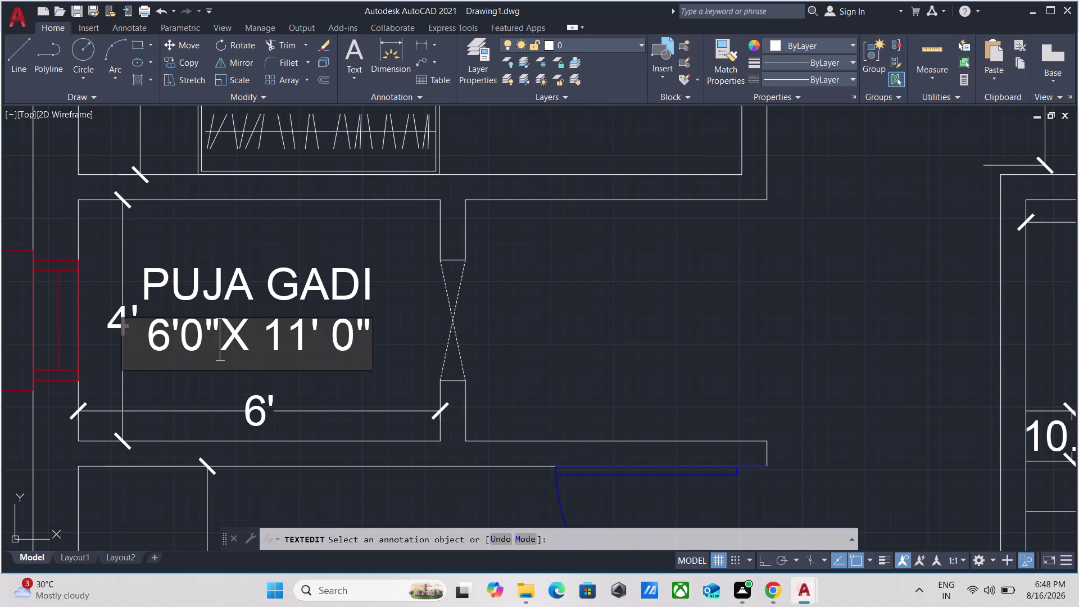
key(space)
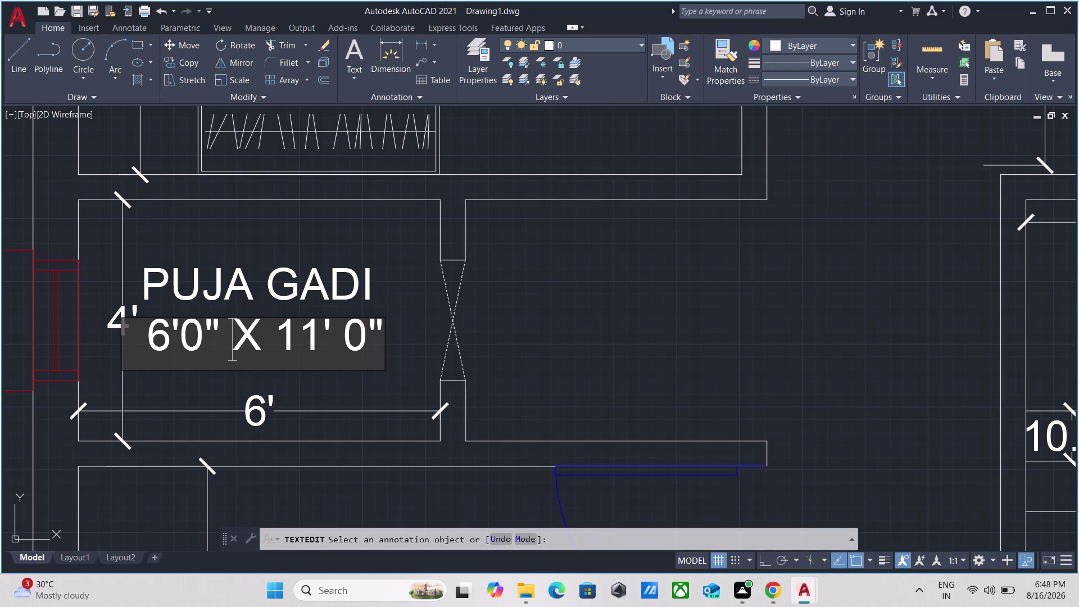
Replace the second 11 with 4 and exit the text editor.
click(320, 332)
key(BackSpace)
key(BackSpace)
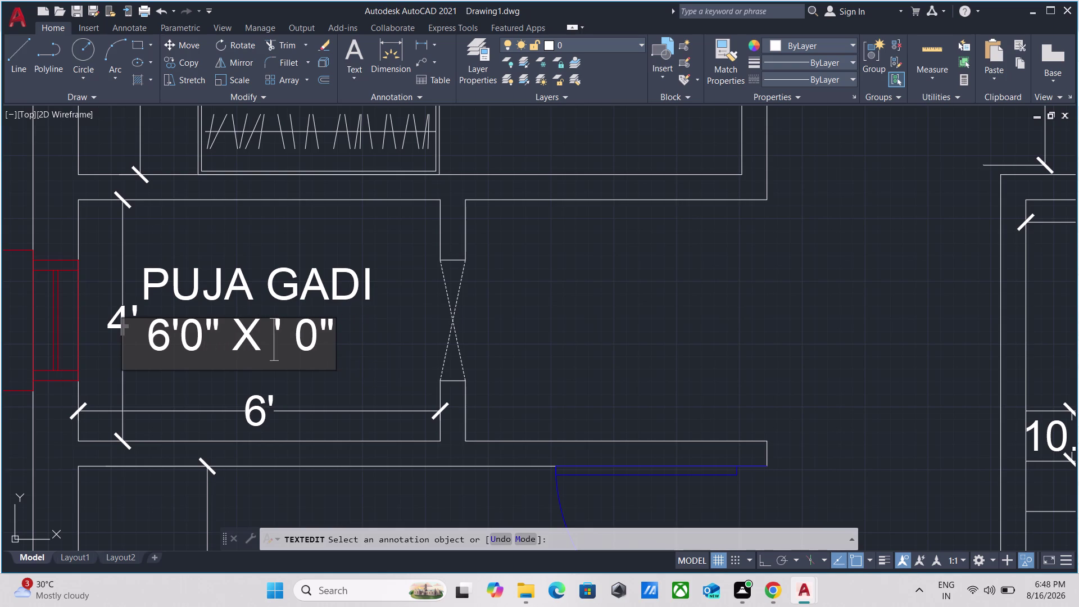
key(4)
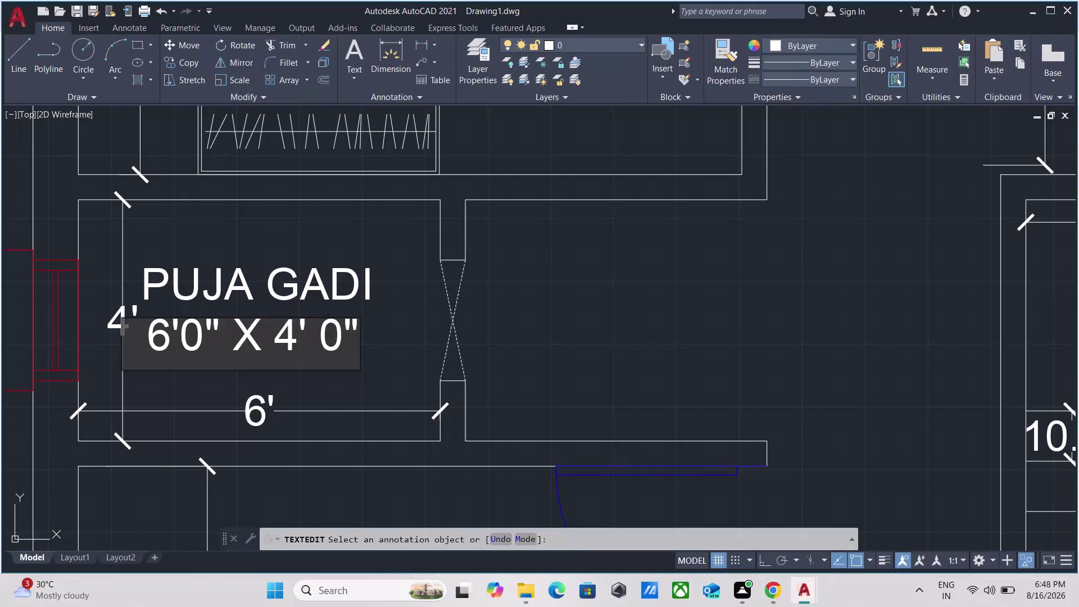
click(346, 347)
key(Return)
key(Return)
scroll(down, 3)
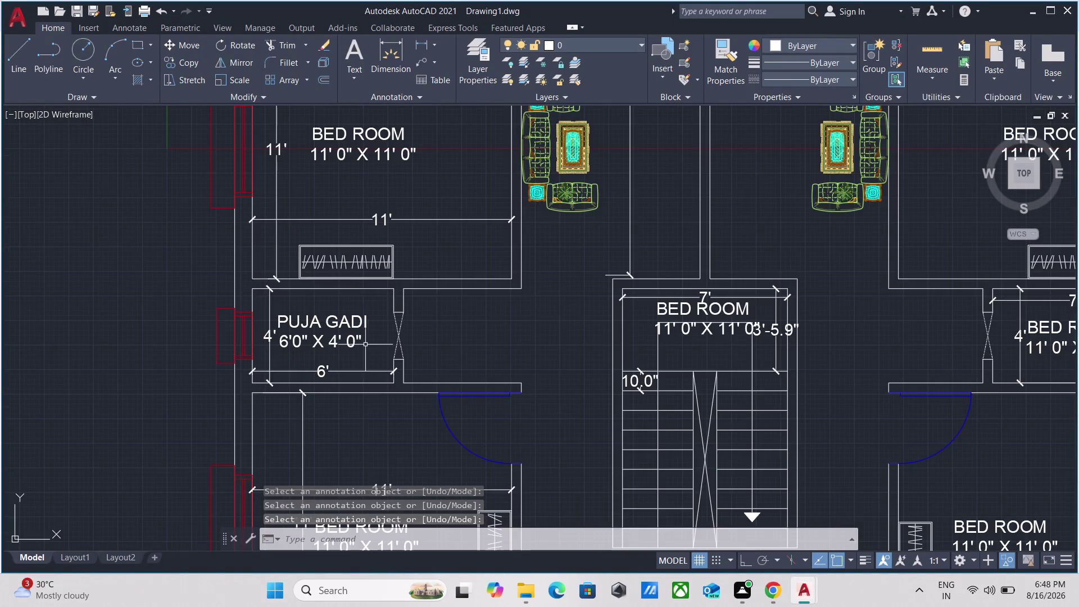
scroll(up, 3)
scroll(down, 3)
middle_drag(364, 345, 158, 348)
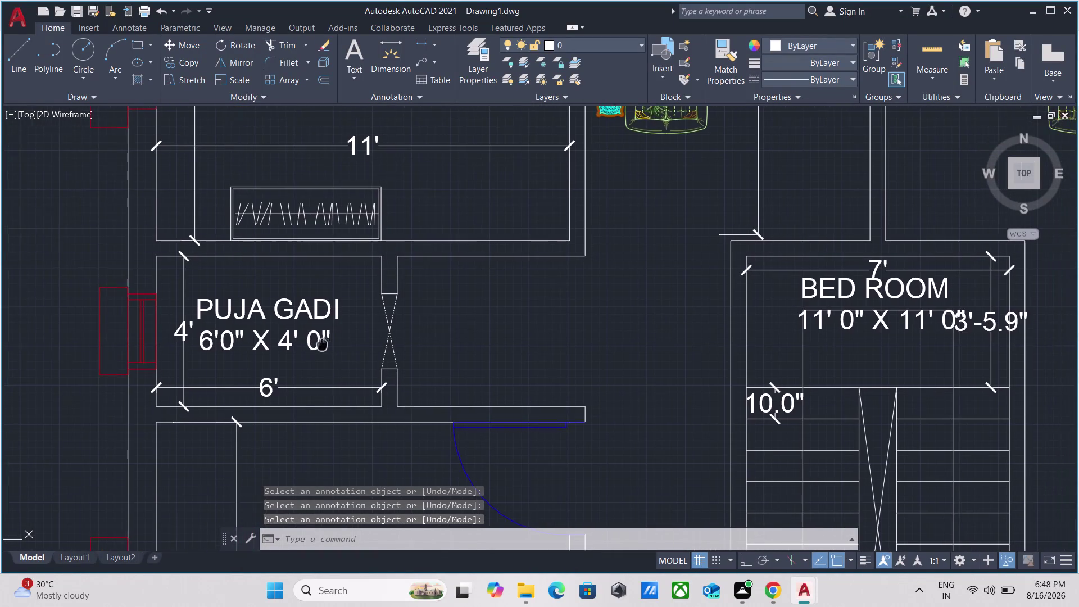
middle_drag(158, 348, 157, 348)
scroll(down, 3)
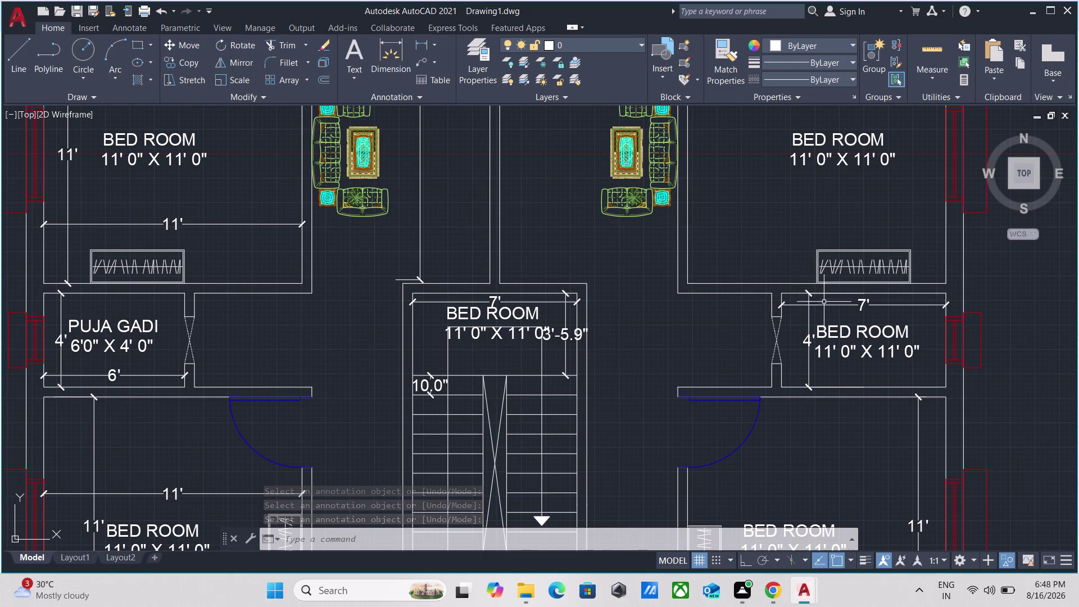
scroll(up, 3)
scroll(down, 3)
middle_drag(843, 363, 696, 349)
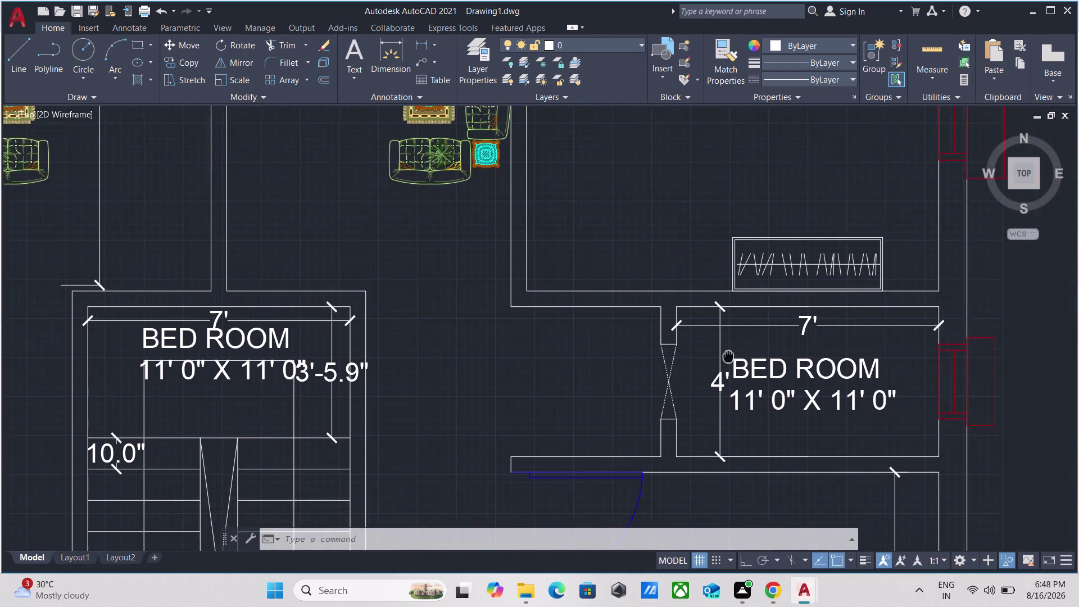
middle_drag(695, 348, 665, 340)
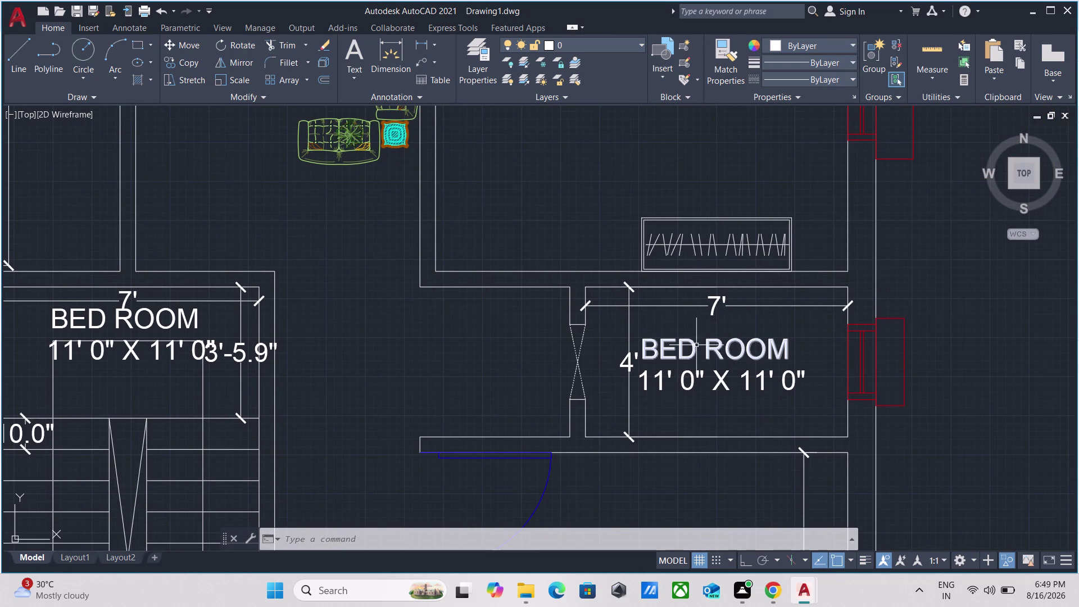
Replace the right room's BED ROOM label text with PUJA GADI.
double_click(690, 345)
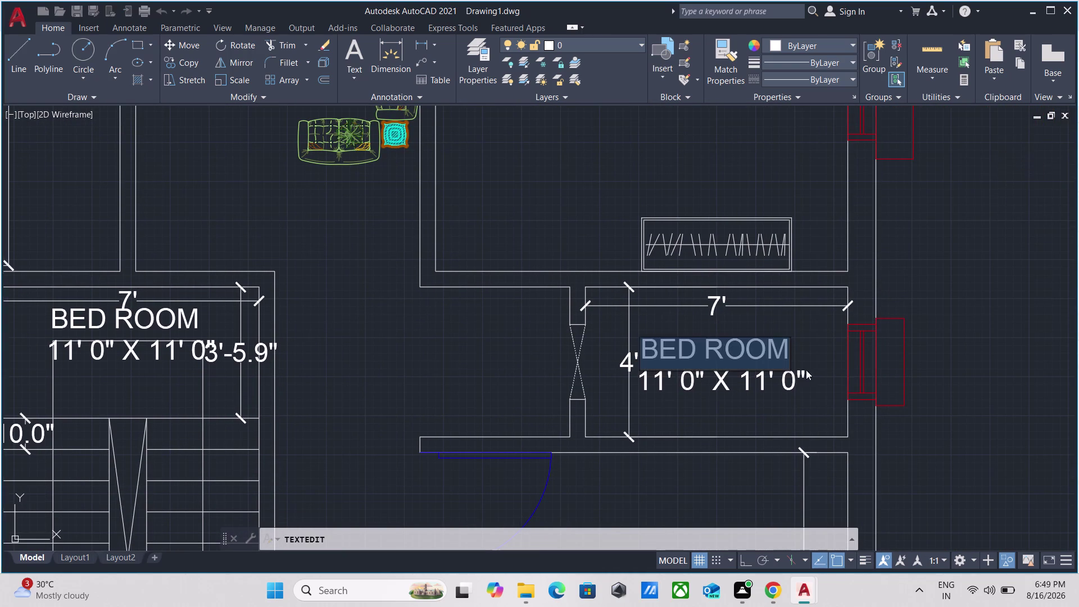
scroll(up, 3)
key(BackSpace)
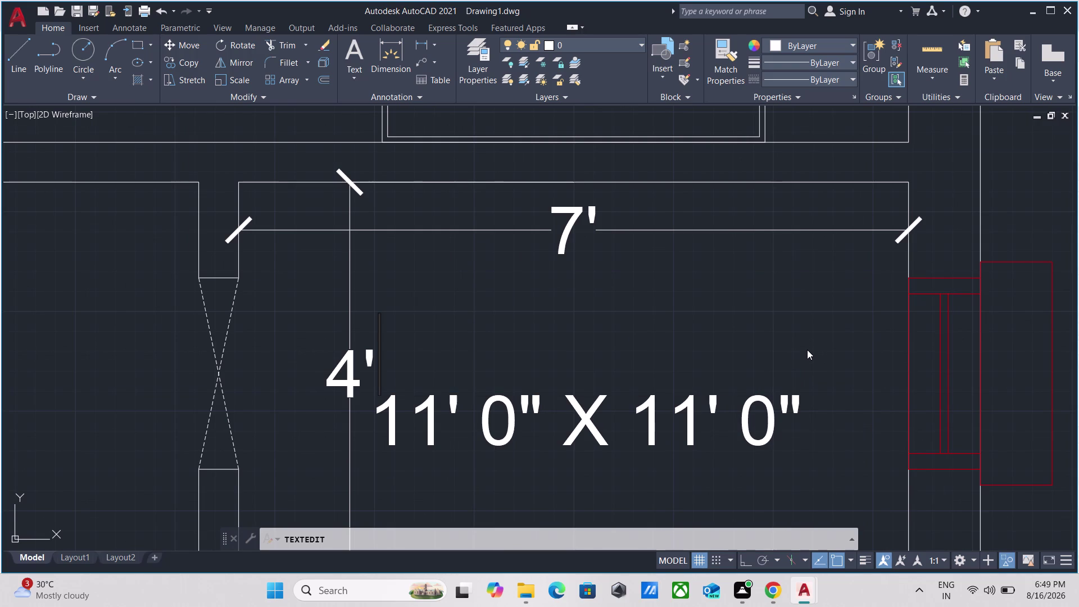
text(PUJA)
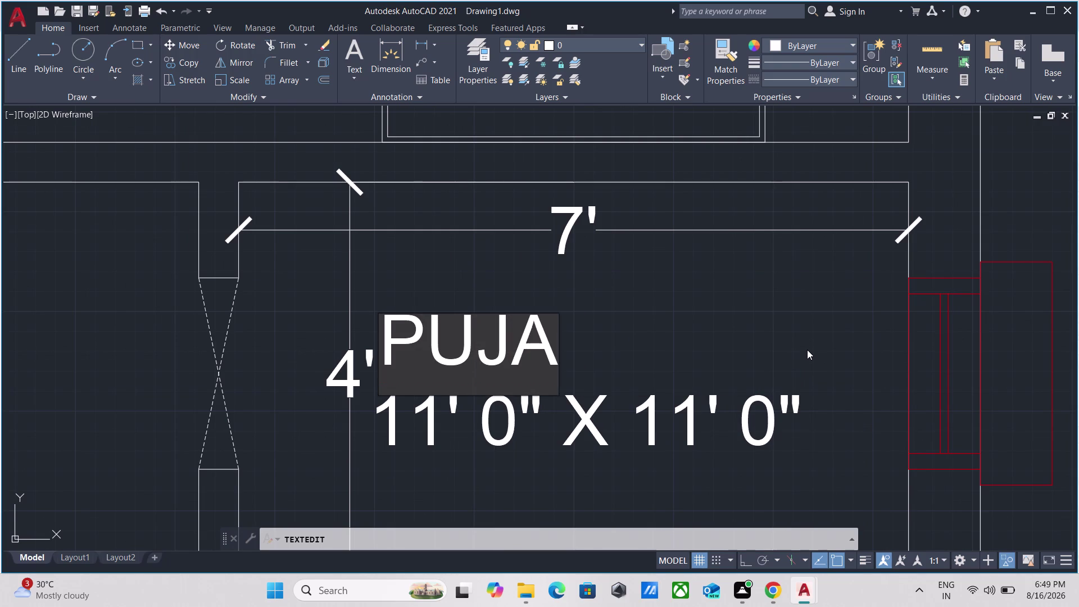
key(space)
text(GA)
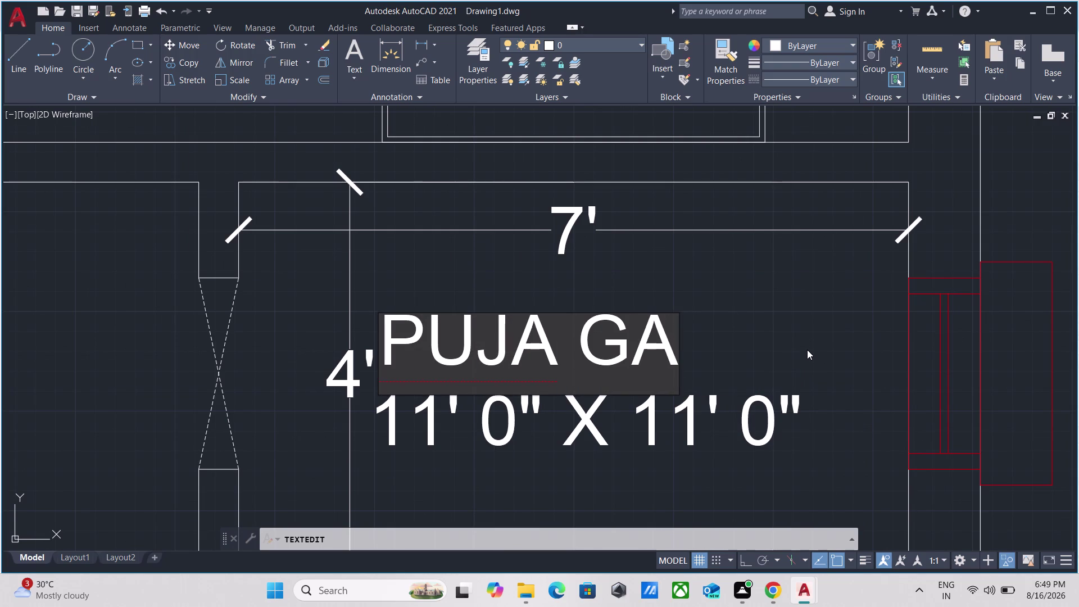
text(DI)
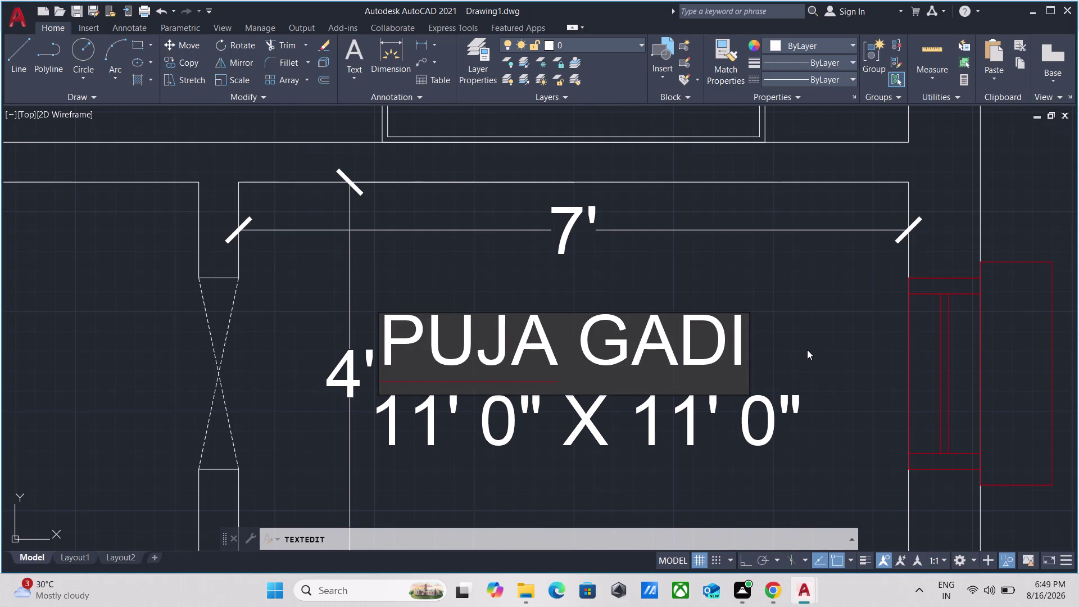
click(711, 420)
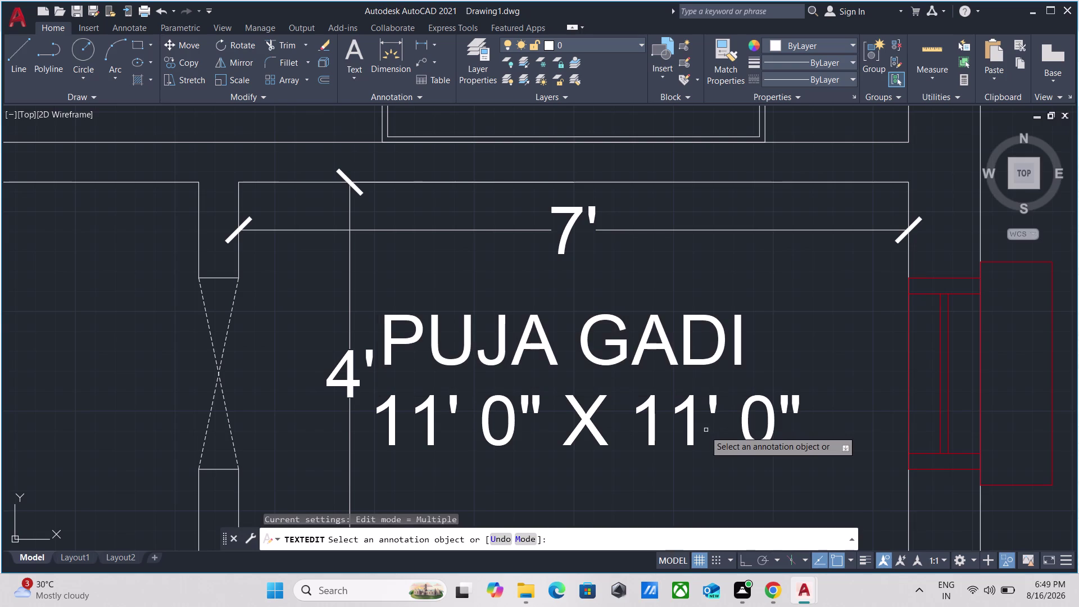
double_click(694, 425)
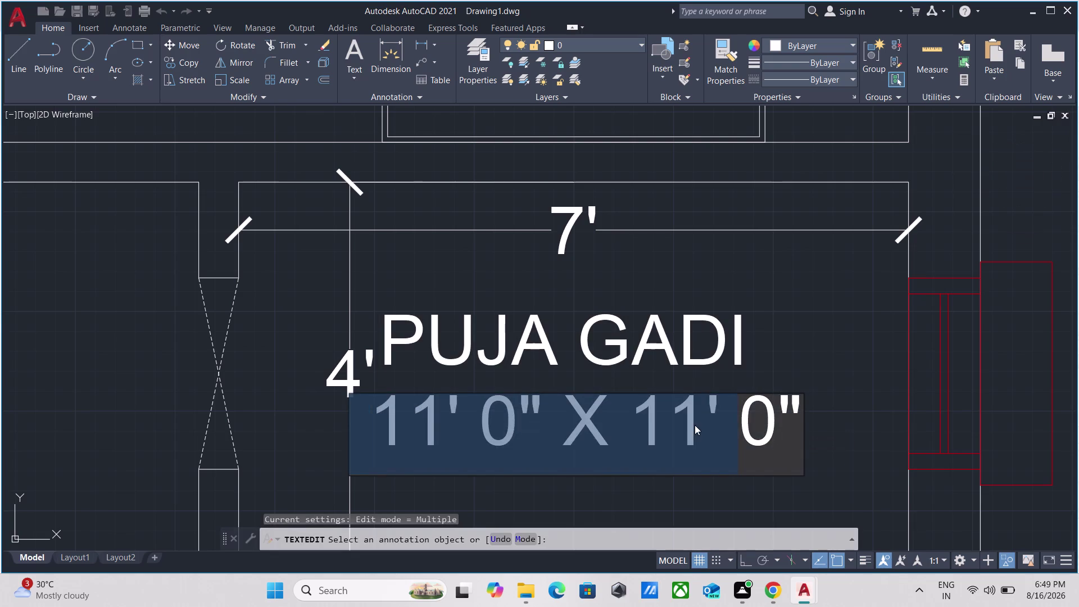
Change the first 11 in the right puja room's size line to 4.
scroll(down, 3)
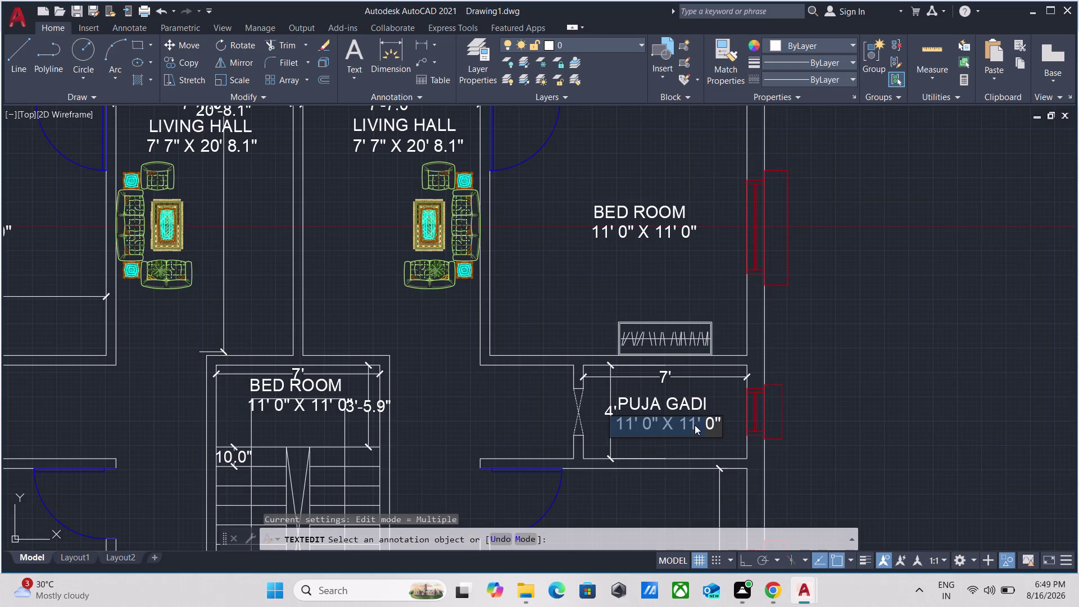
scroll(down, 3)
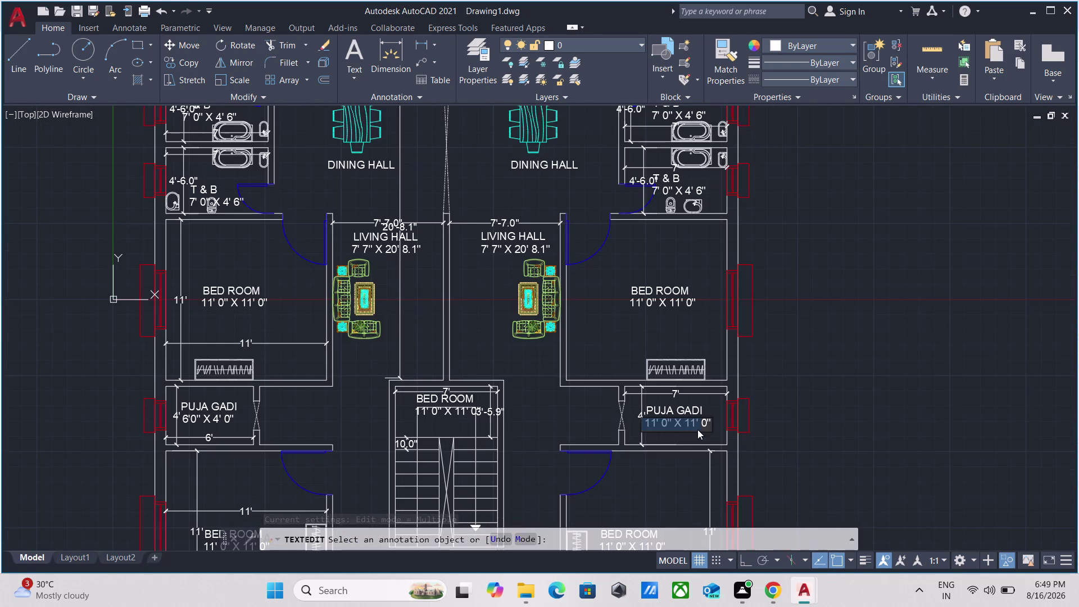
scroll(up, 3)
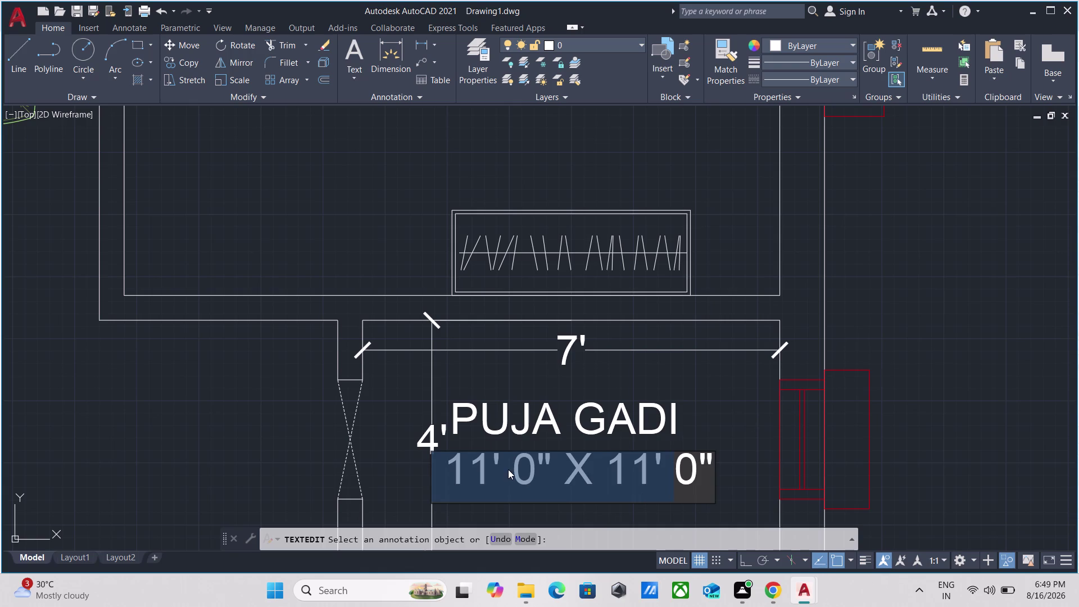
click(508, 469)
click(484, 463)
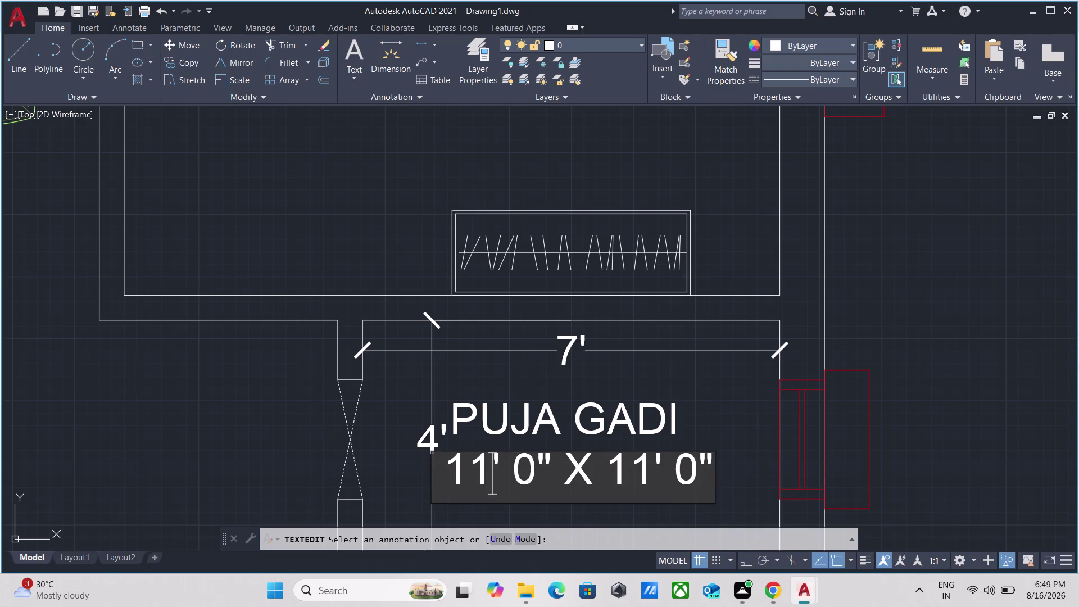
key(BackSpace)
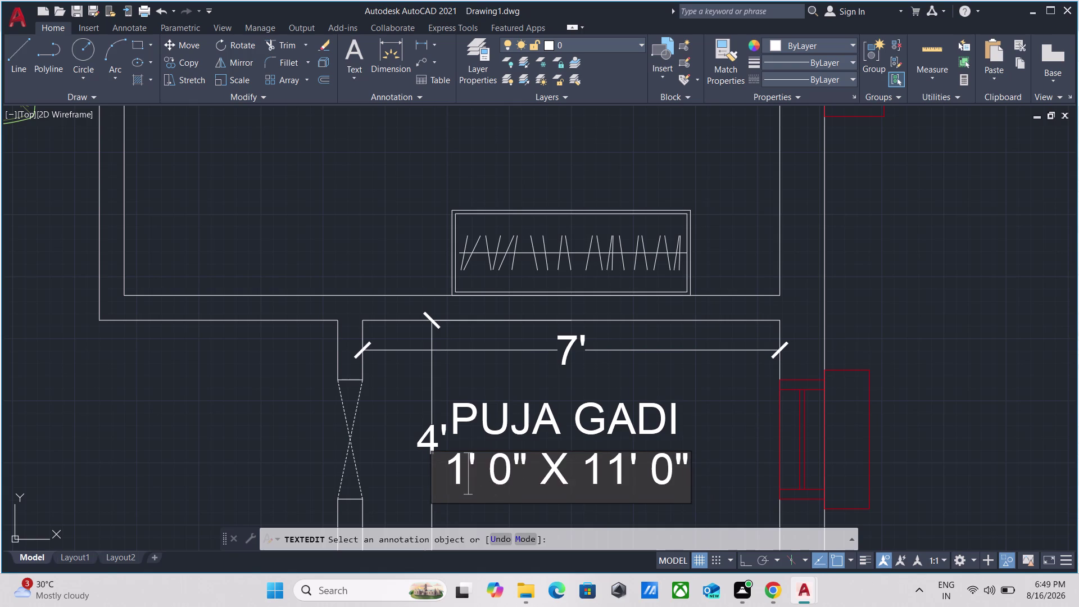
key(BackSpace)
key(4)
Change the second 11 to 7 and close the text editor.
click(630, 460)
text(\\)
key(BackSpace)
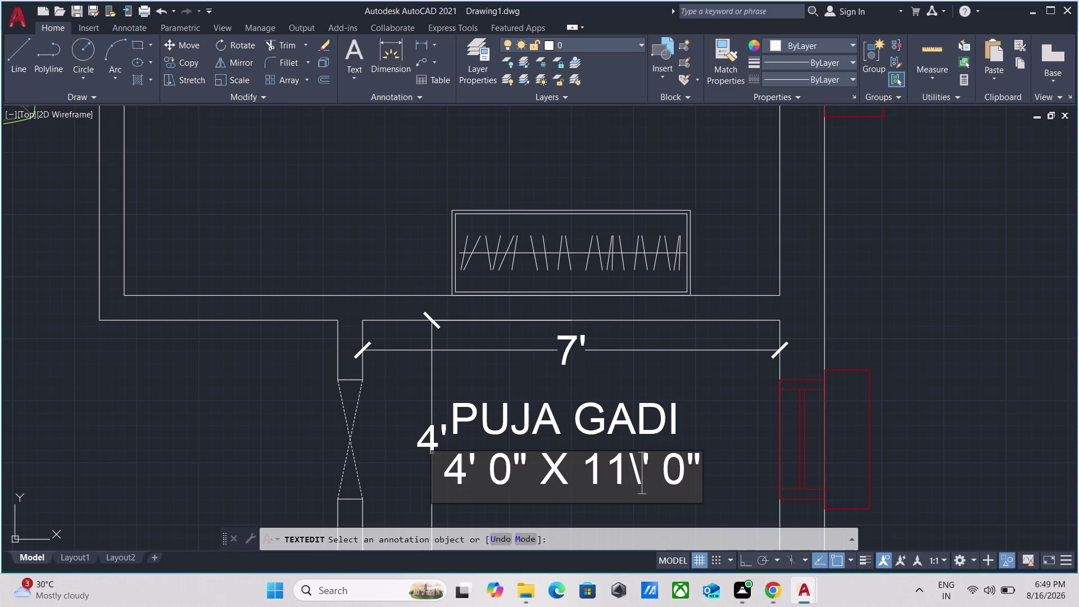
key(BackSpace)
key(BackSpace)
key(BackSpace)
key(7)
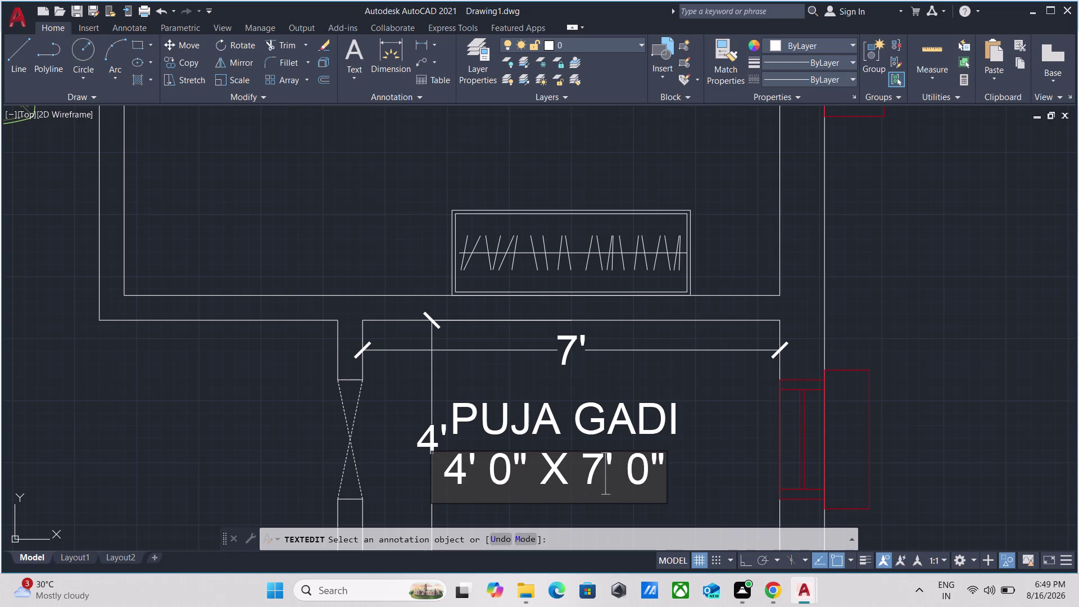
click(632, 468)
key(Return)
scroll(down, 3)
scroll(up, 3)
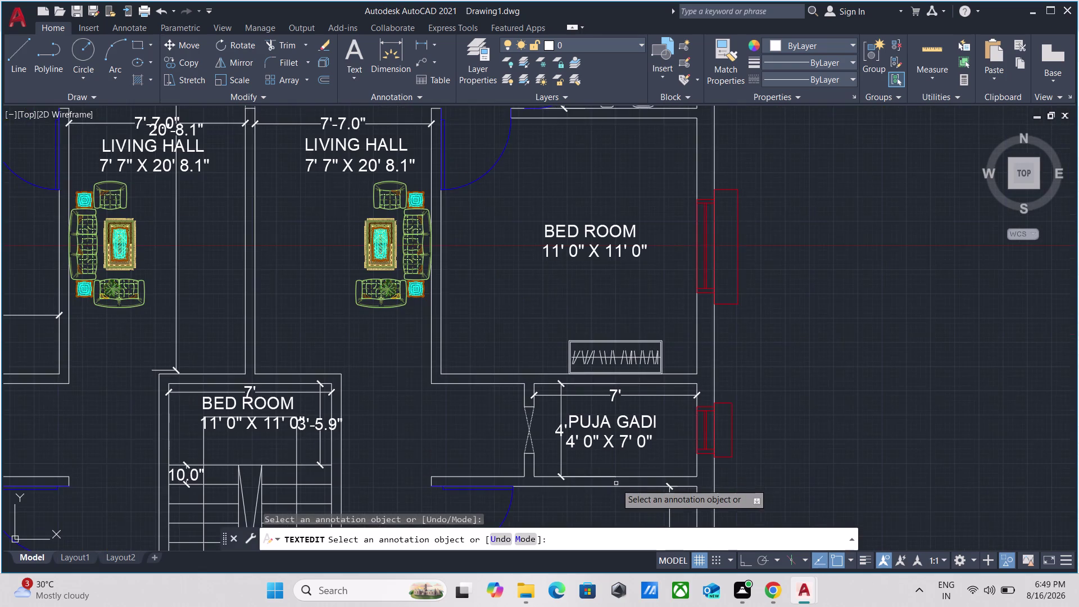
Pan to the stair room's labels and end the previous text edit.
middle_drag(617, 474, 665, 396)
scroll(up, 3)
scroll(down, 3)
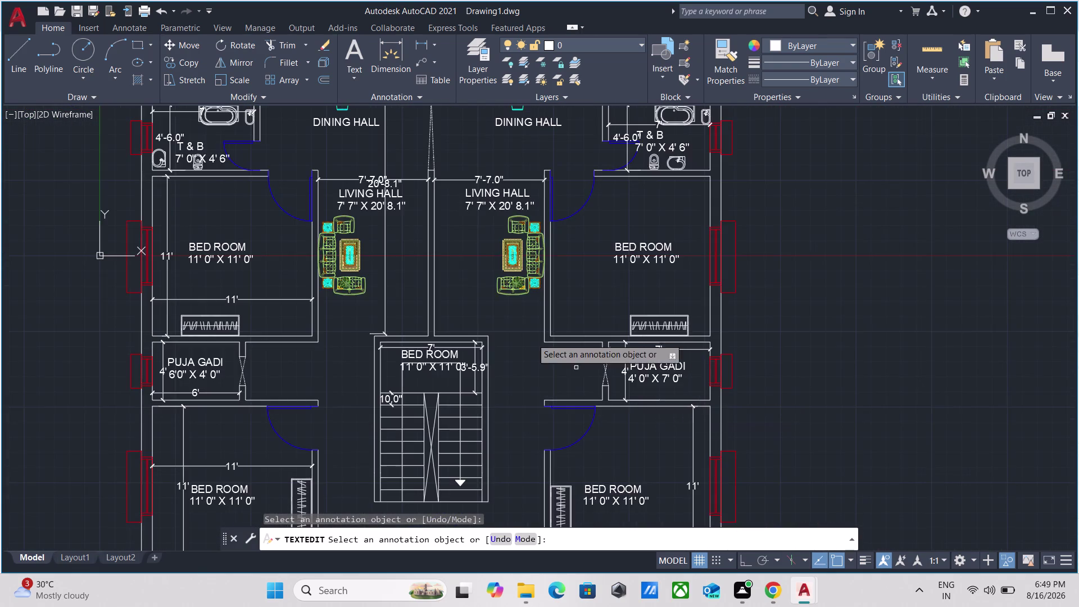
scroll(down, 3)
middle_drag(525, 370, 556, 309)
scroll(up, 3)
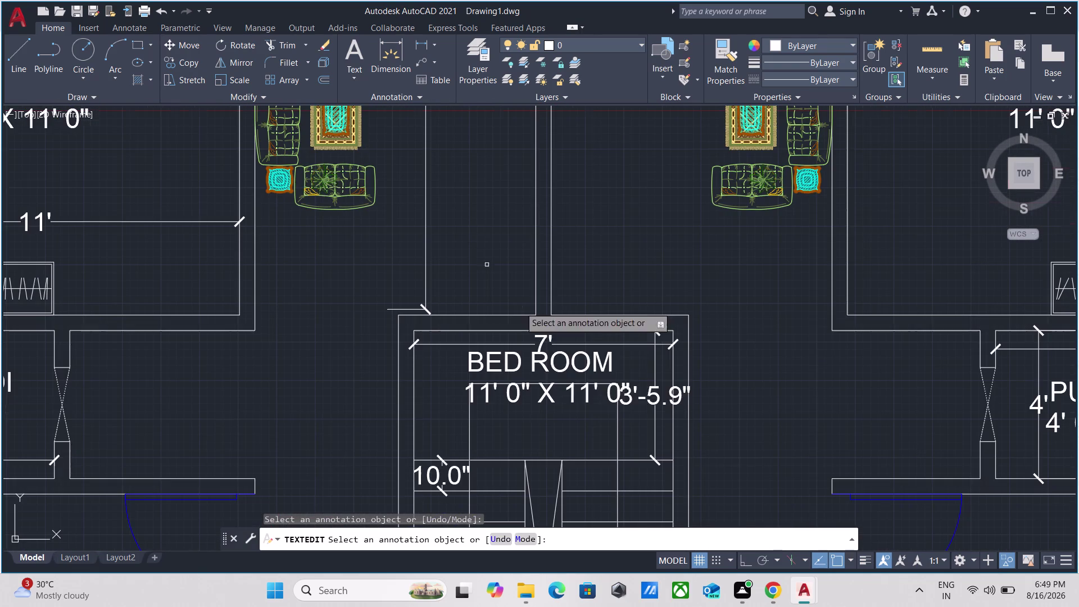
key(Escape)
Replace the stair room's BED ROOM label with LANDING.
triple_click(547, 362)
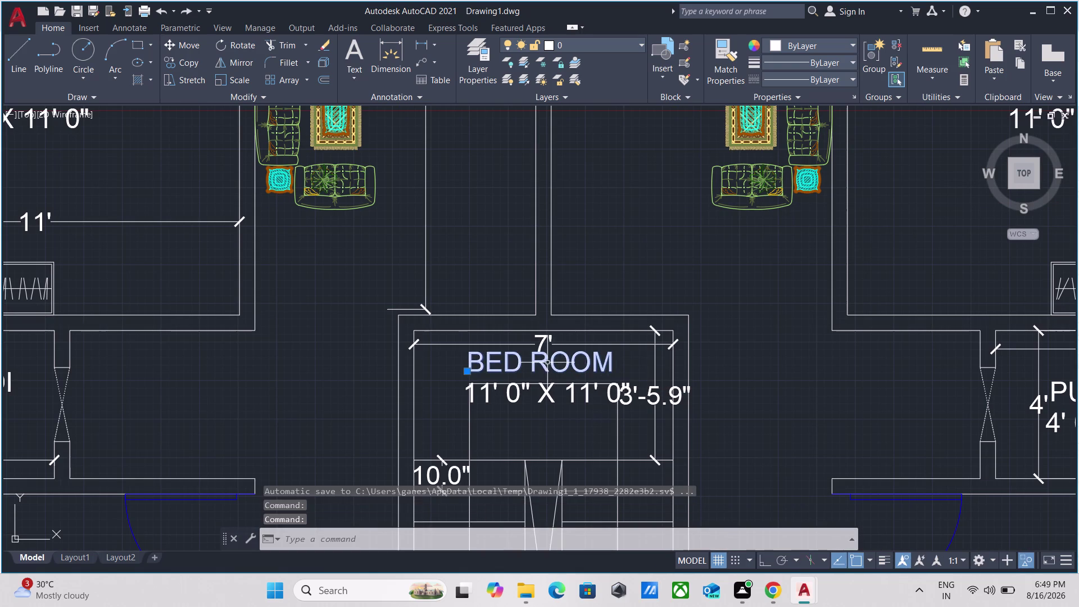
scroll(up, 3)
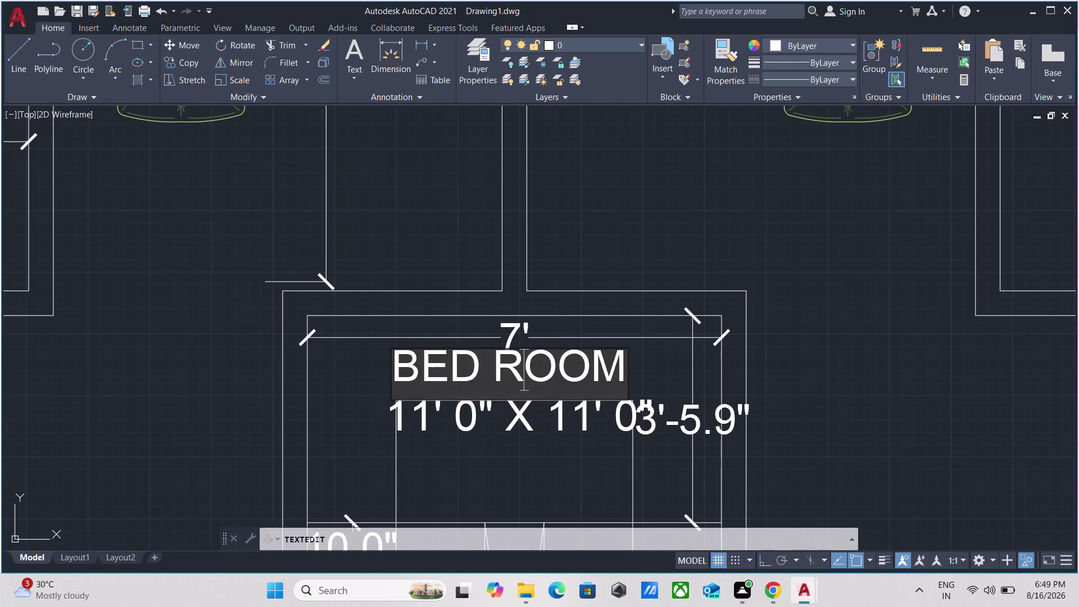
click(626, 358)
key(BackSpace)
key(BackSpace)
key(BackSpace)
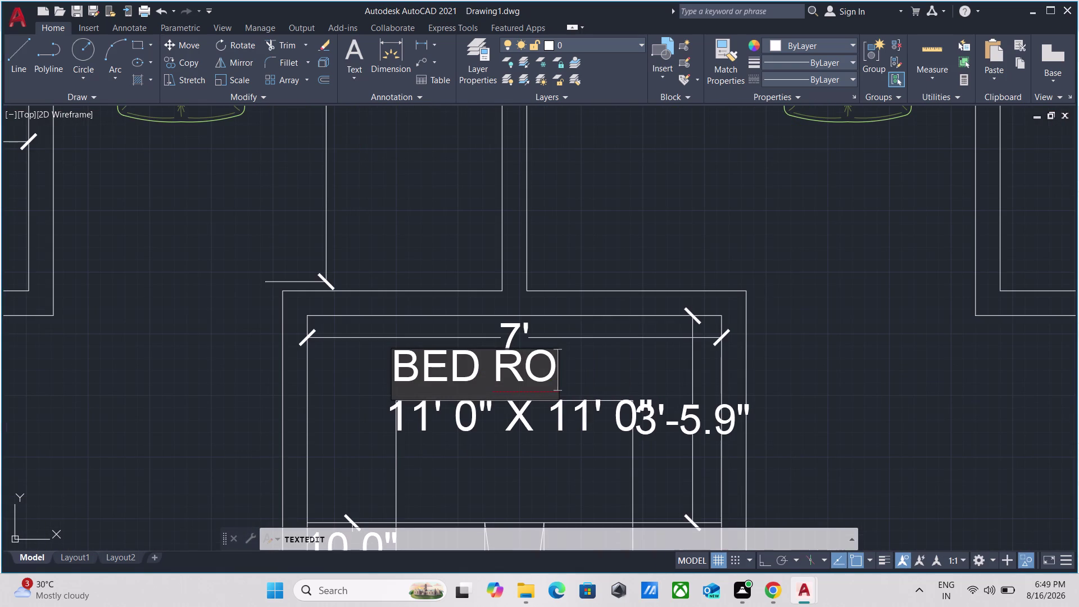
key(BackSpace)
key(BackSpace)
text(L)
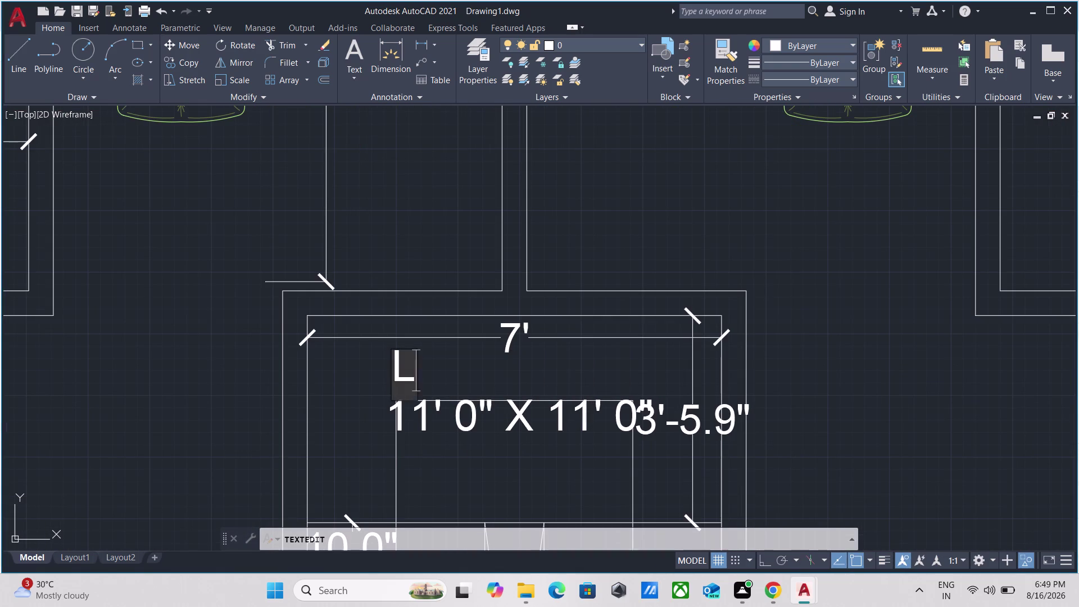
text(ANDI)
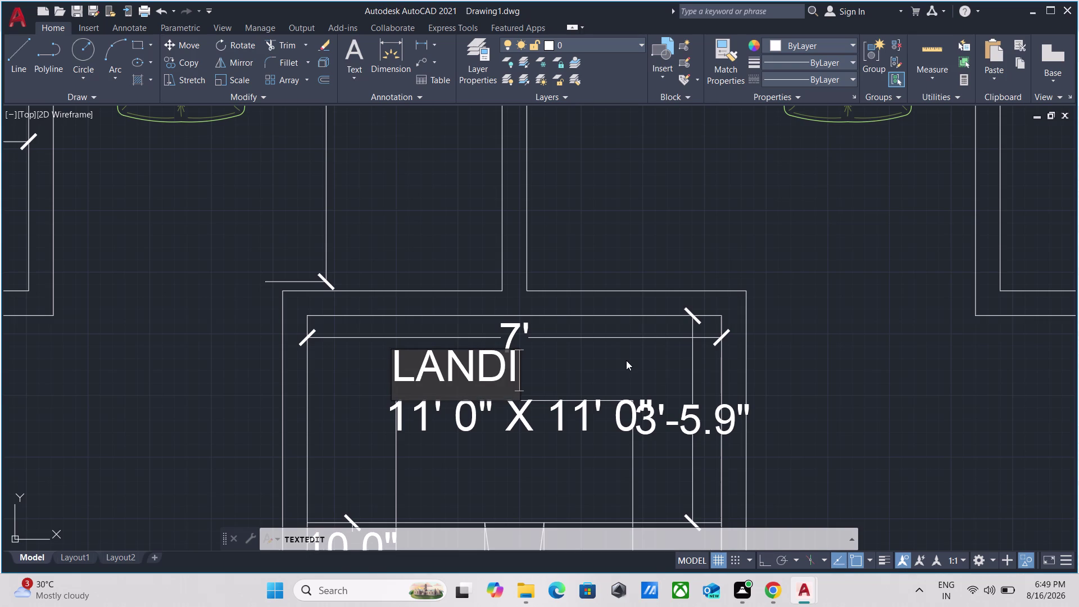
text(NG)
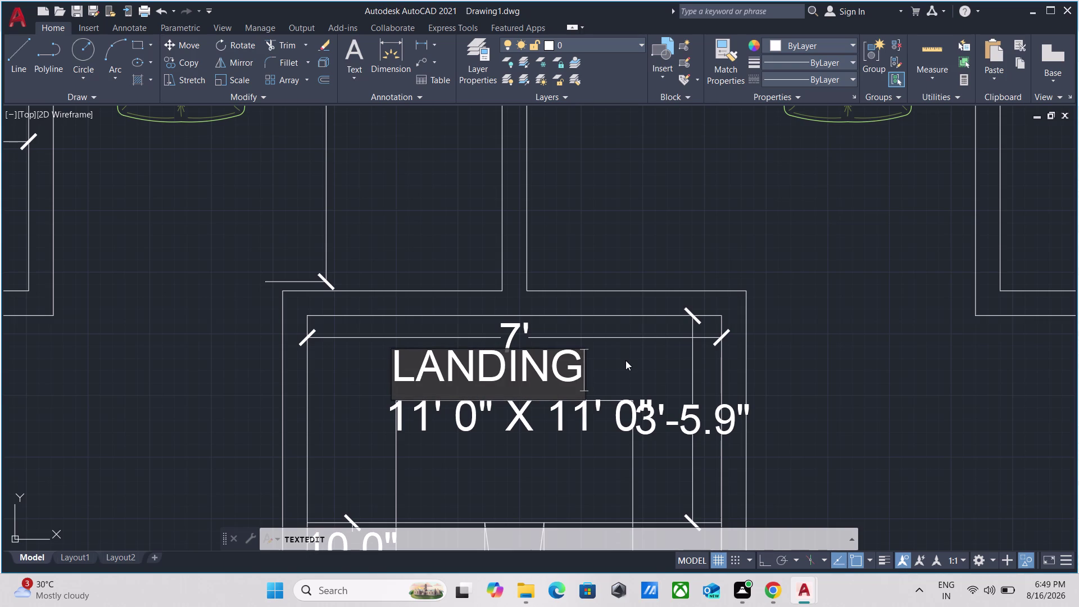
click(587, 425)
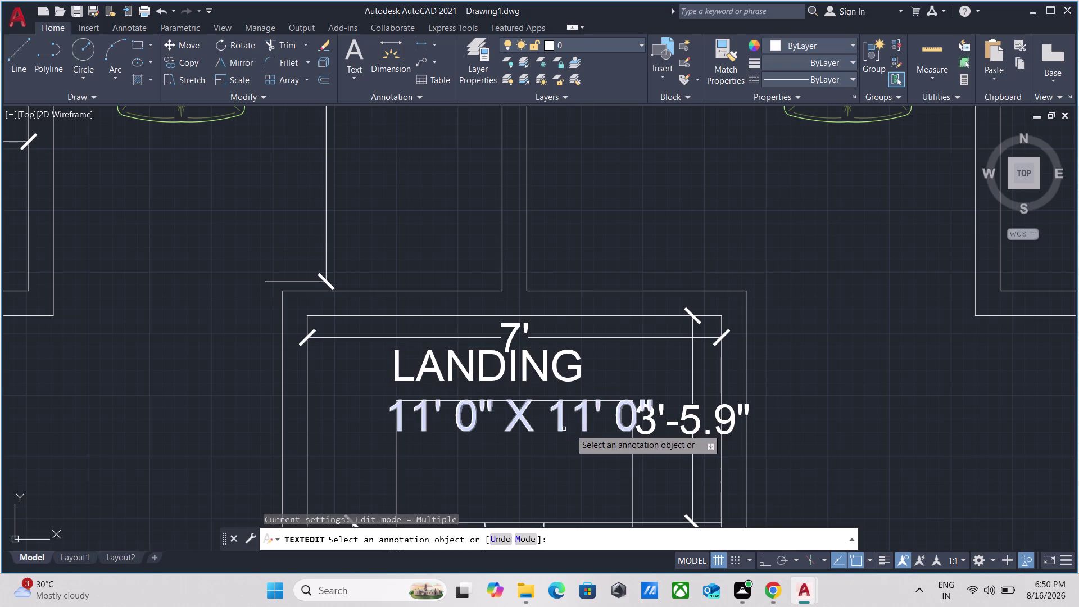
Open the landing size text and change the first feet value from 11 to 3.
double_click(582, 425)
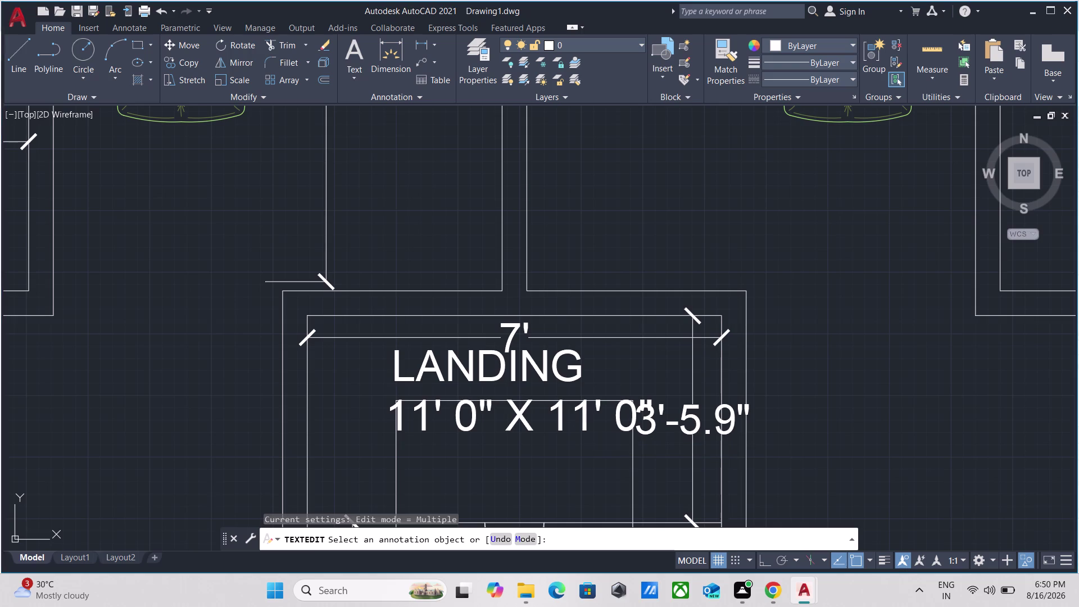
scroll(up, 3)
scroll(down, 3)
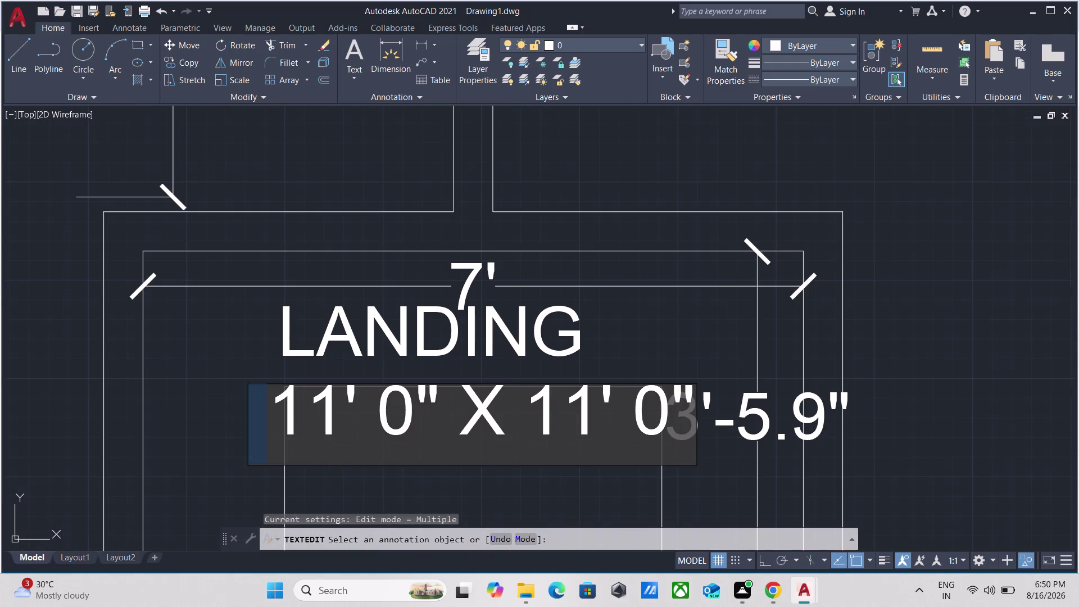
key(BackSpace)
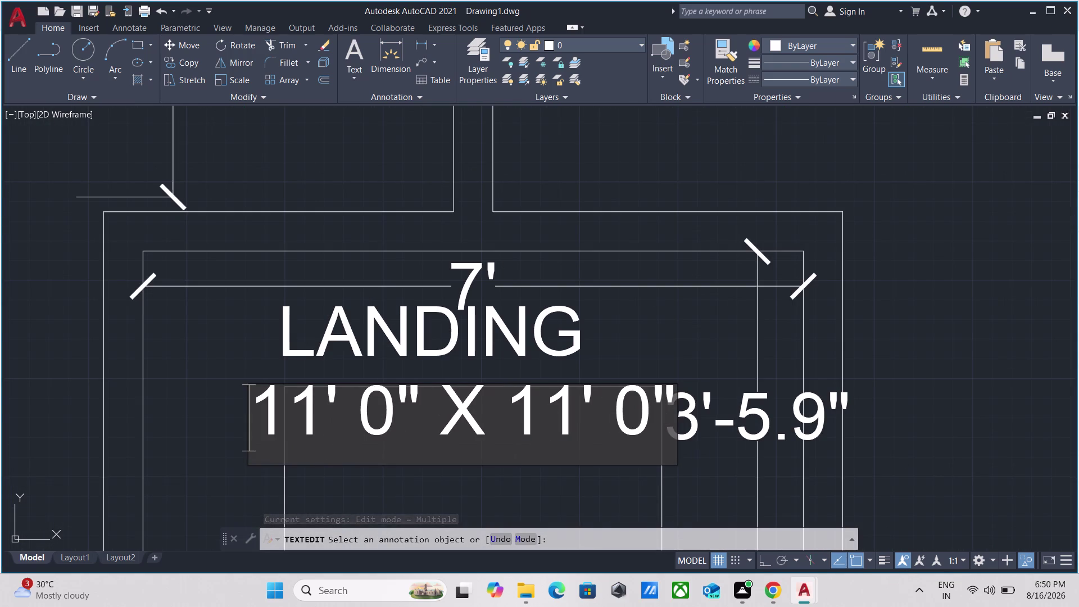
key(BackSpace)
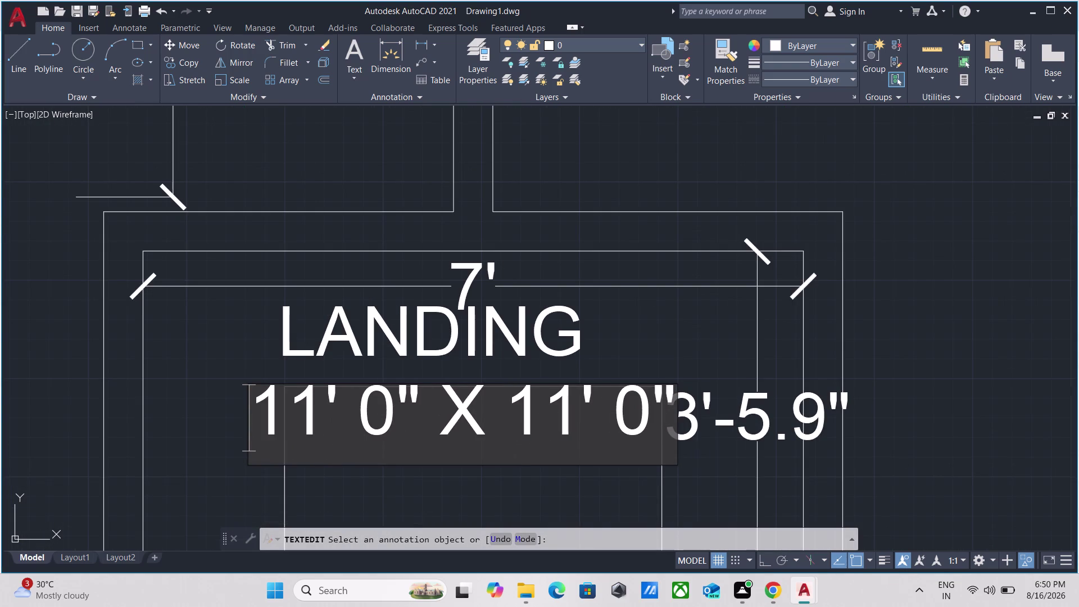
click(325, 404)
key(BackSpace)
key(BackSpace)
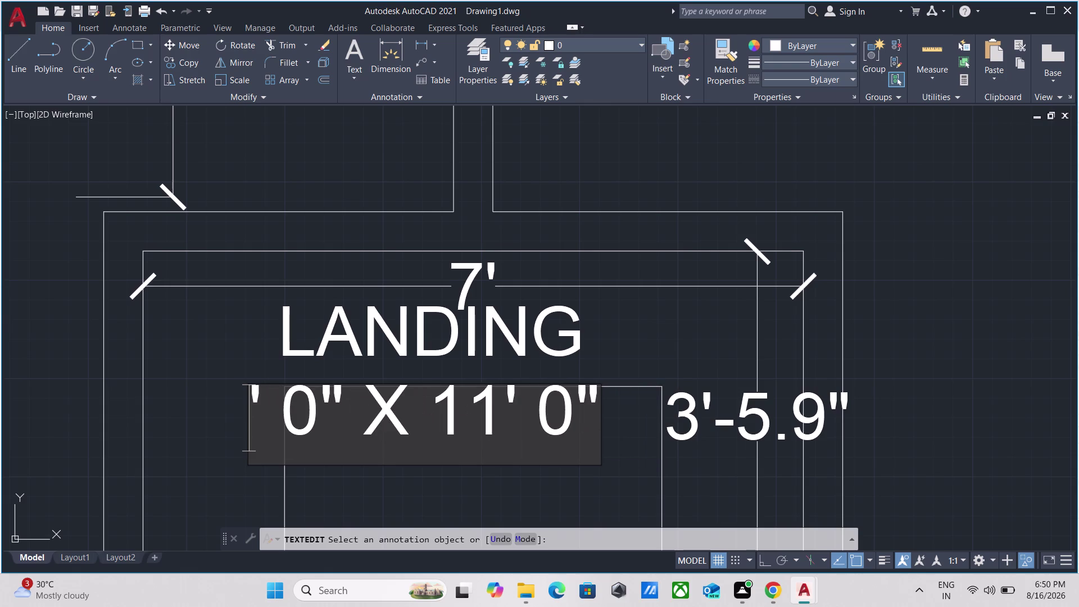
key(3)
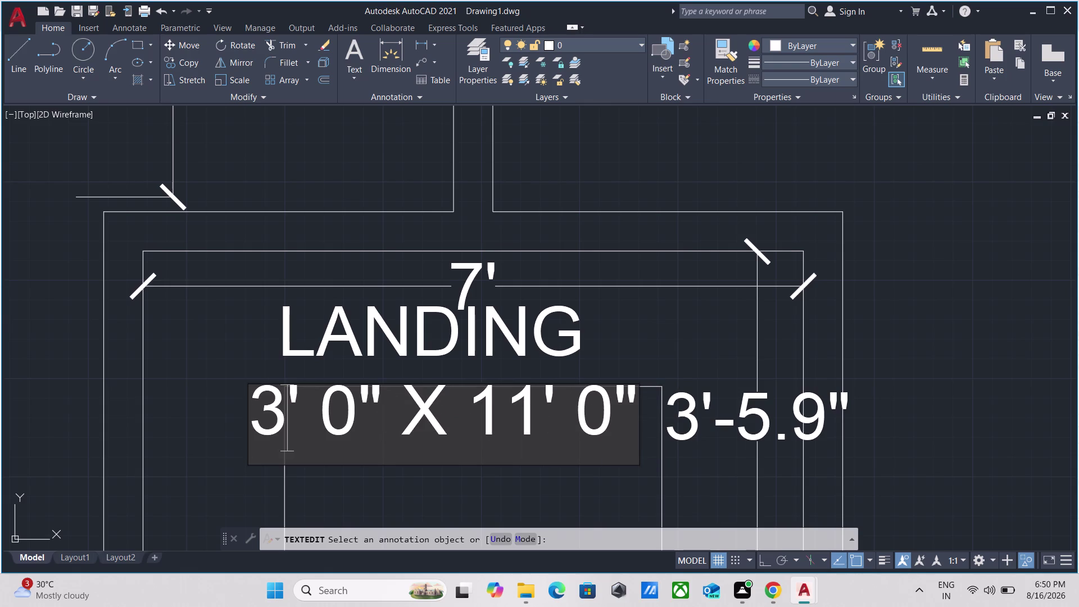
Set the first inches value to 5.9 and delete the second 11.
click(360, 407)
key(BackSpace)
key(5)
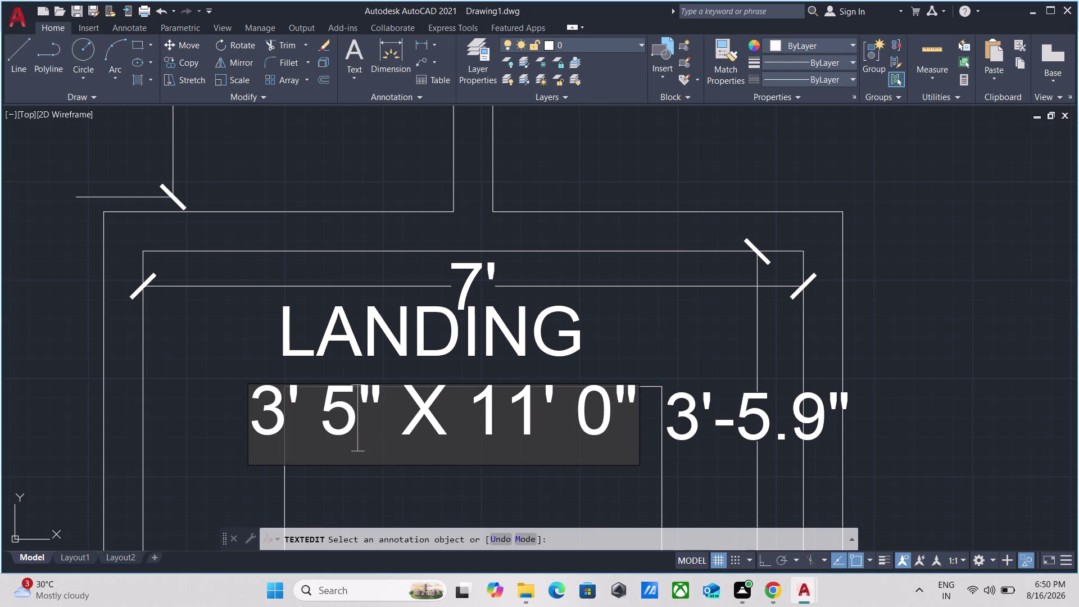
text(.9)
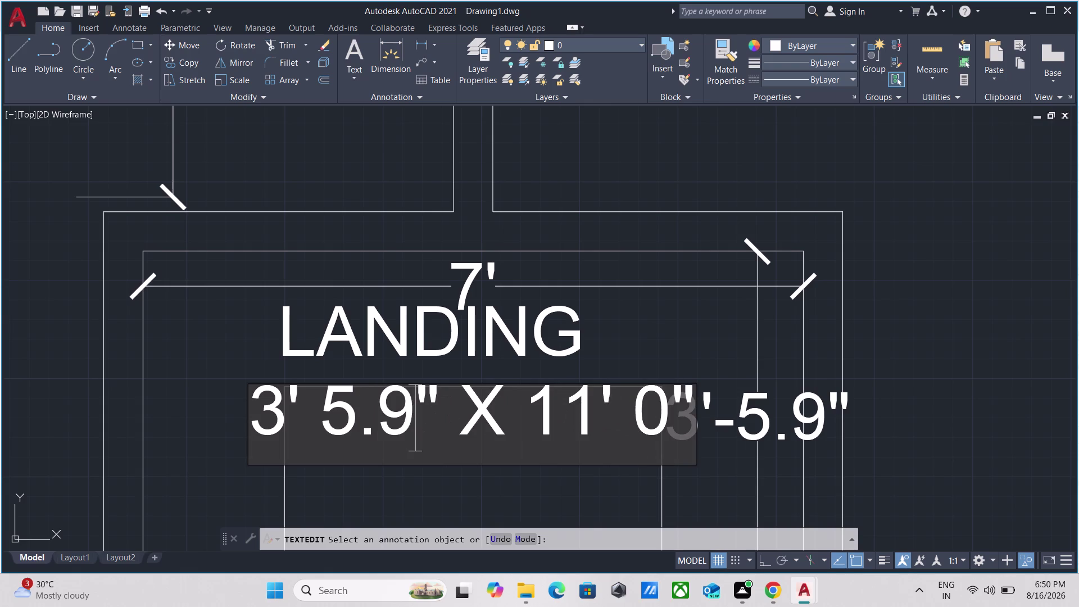
click(594, 415)
key(BackSpace)
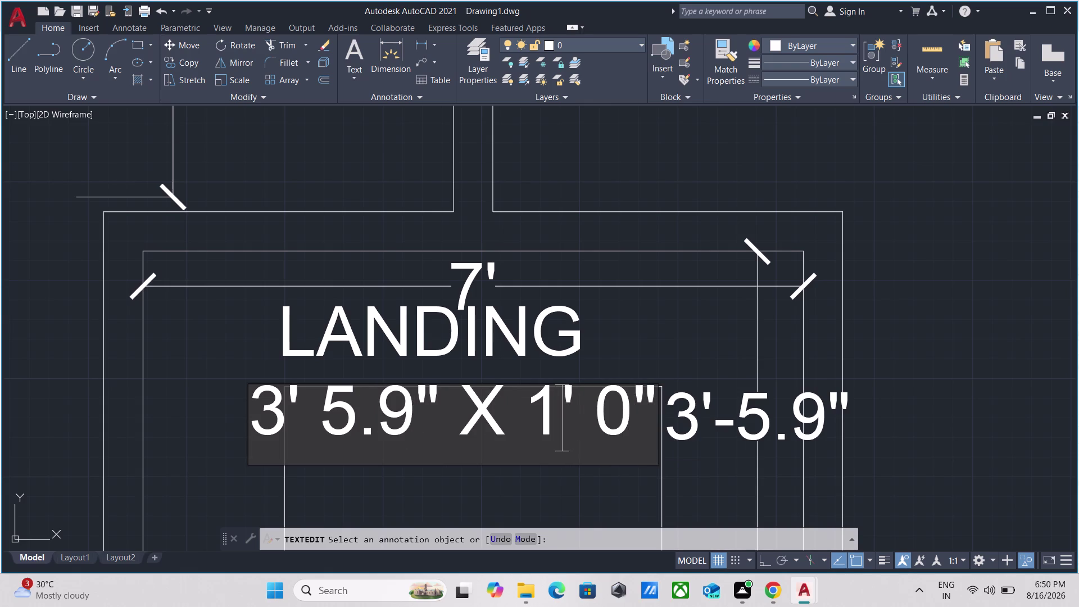
key(BackSpace)
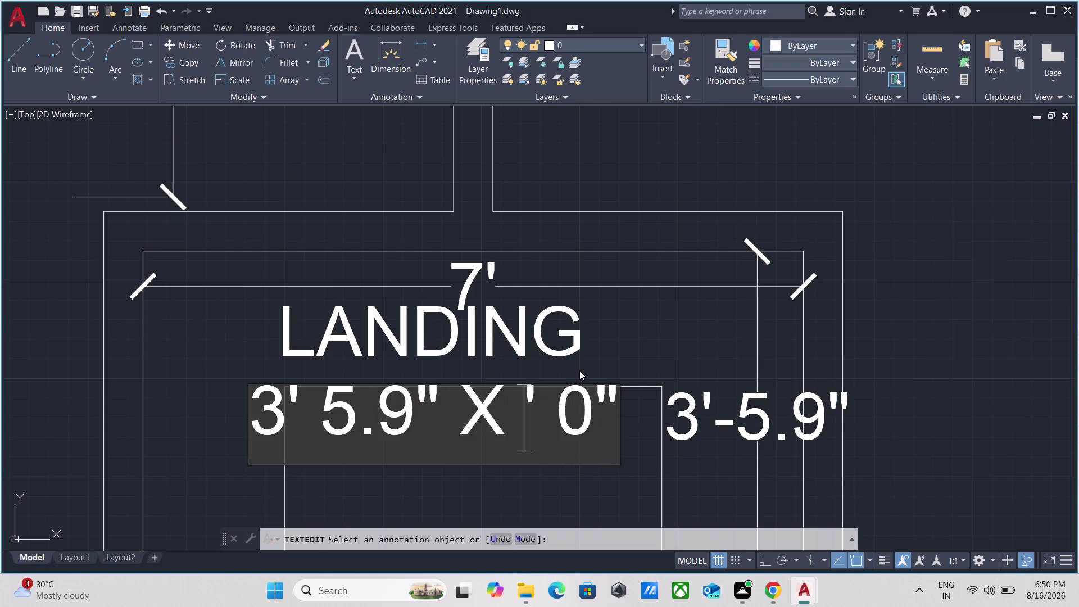
scroll(down, 3)
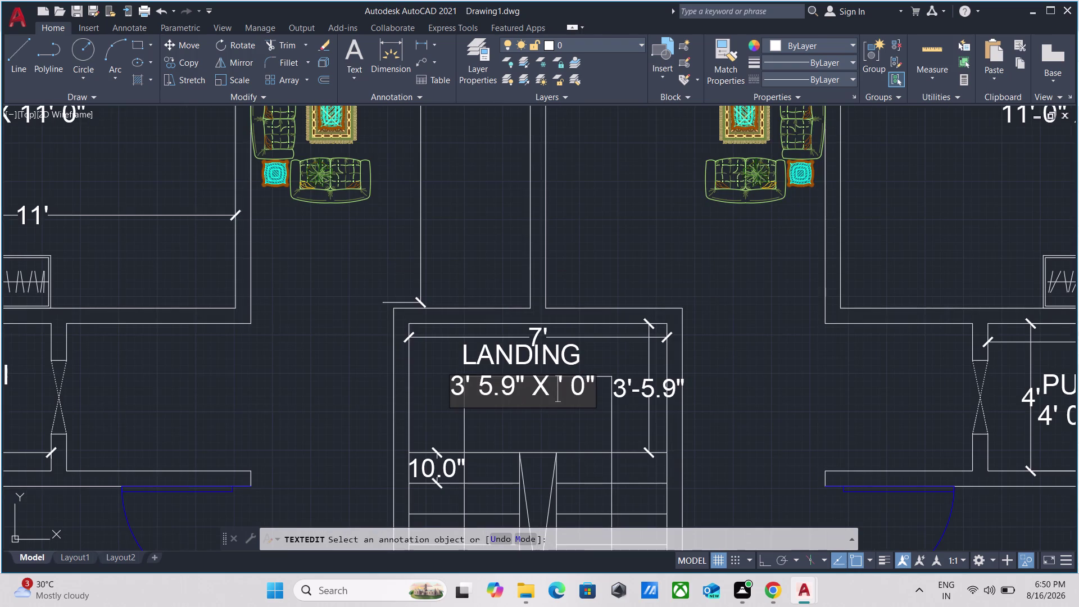
Replace the landing's first size value with 7' 0".
scroll(up, 3)
click(512, 392)
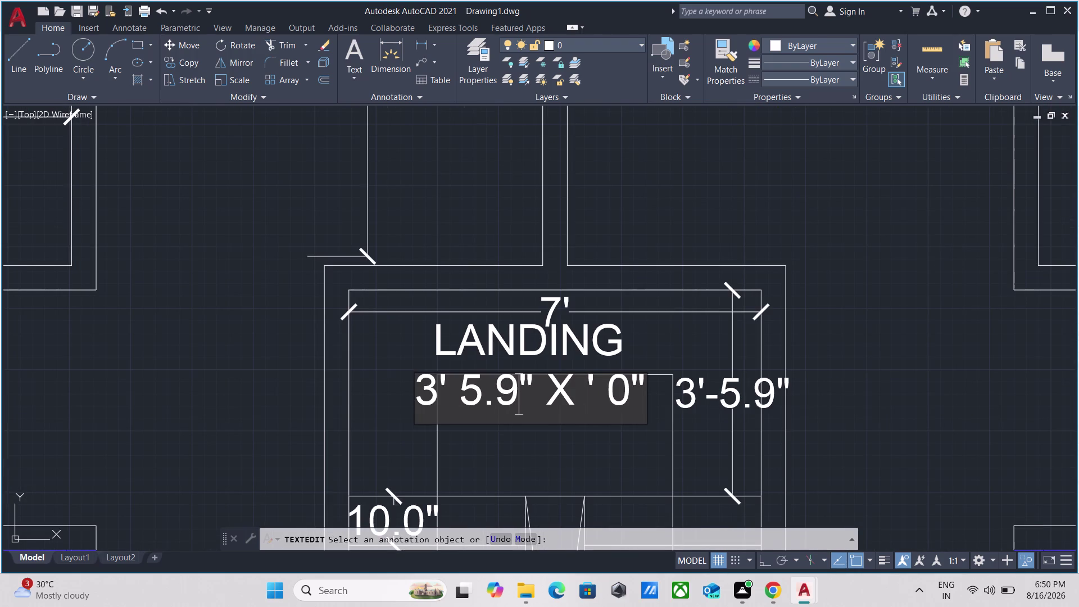
key(BackSpace)
key(BackSpace)
key(BackSpace)
key(BackSpace)
key(BackSpace)
key(BackSpace)
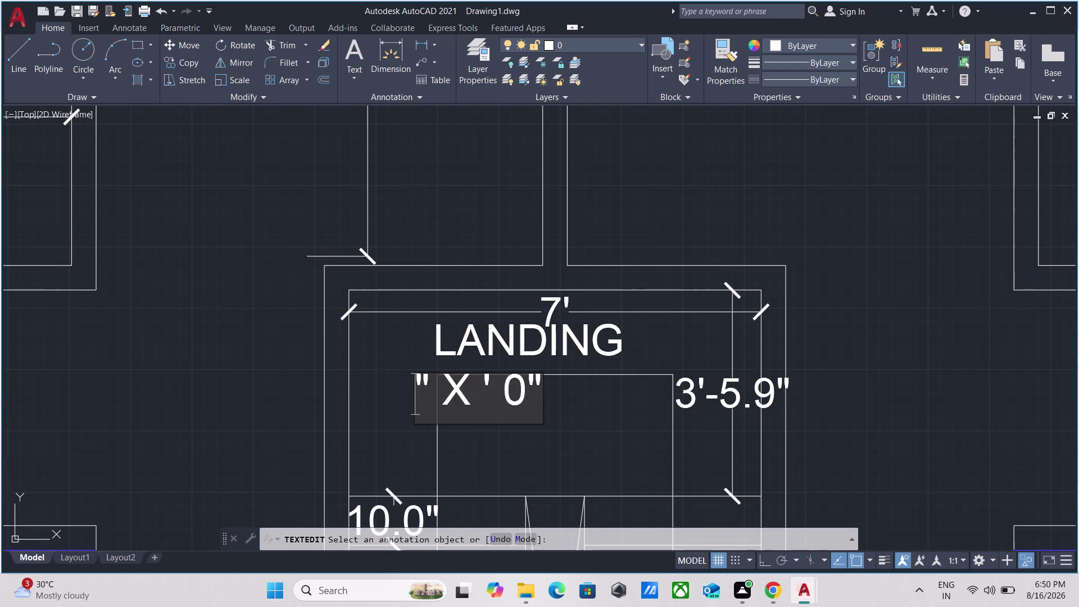
text(7')
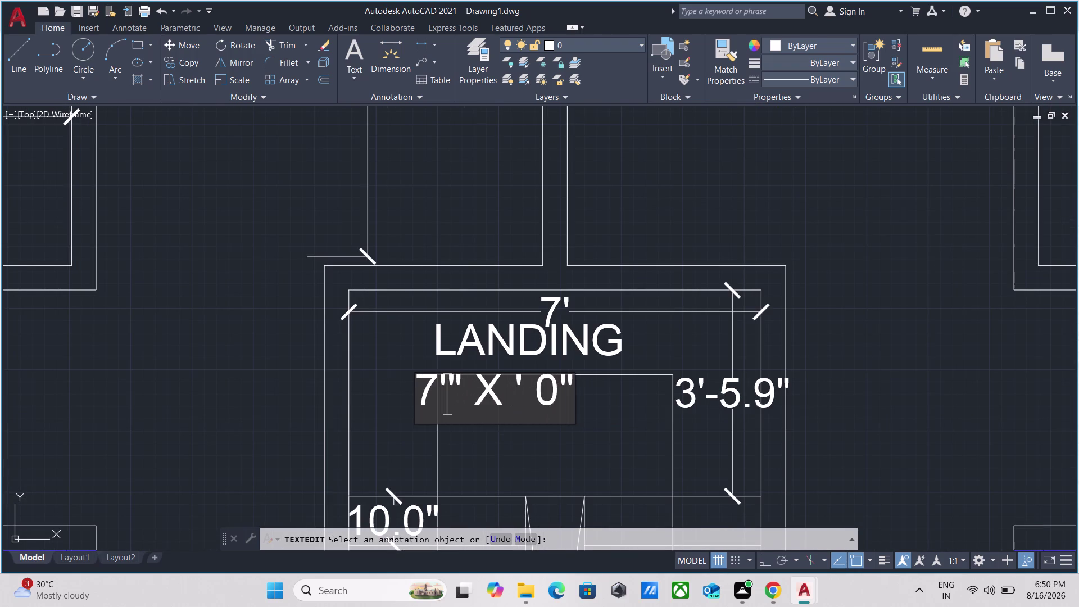
key(space)
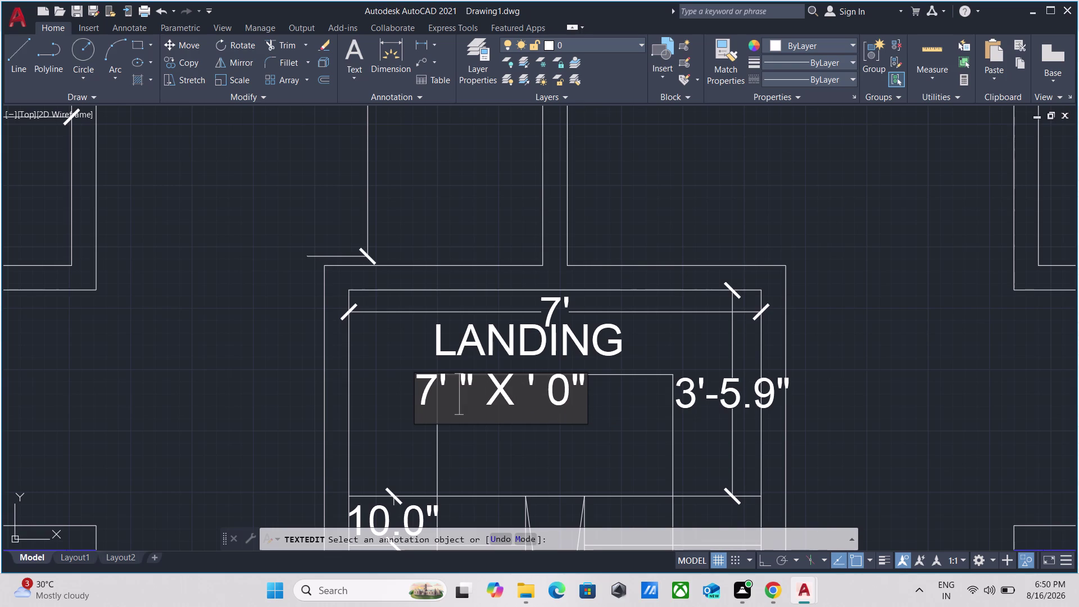
click(480, 392)
key(BackSpace)
key(BackSpace)
key(space)
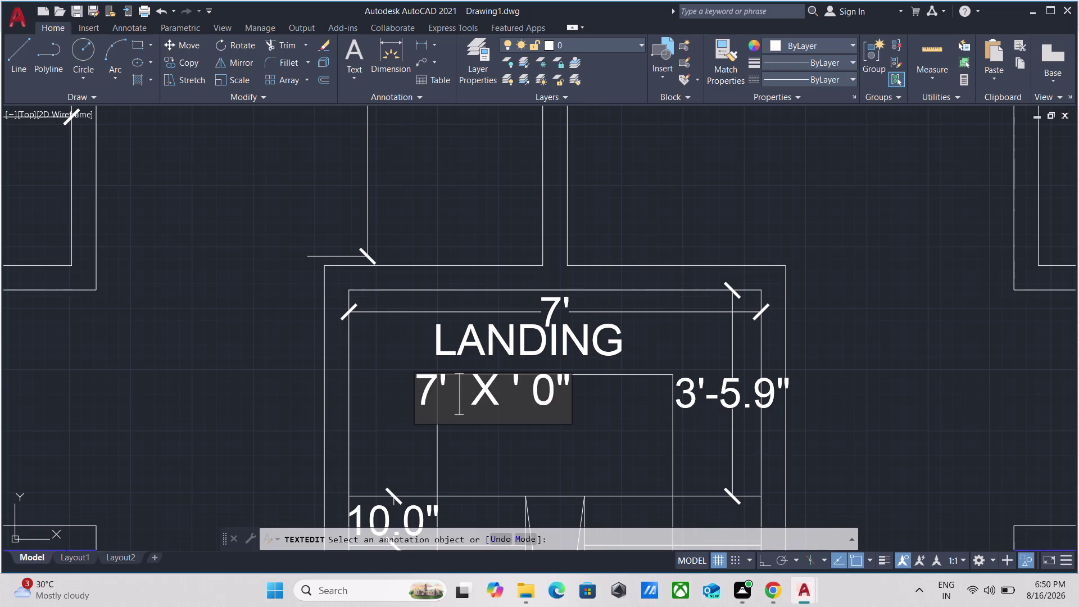
text(0)
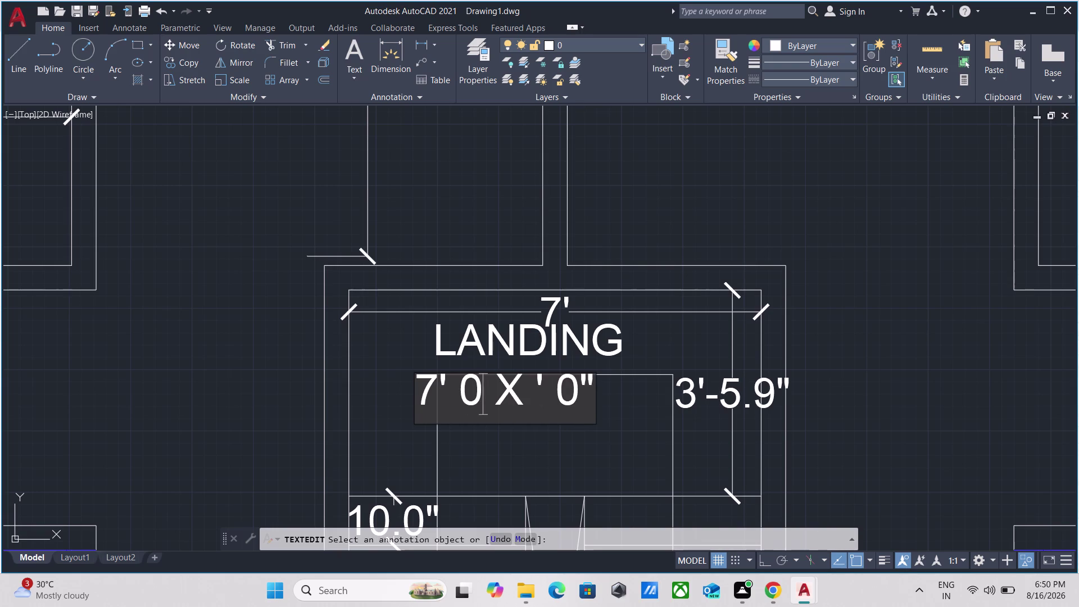
key(shift+quotedbl)
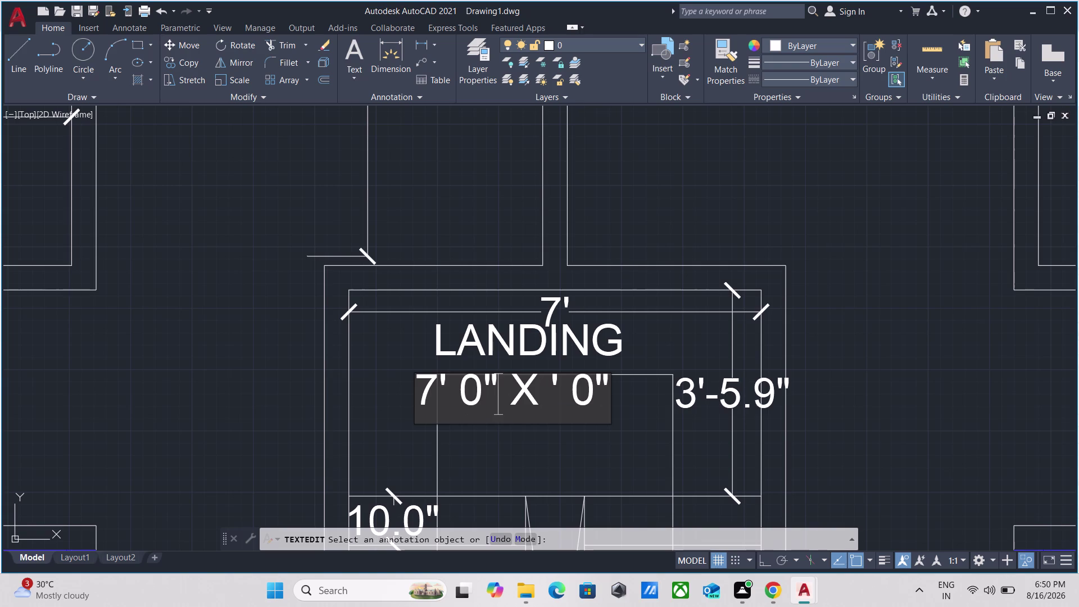
Change the second size value to 3' 5.9" and finish editing the text.
click(568, 388)
click(602, 387)
click(606, 387)
key(BackSpace)
key(BackSpace)
key(BackSpace)
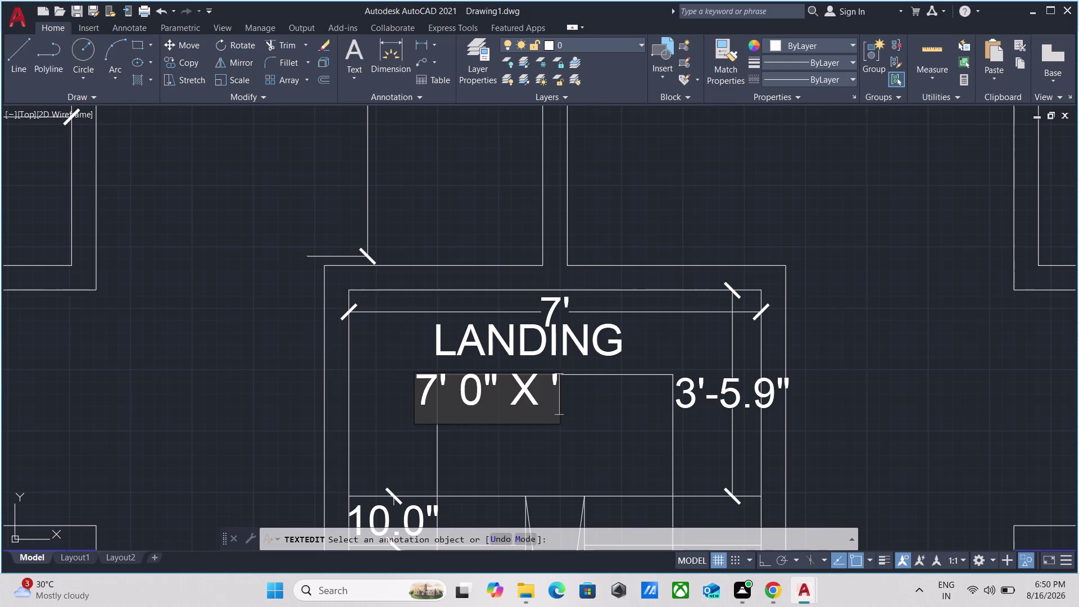
key(BackSpace)
key(3)
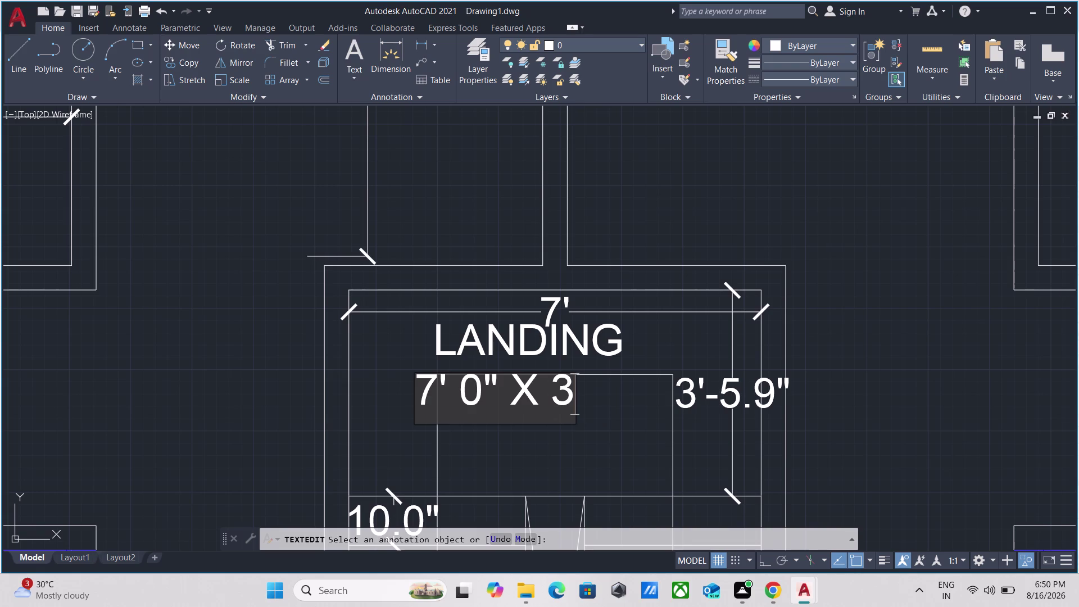
key(apostrophe)
key(space)
text(5.9)
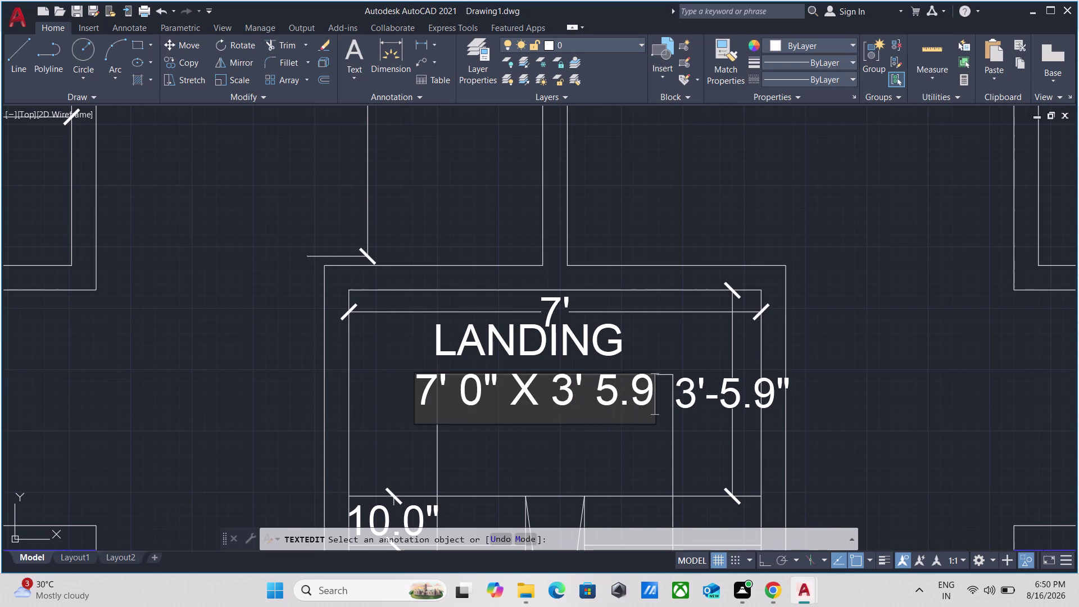
key(shift+quotedbl)
key(Return)
key(Return)
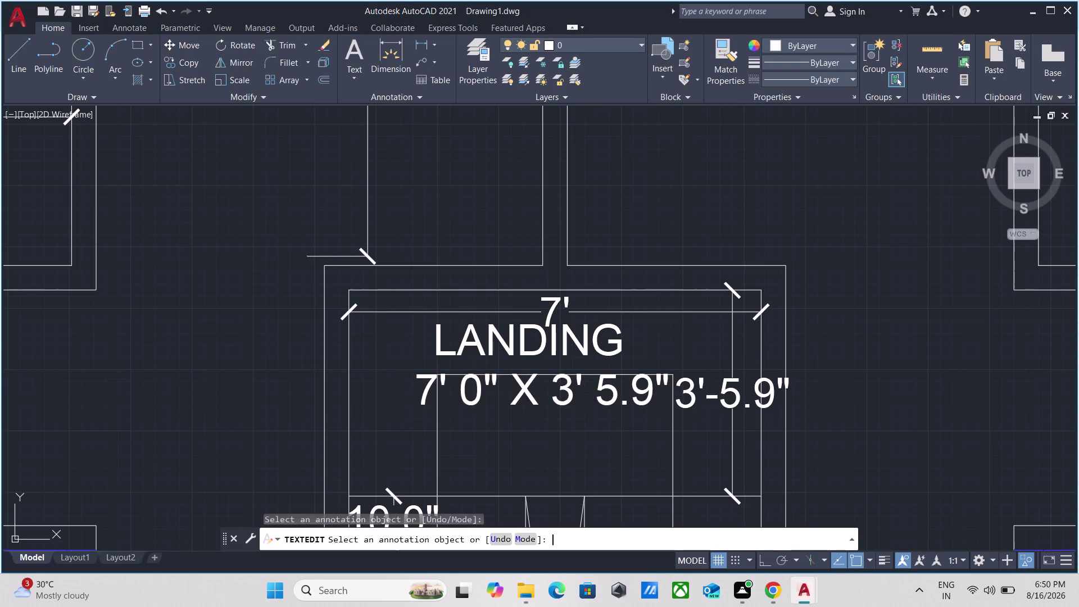
scroll(down, 3)
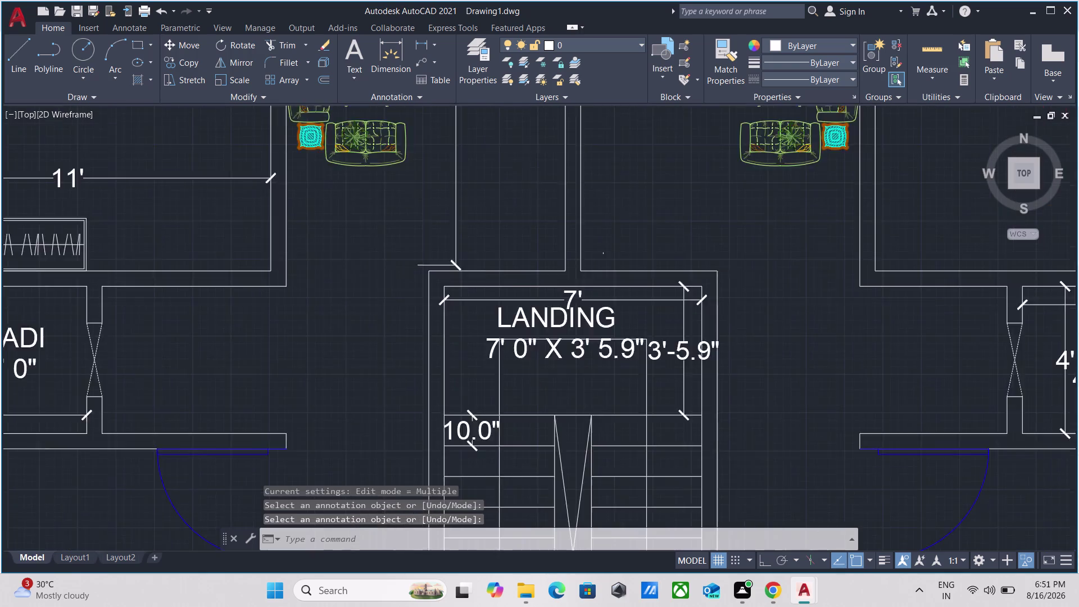
scroll(down, 3)
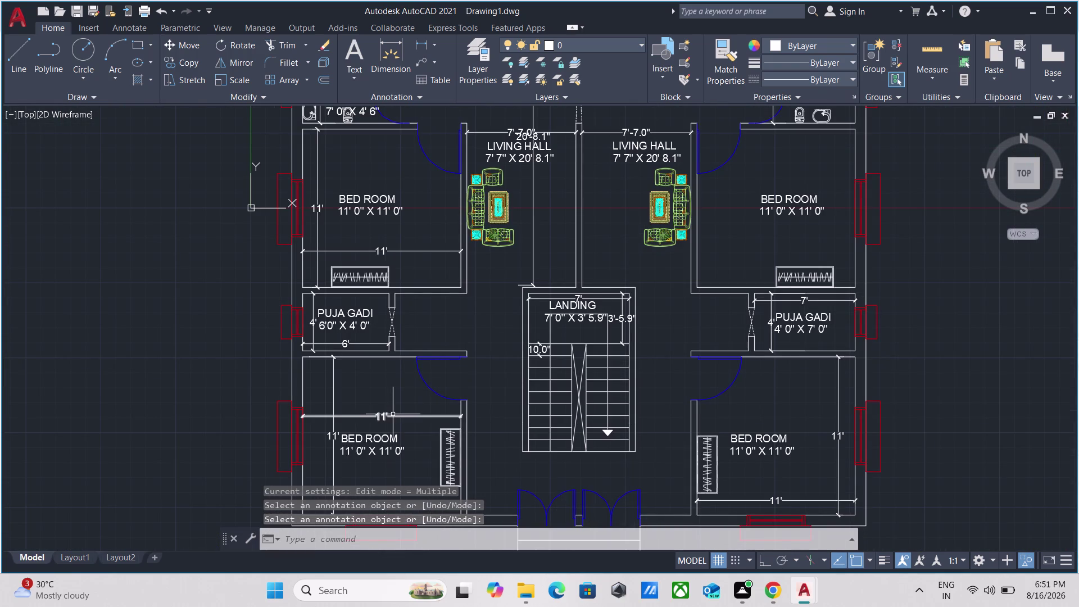
scroll(up, 3)
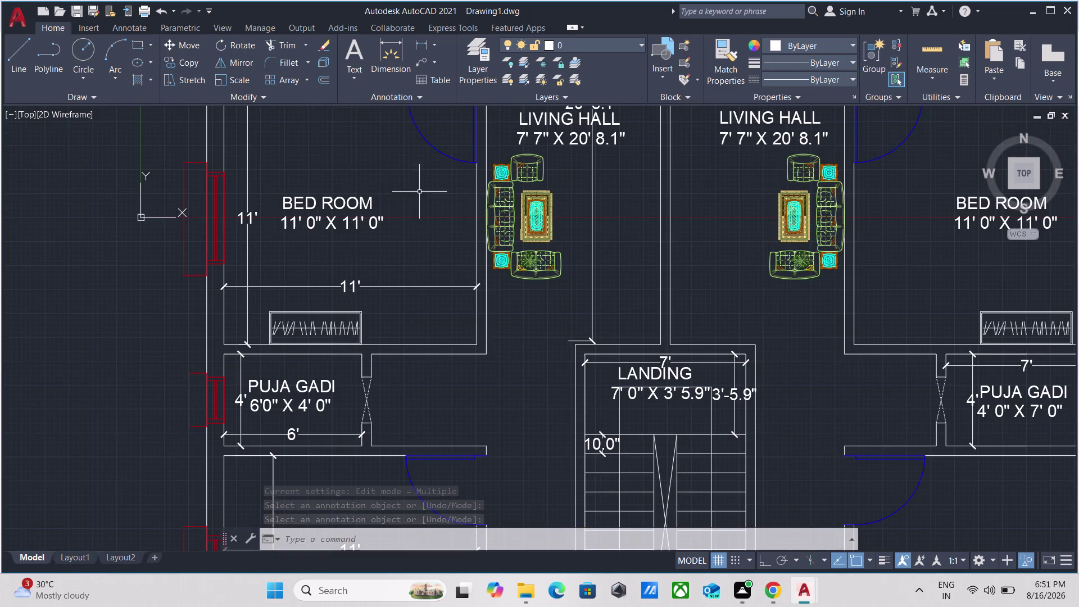
middle_drag(384, 201, 383, 243)
Number the upper-left bedroom label BED ROOM 3.
scroll(up, 3)
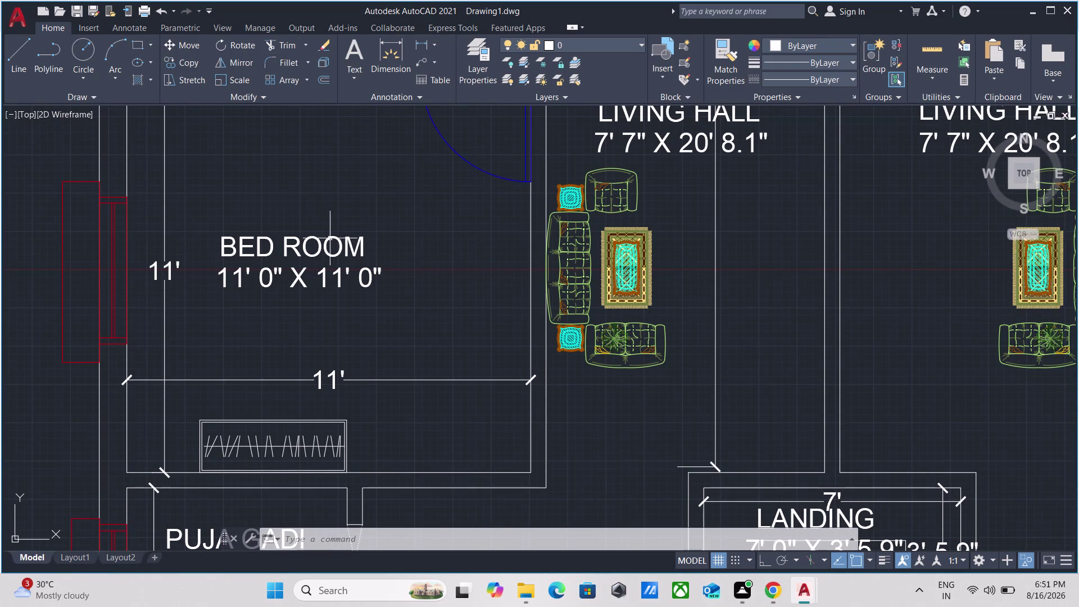
double_click(340, 243)
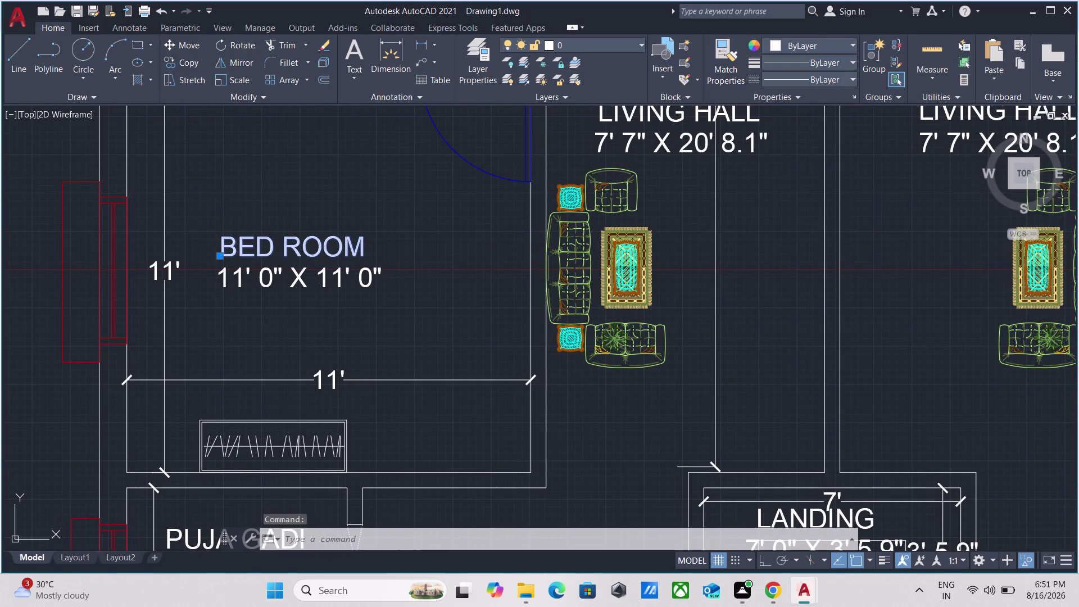
click(364, 242)
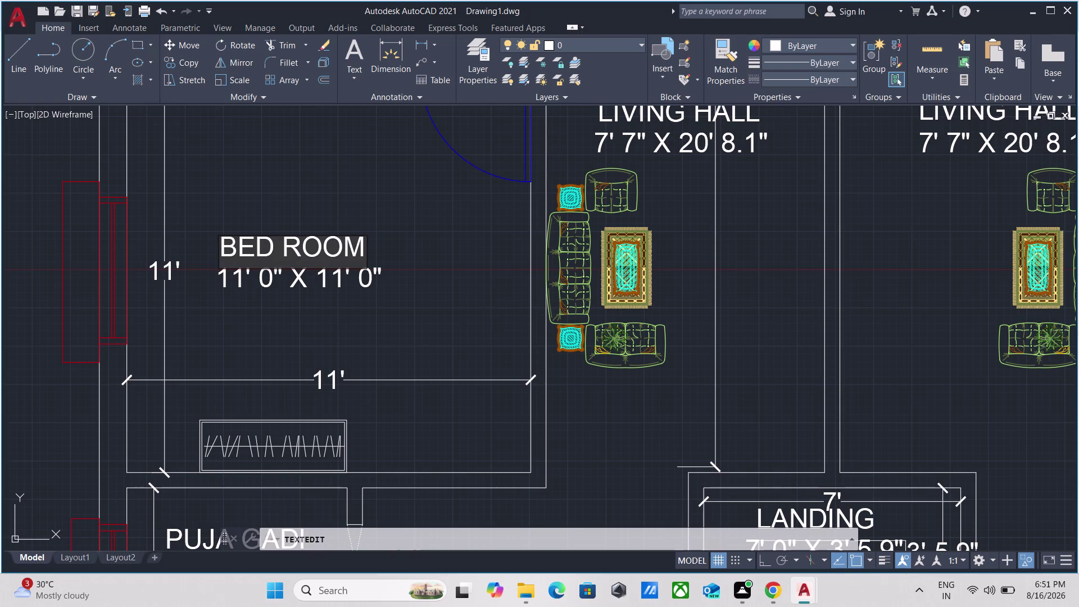
key(space)
text(3)
key(Return)
Number the upper-right bedroom label BED ROOM 4.
scroll(down, 3)
middle_drag(395, 232, 171, 185)
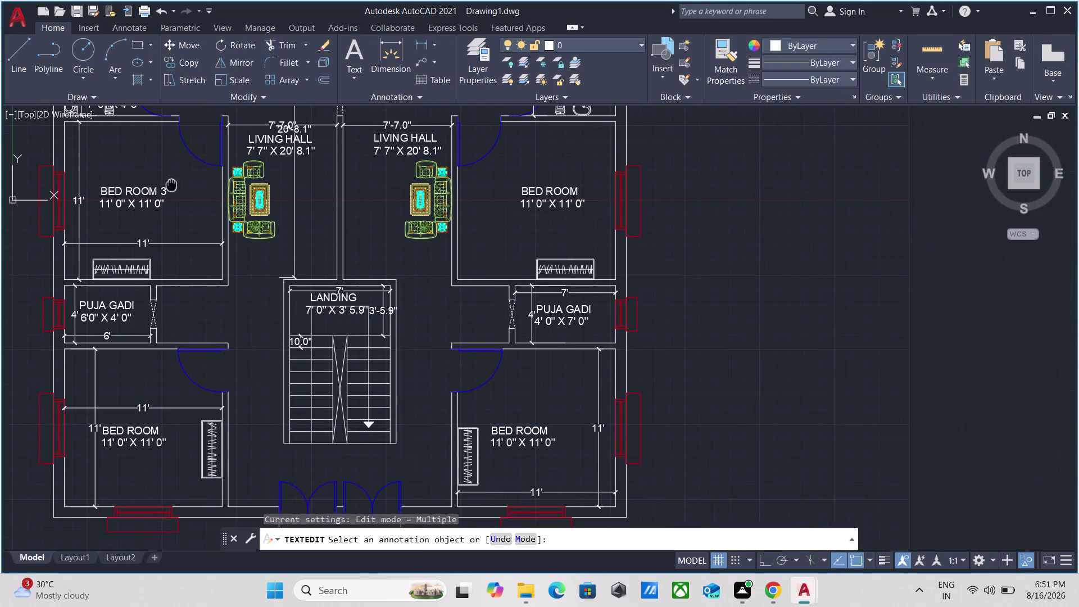
scroll(up, 3)
double_click(585, 191)
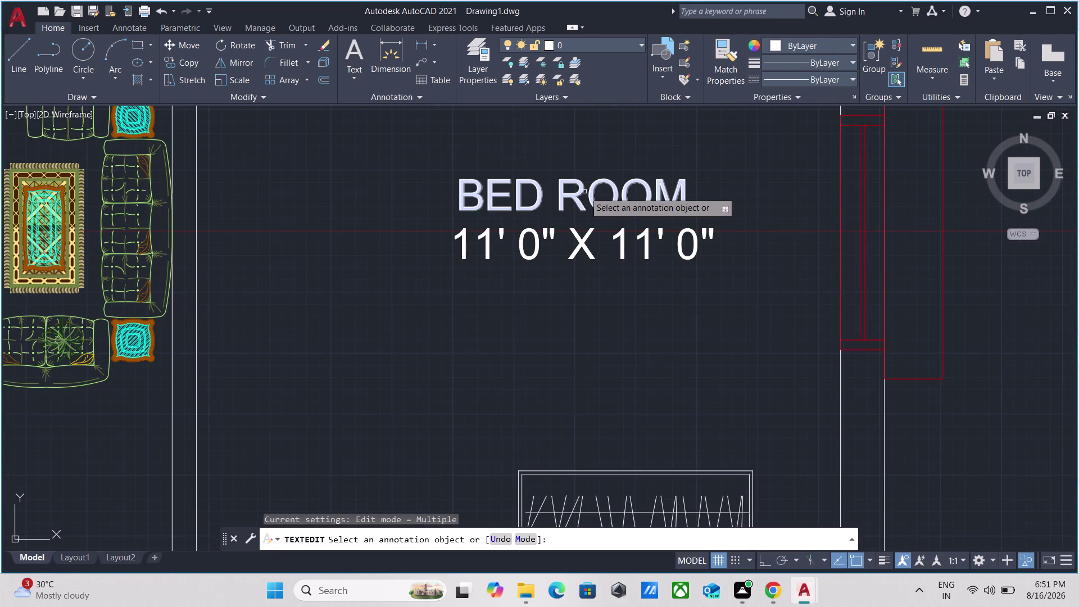
scroll(up, 3)
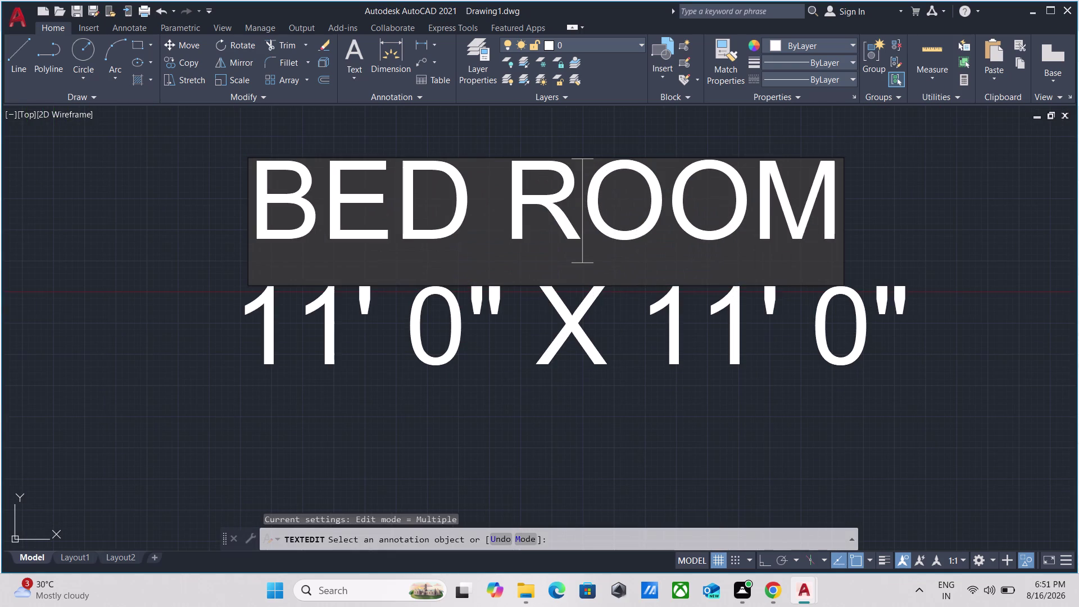
click(831, 182)
key(space)
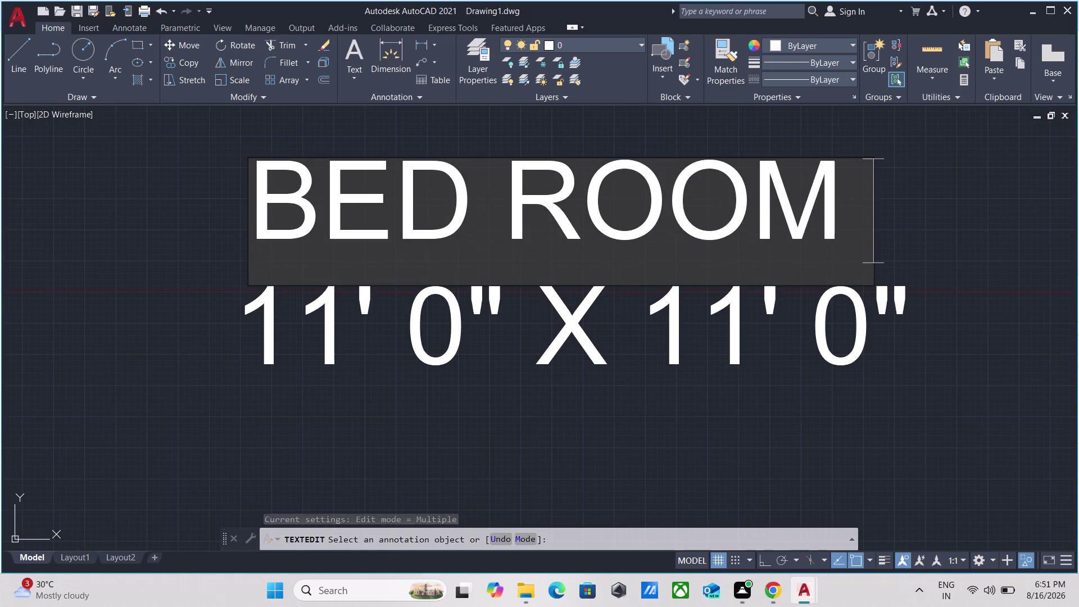
text(4)
key(Return)
Number the lower-left bedroom label BED ROOM 5.
scroll(down, 3)
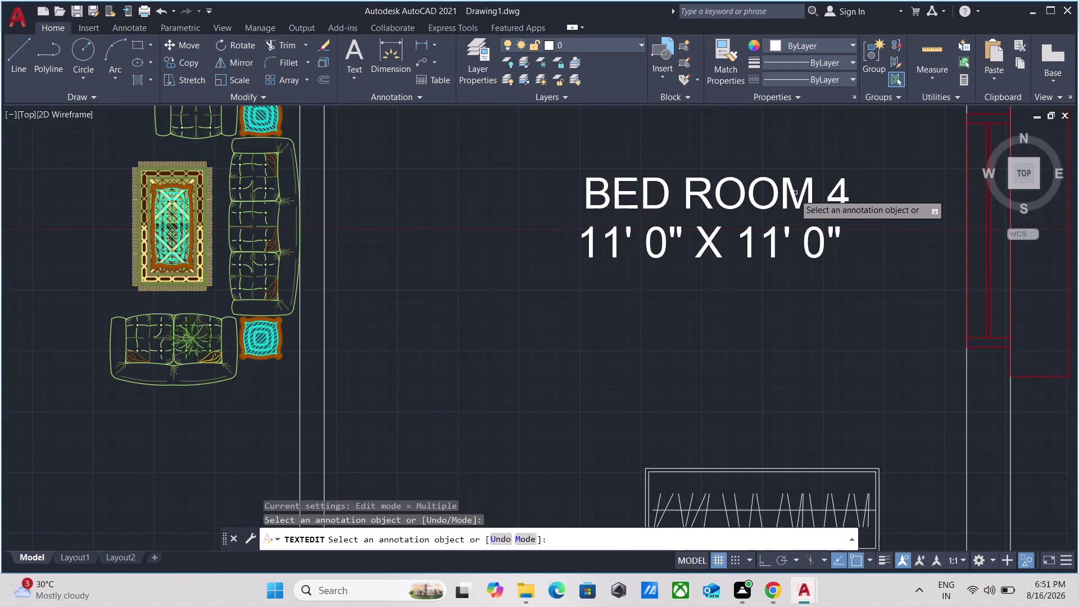
scroll(down, 3)
scroll(up, 3)
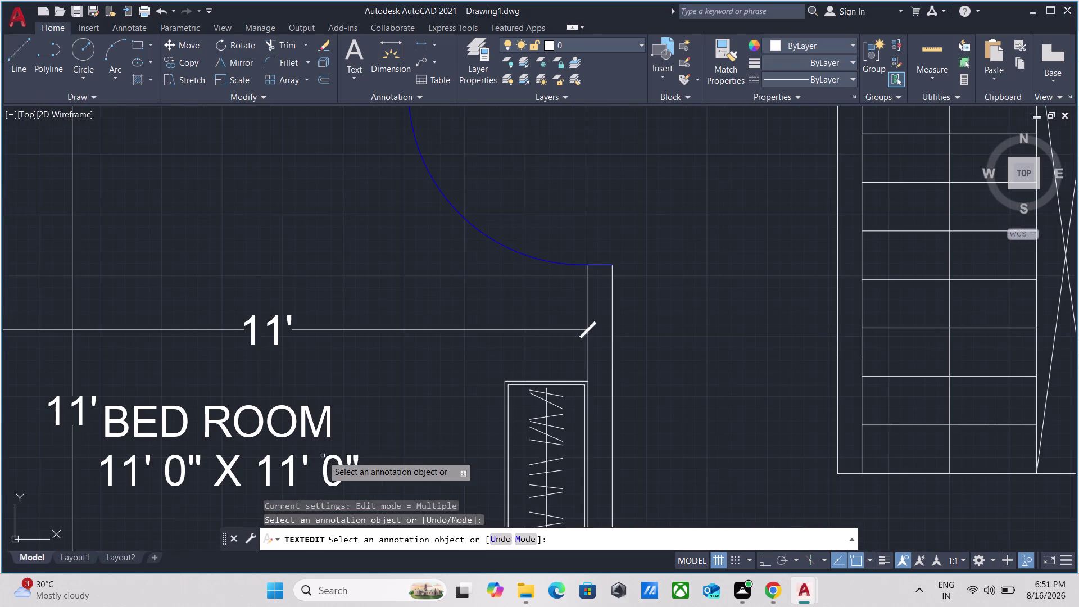
double_click(314, 430)
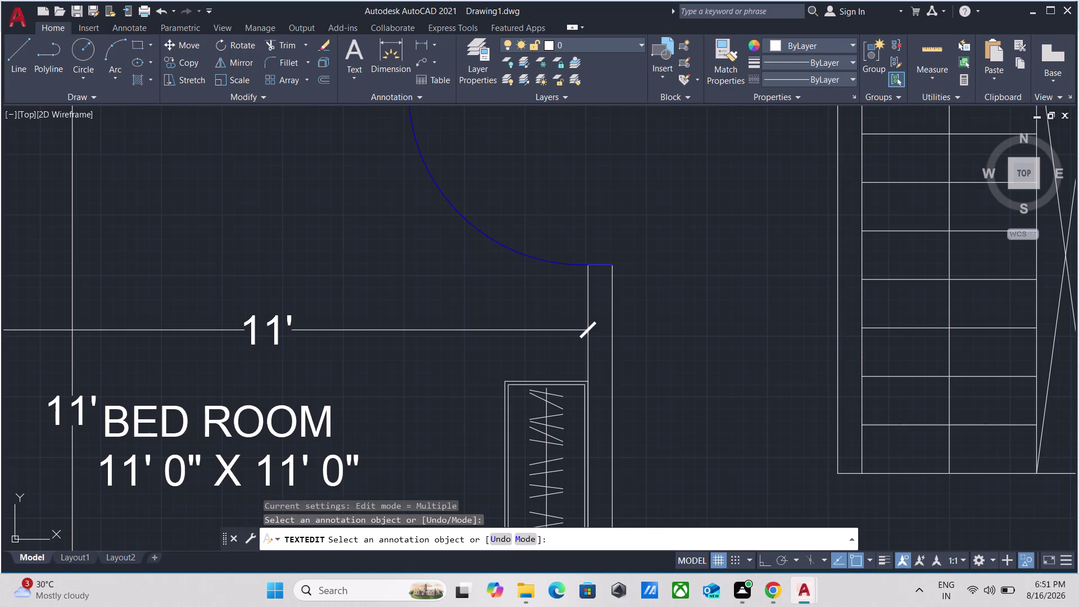
scroll(up, 3)
click(350, 413)
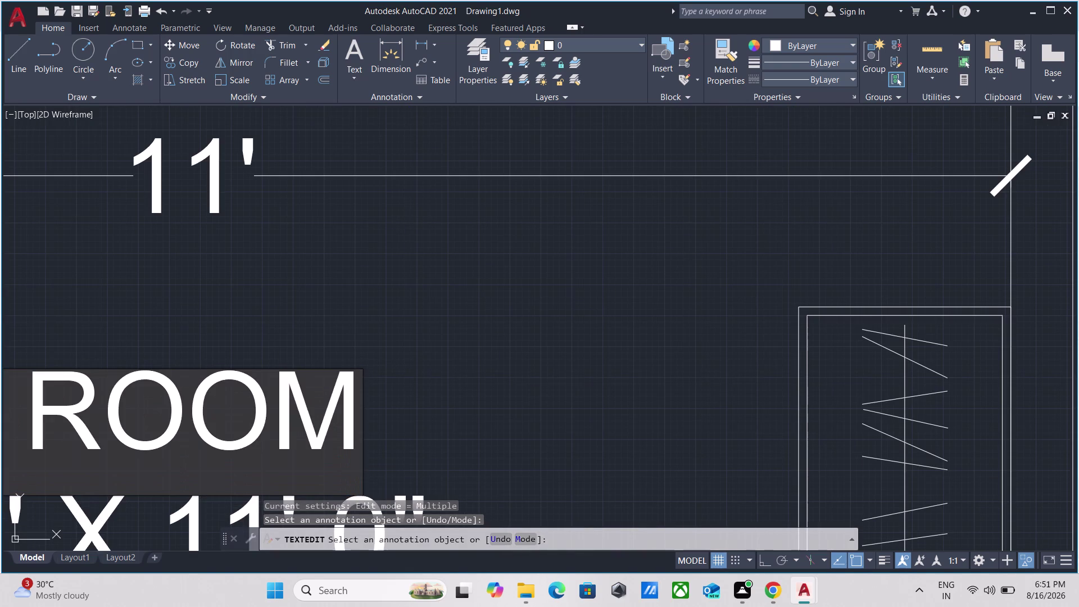
key(space)
text(5)
key(Return)
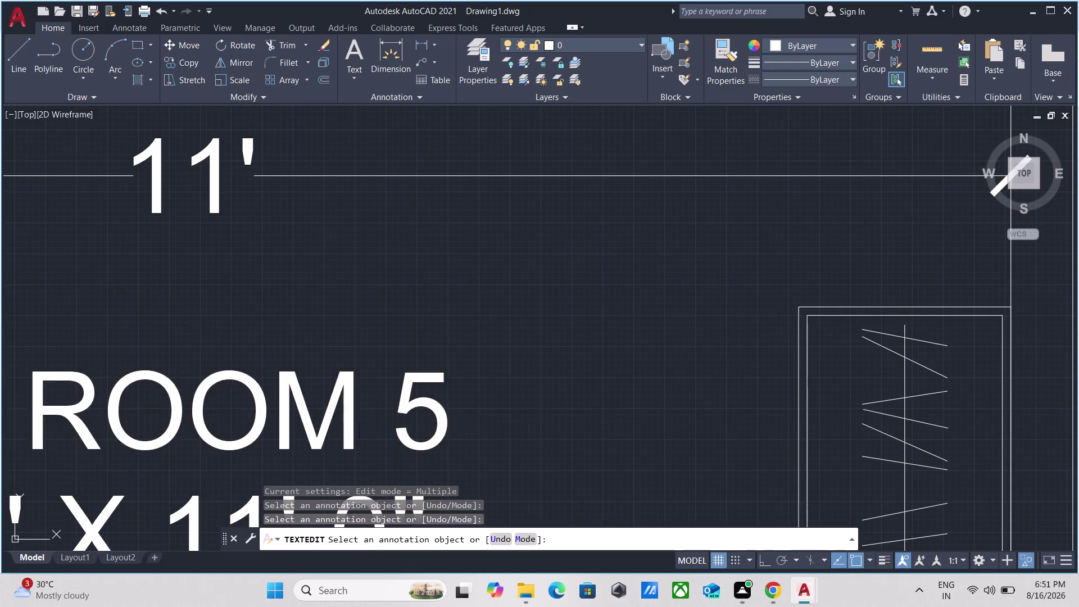
Number the lower-right bedroom label BED ROOM 6.
scroll(down, 3)
scroll(down, 3)
scroll(up, 3)
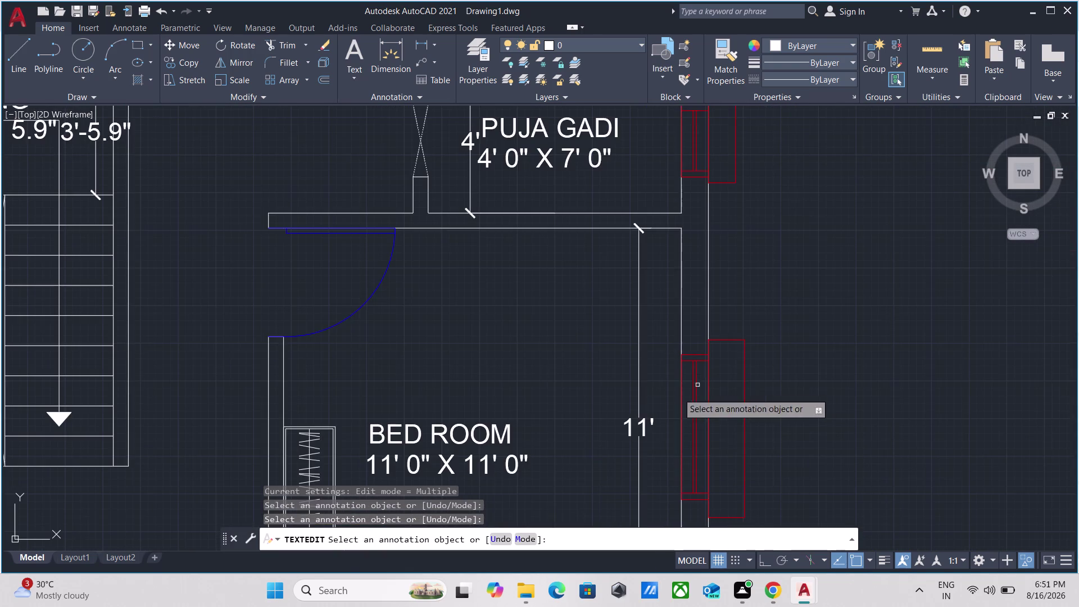
scroll(up, 3)
double_click(544, 403)
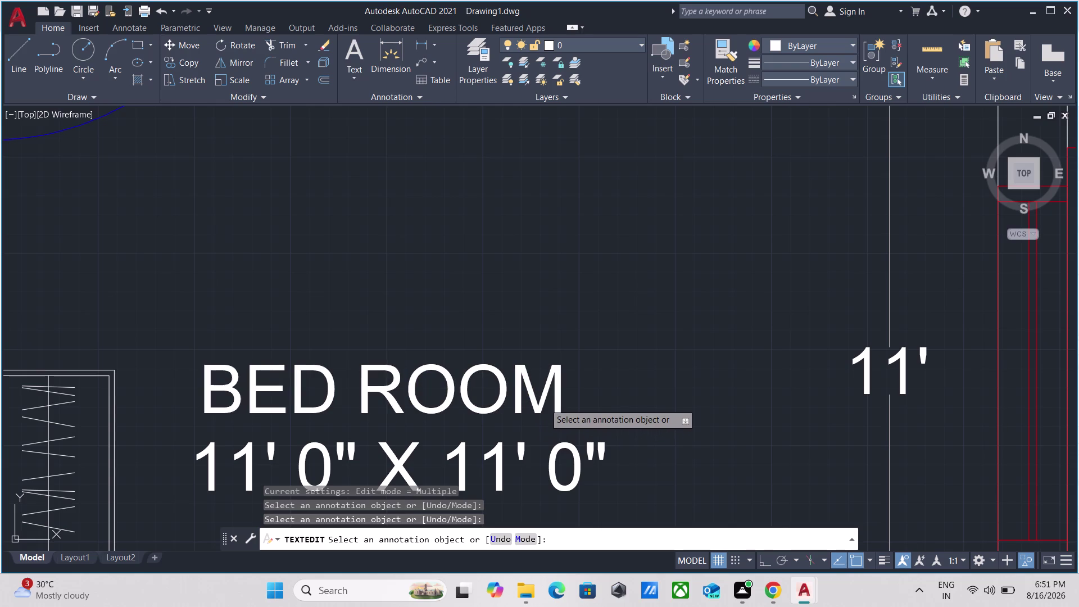
scroll(up, 3)
click(575, 378)
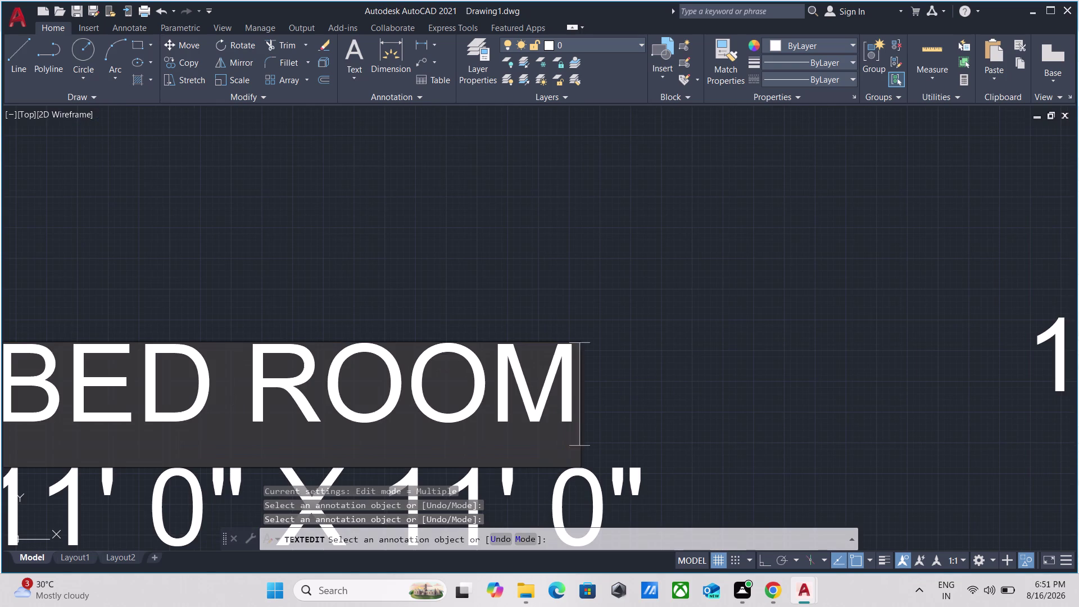
key(space)
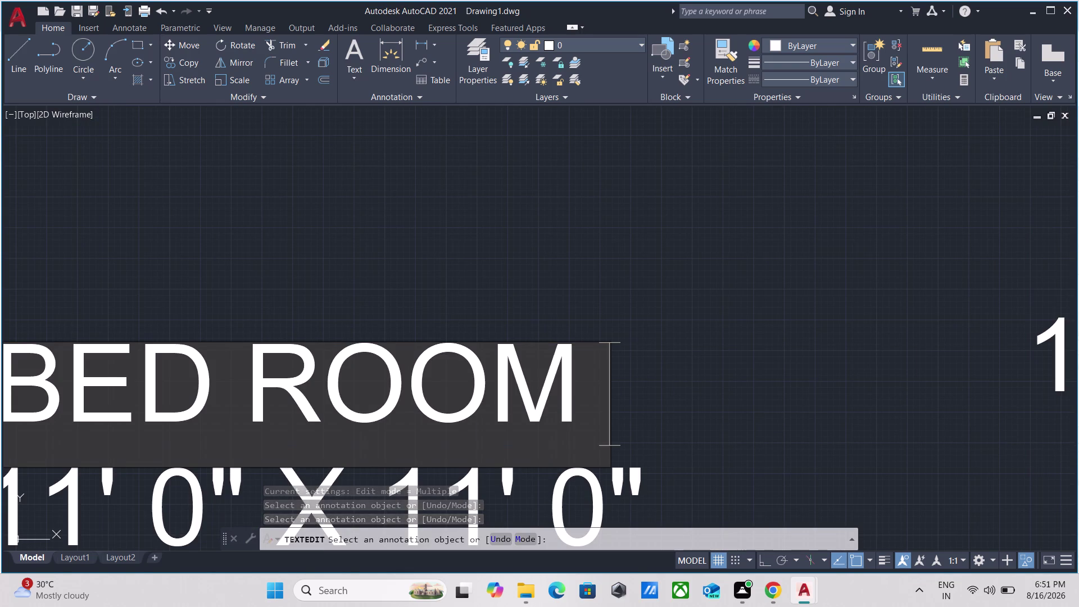
key(6)
key(Return)
scroll(down, 3)
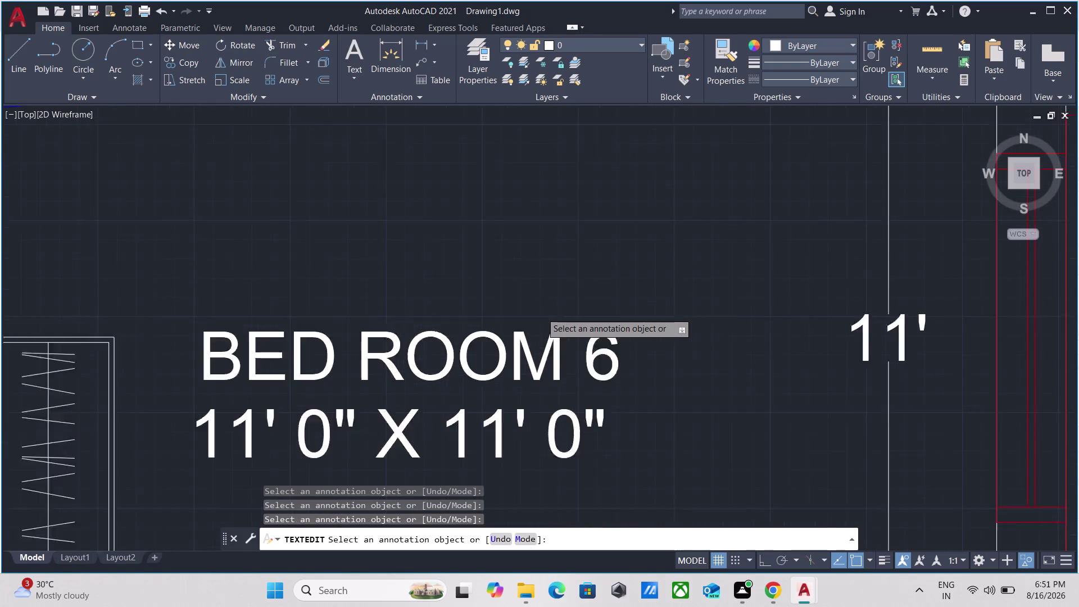
scroll(down, 3)
scroll(down, 3)
middle_drag(548, 290, 581, 317)
middle_drag(563, 297, 590, 332)
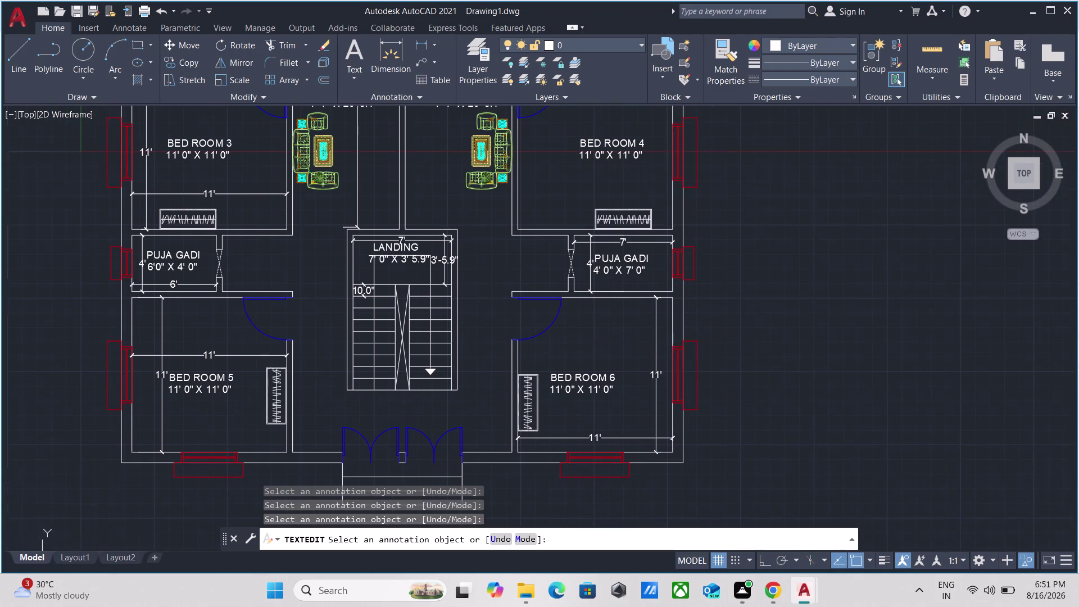
Cancel the active text editing command with Esc.
middle_drag(473, 242, 520, 347)
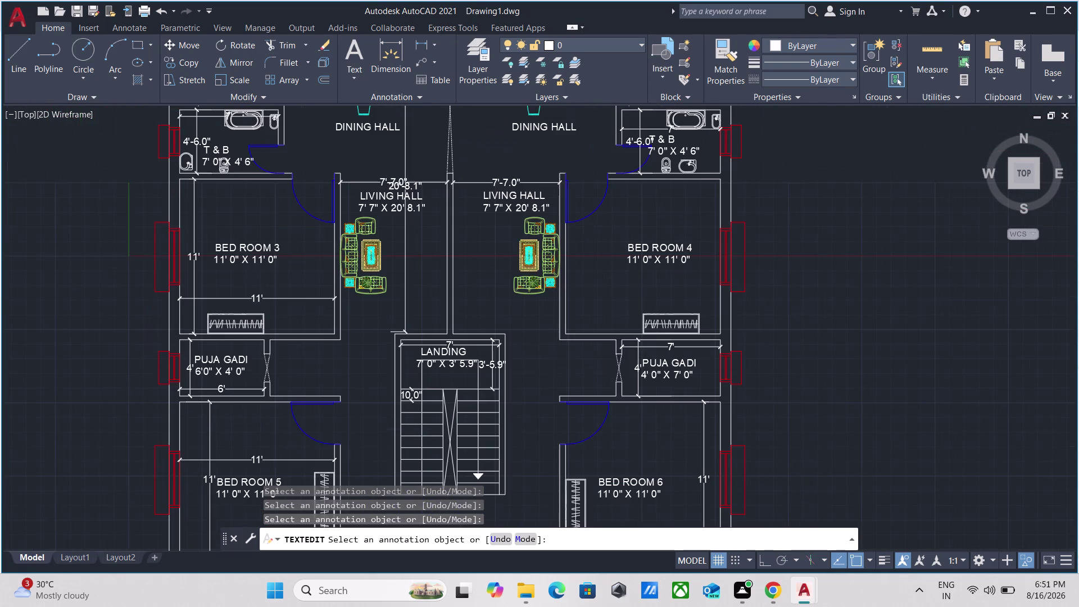
middle_drag(462, 251, 512, 388)
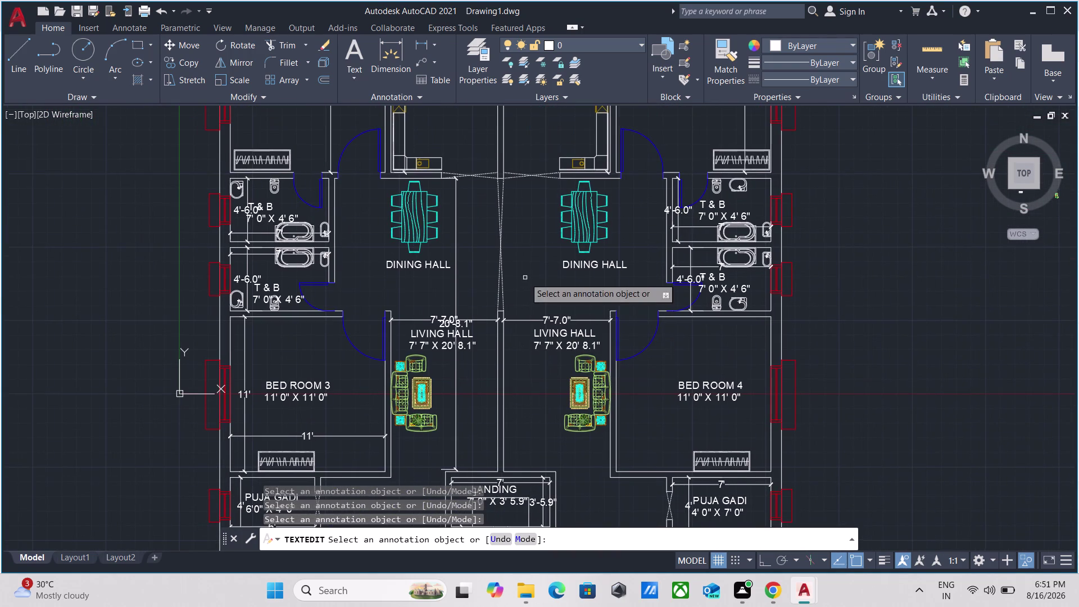
middle_drag(525, 277, 527, 355)
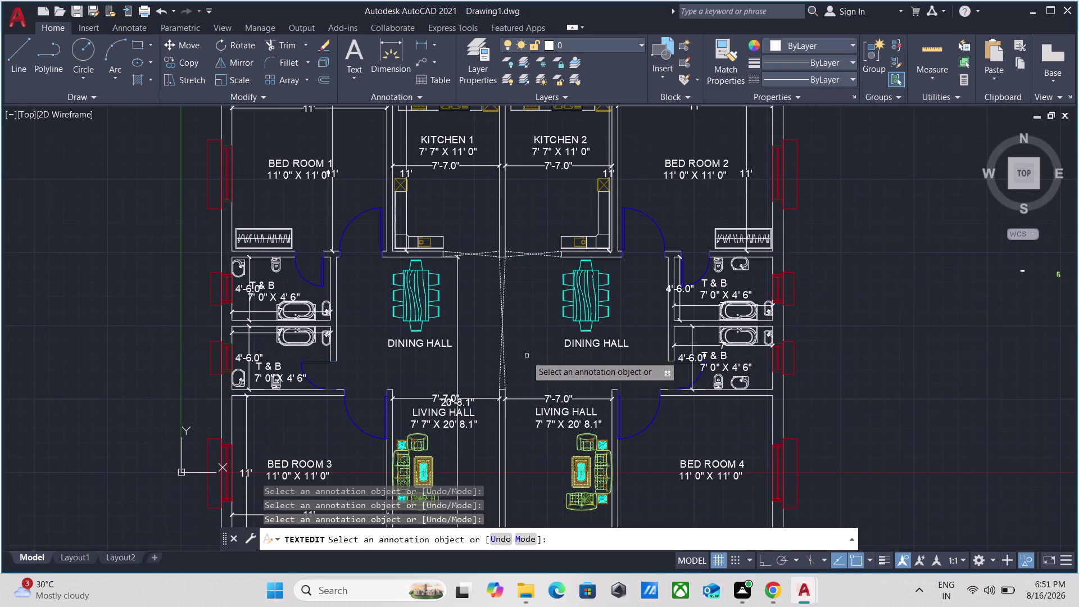
right_click(527, 355)
key(Escape)
key(Escape)
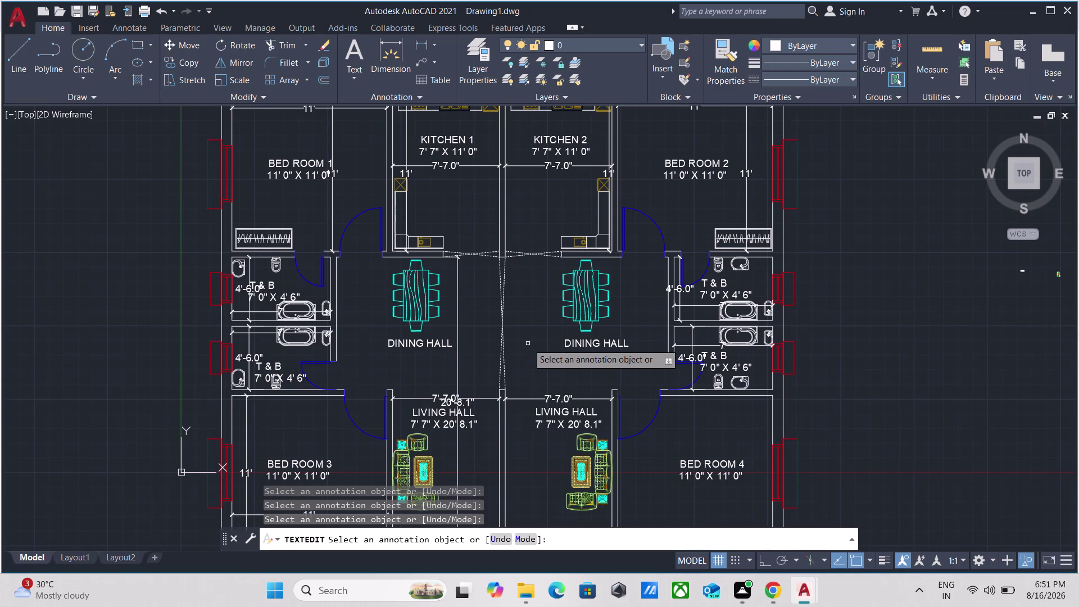
right_click(527, 342)
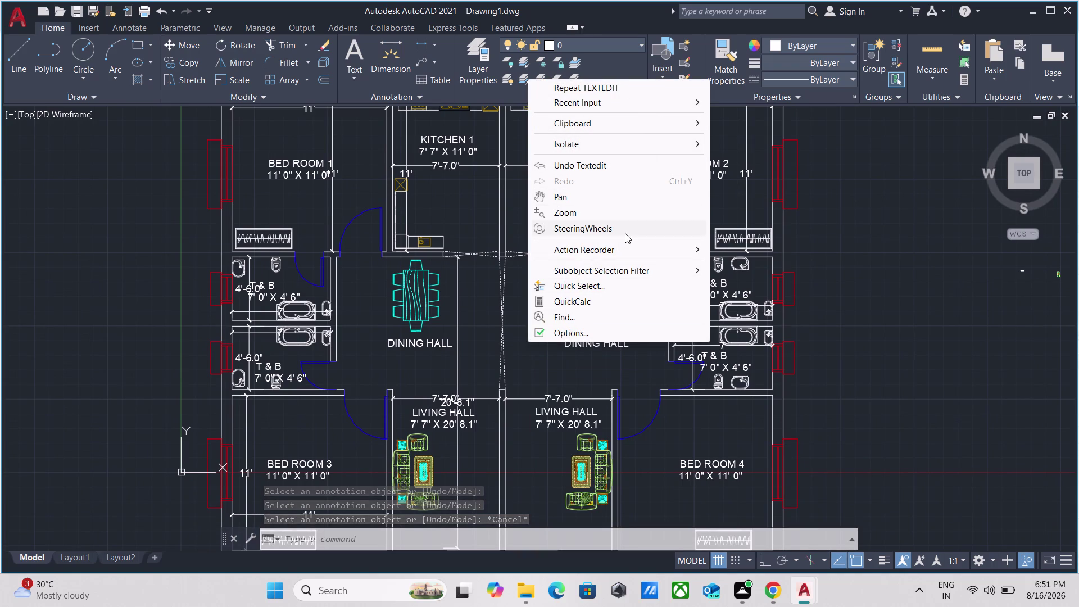
scroll(down, 3)
key(Escape)
middle_drag(670, 284, 418, 267)
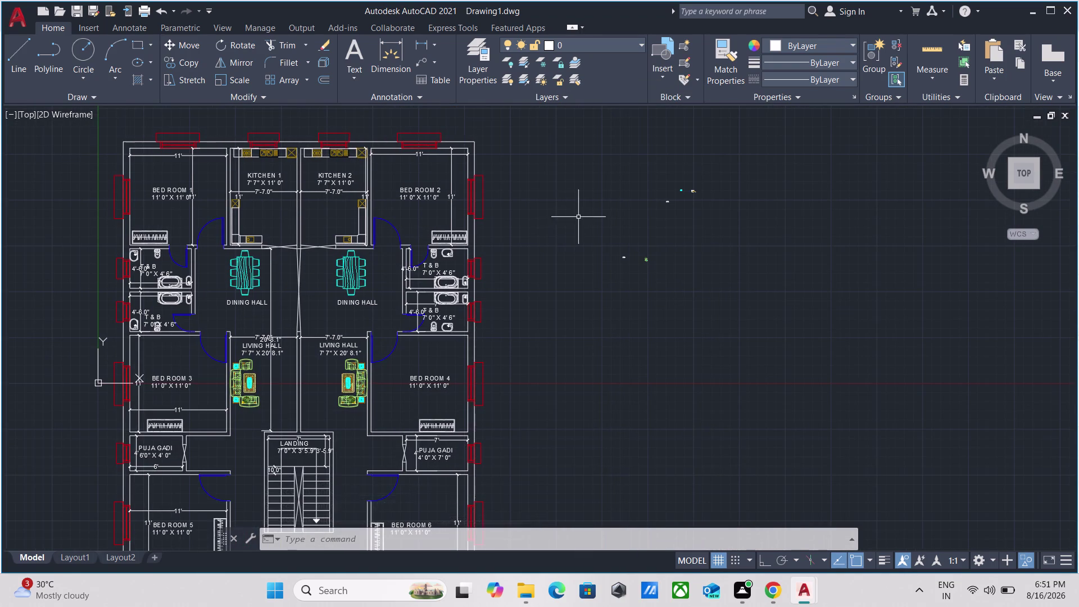
End object isolation so the seven hidden bed objects reappear.
right_click(584, 216)
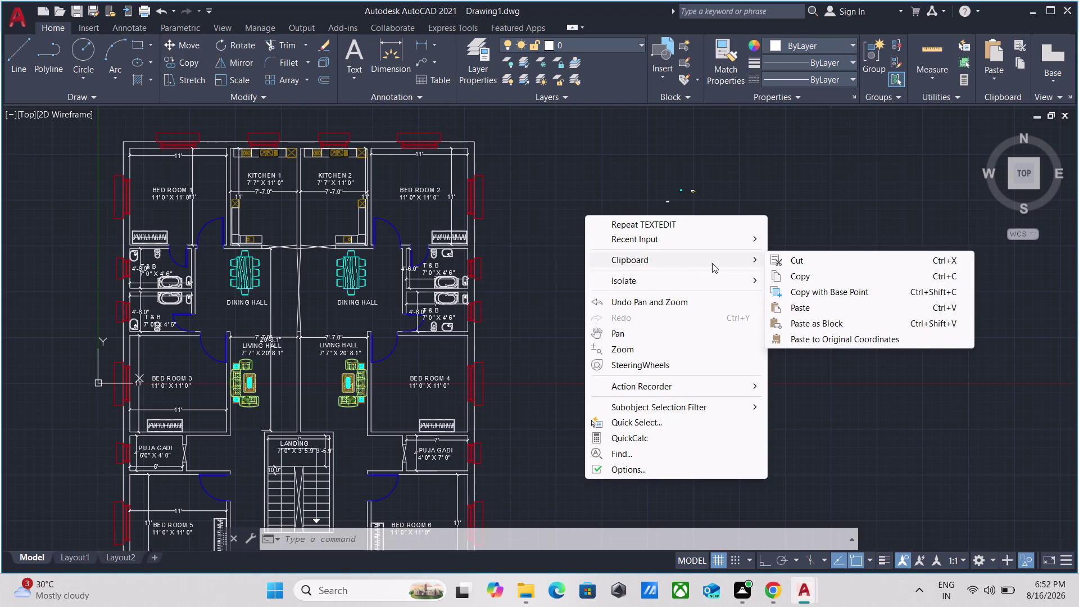
click(721, 284)
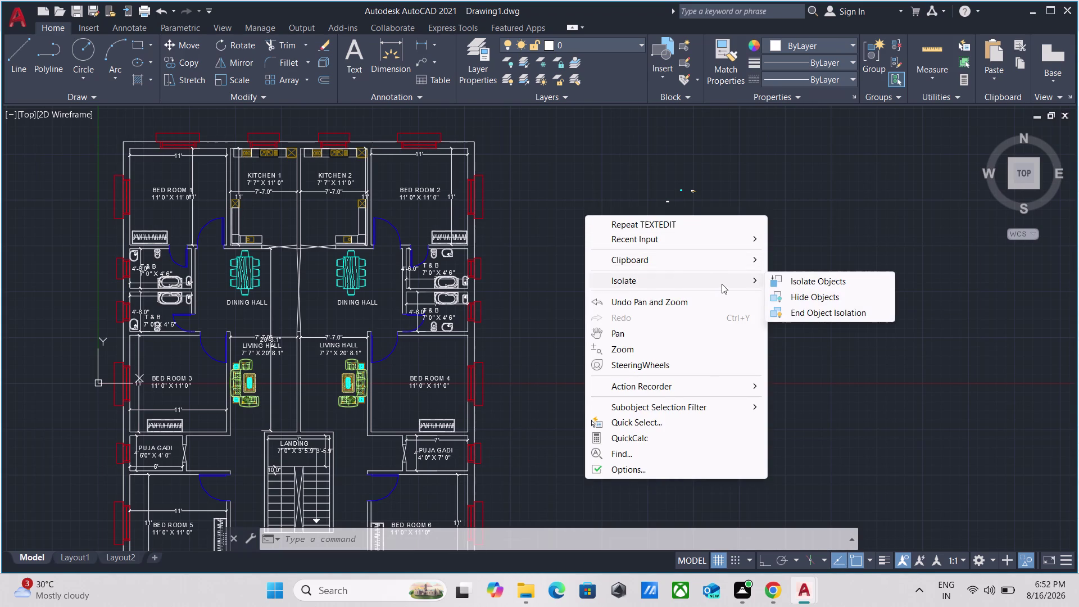
click(804, 313)
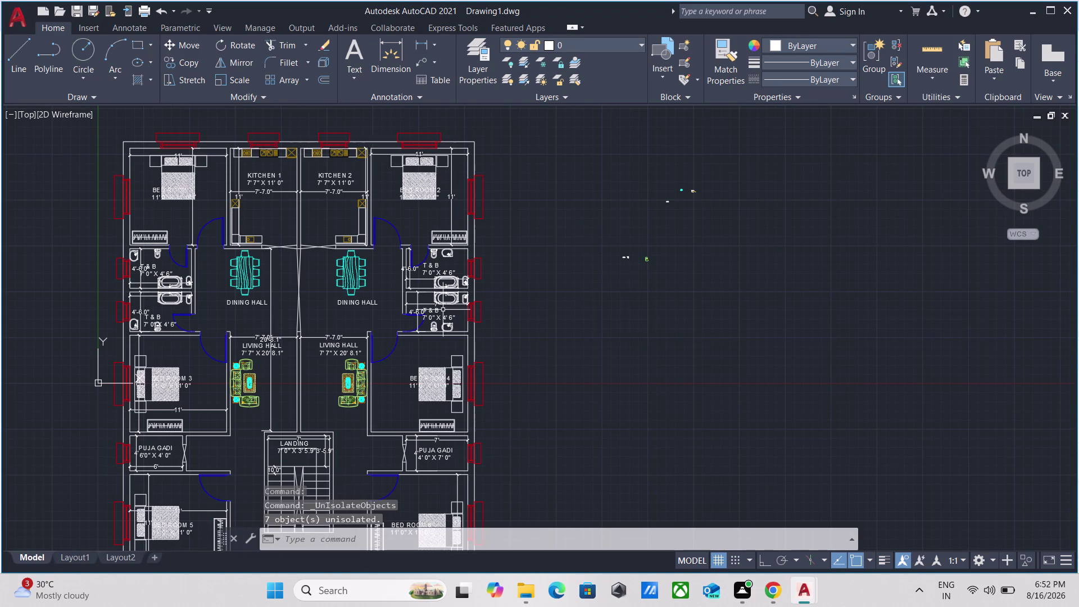
scroll(up, 3)
scroll(down, 3)
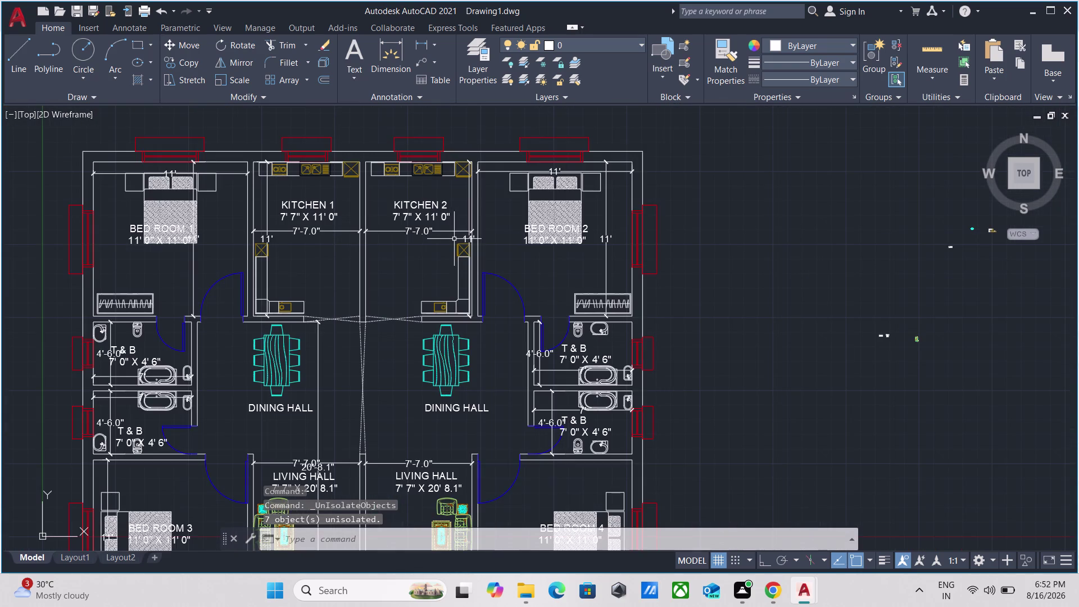
scroll(down, 3)
middle_drag(415, 254, 528, 110)
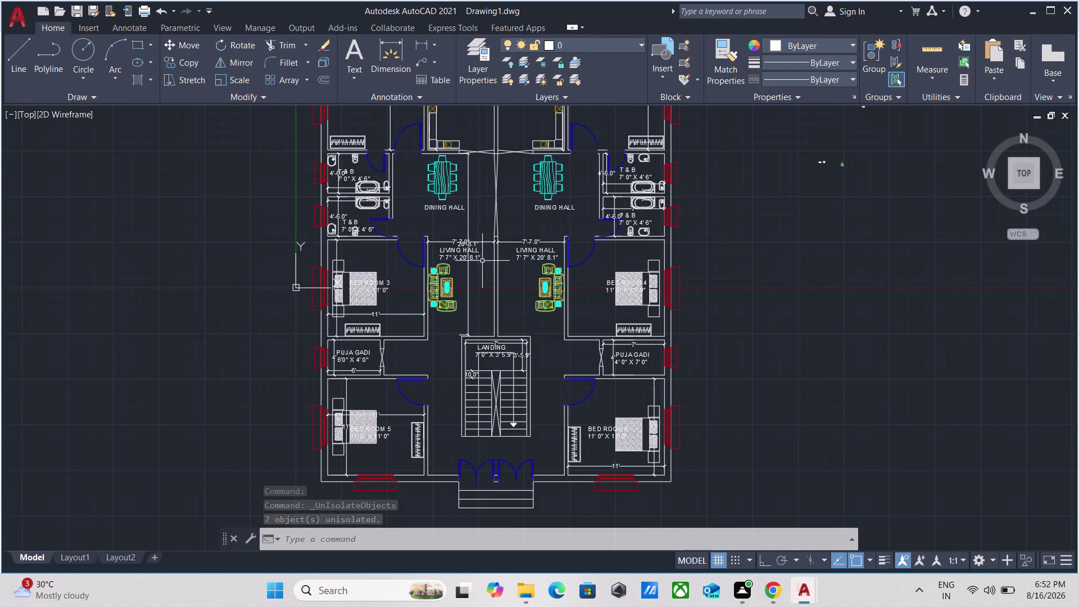
scroll(up, 3)
scroll(down, 3)
middle_drag(491, 436, 440, 550)
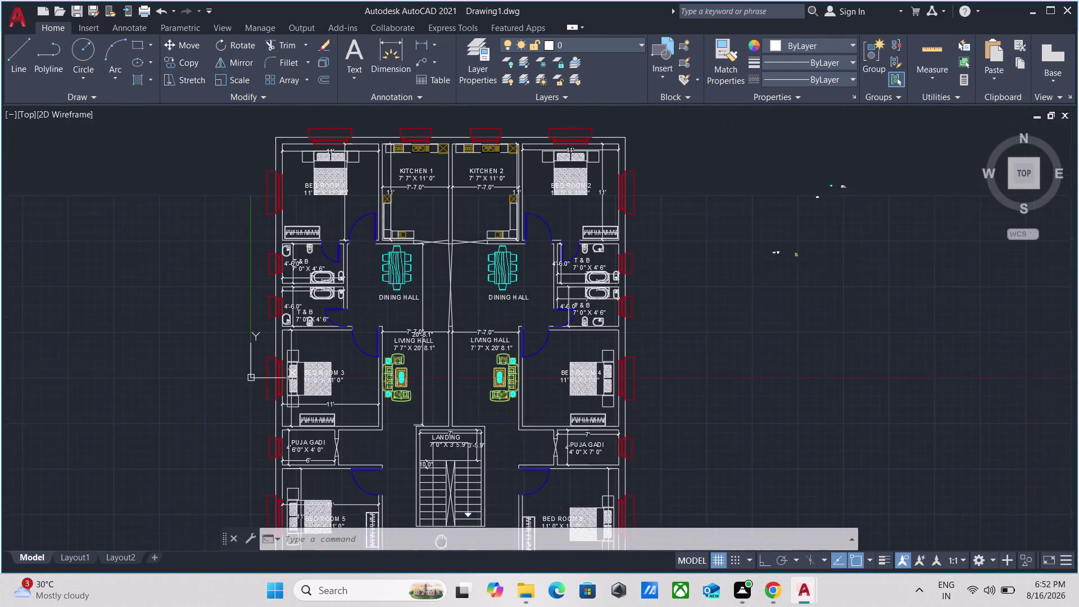
middle_drag(790, 311, 593, 306)
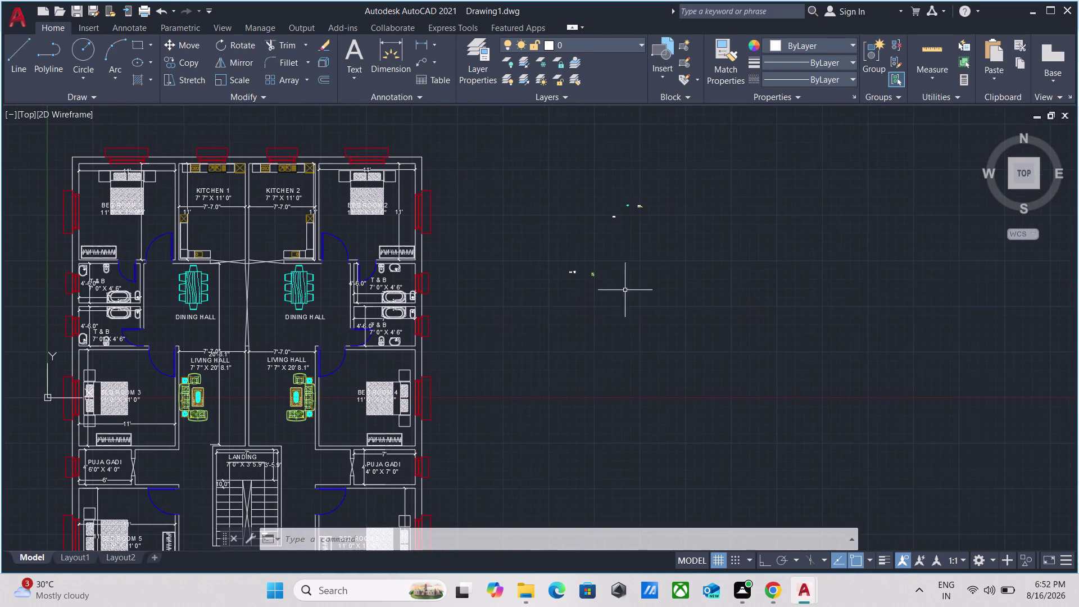
Select the 105 stray objects right of the plan and erase them.
drag(638, 306, 621, 289)
click(543, 169)
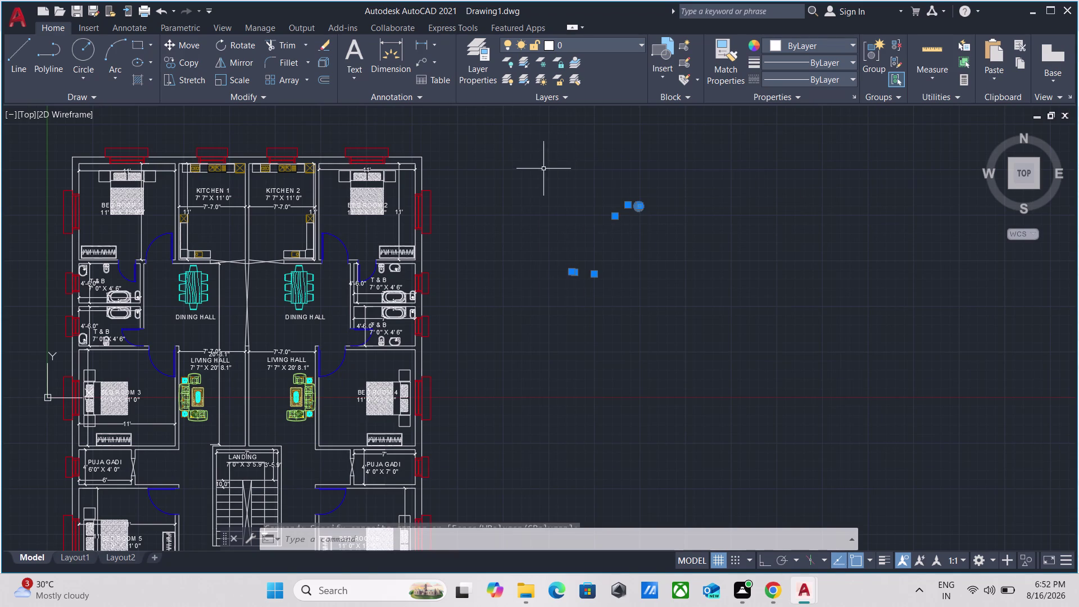
scroll(up, 3)
right_click(642, 207)
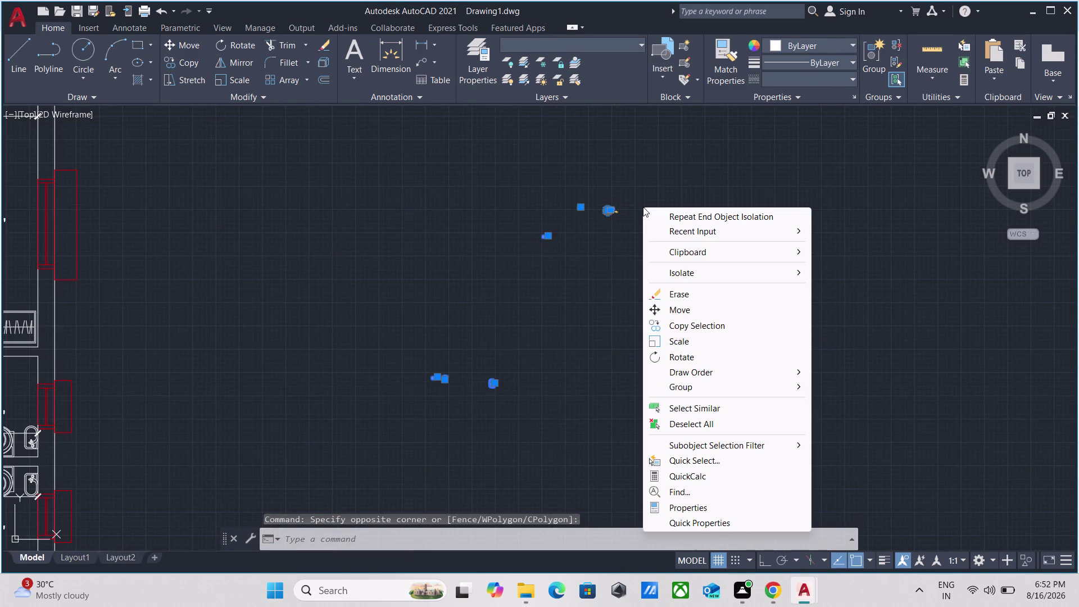
key(Escape)
drag(636, 245, 630, 245)
click(565, 160)
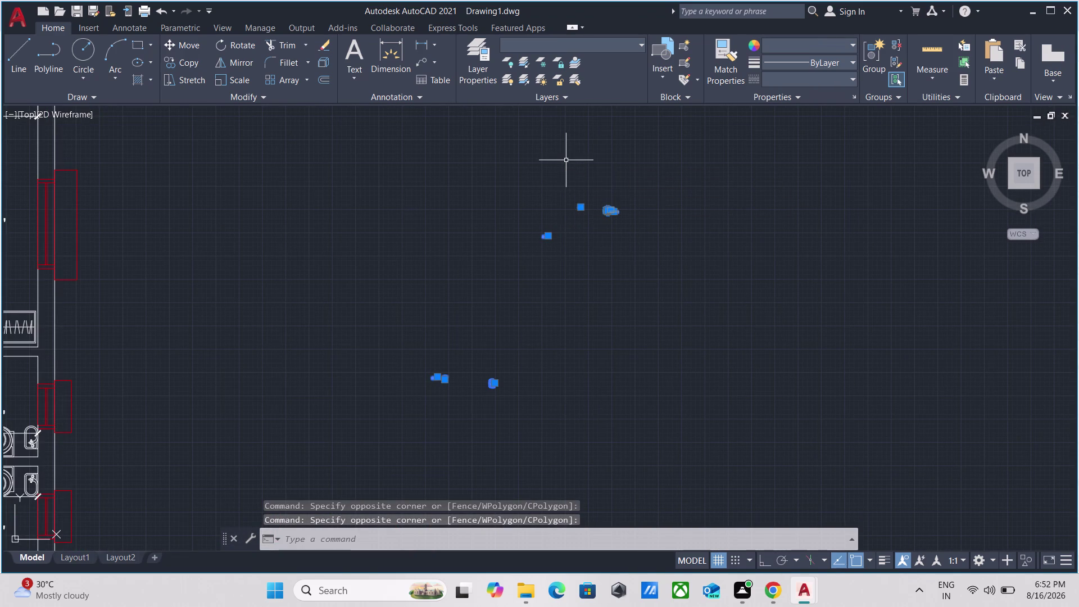
right_click(565, 160)
click(606, 242)
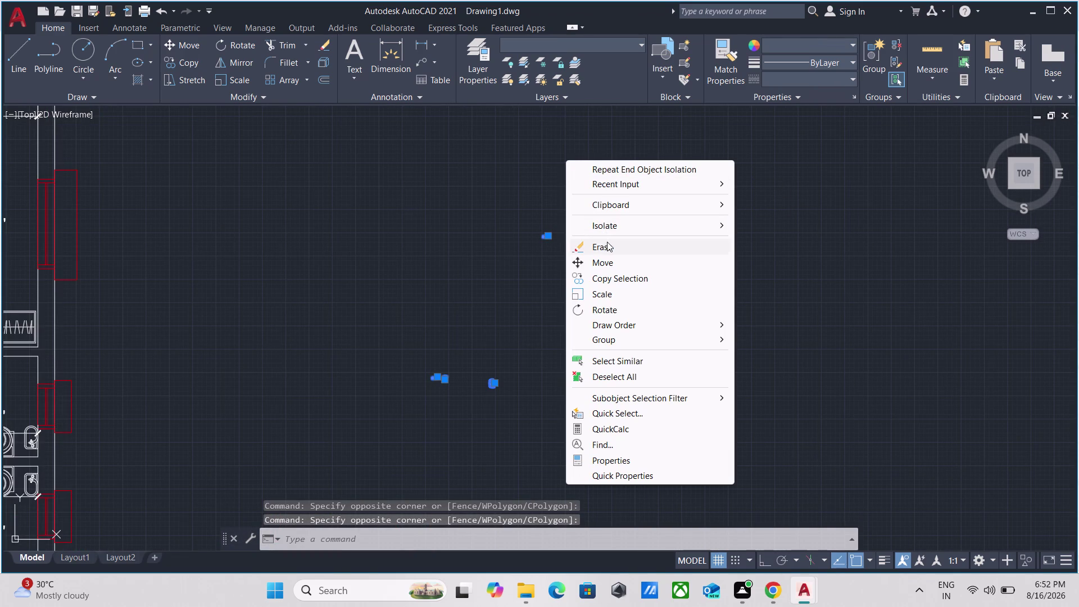
scroll(down, 3)
scroll(down, 3)
middle_drag(517, 240, 620, 300)
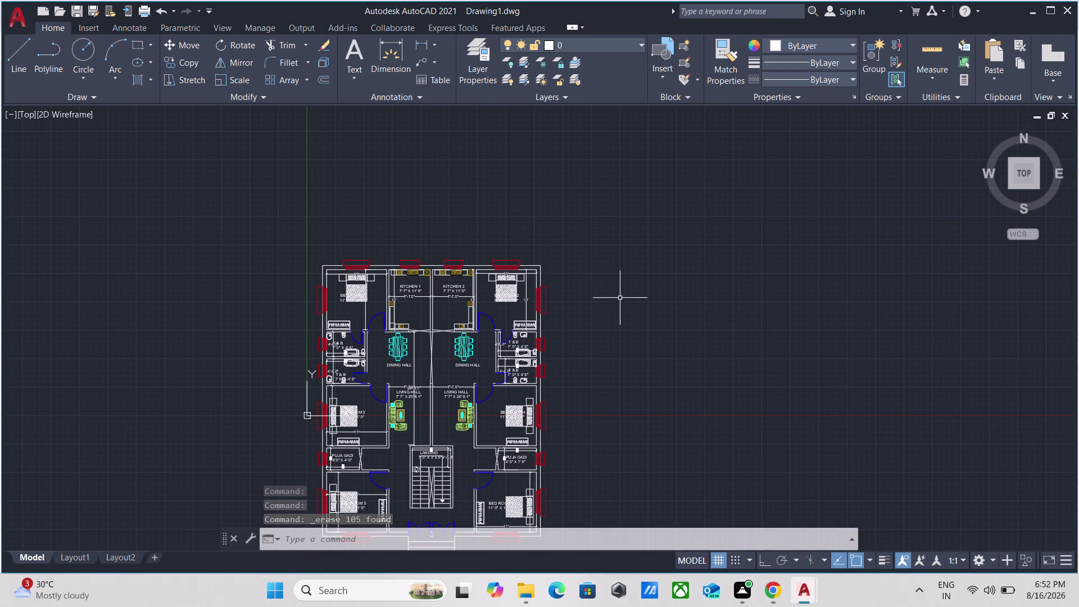
Repeat linear dimensioning and dimension the overall 39'-11.0" width across the top of the plan.
text(MU)
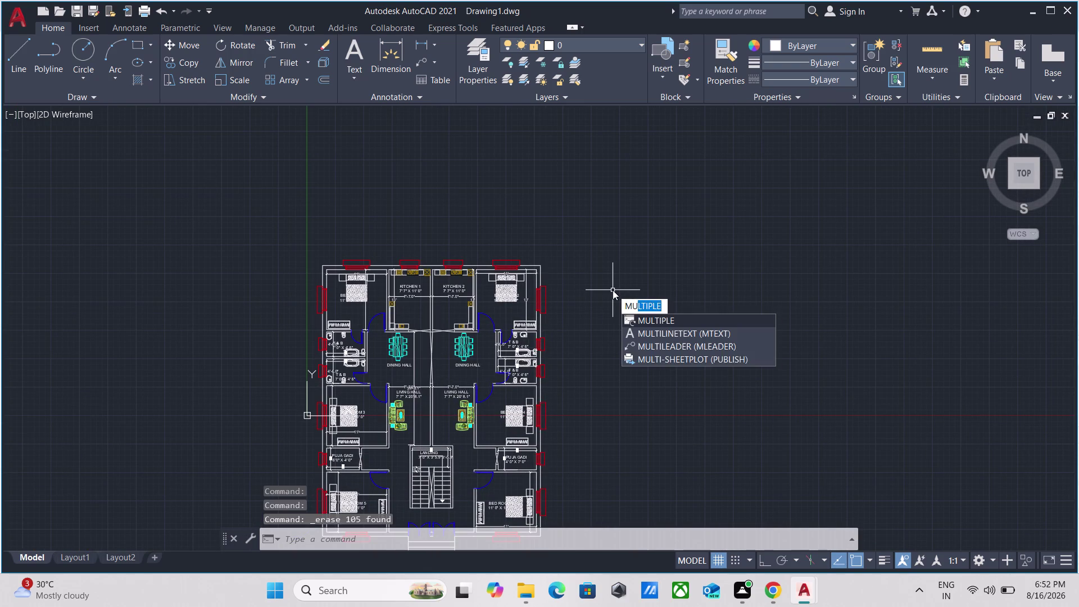
text(L)
key(Return)
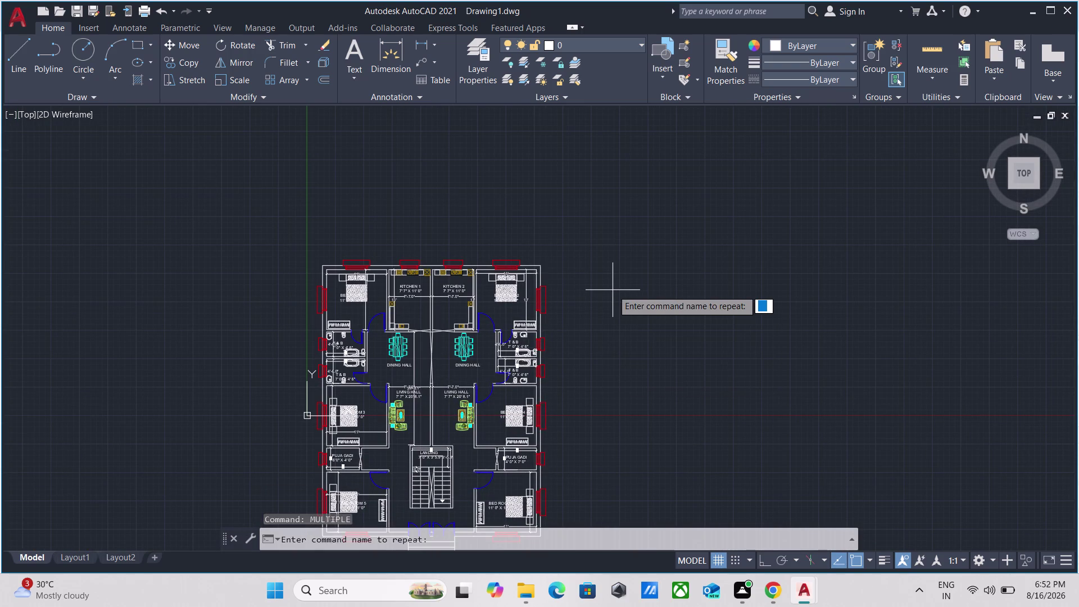
text(DLI)
key(Return)
scroll(up, 3)
scroll(up, 3)
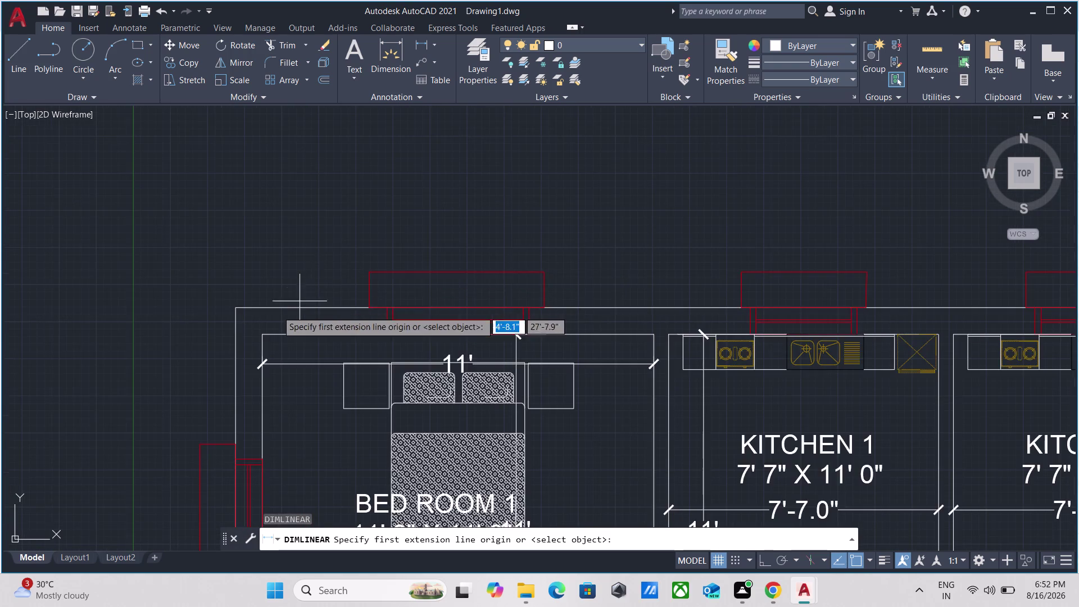
click(228, 294)
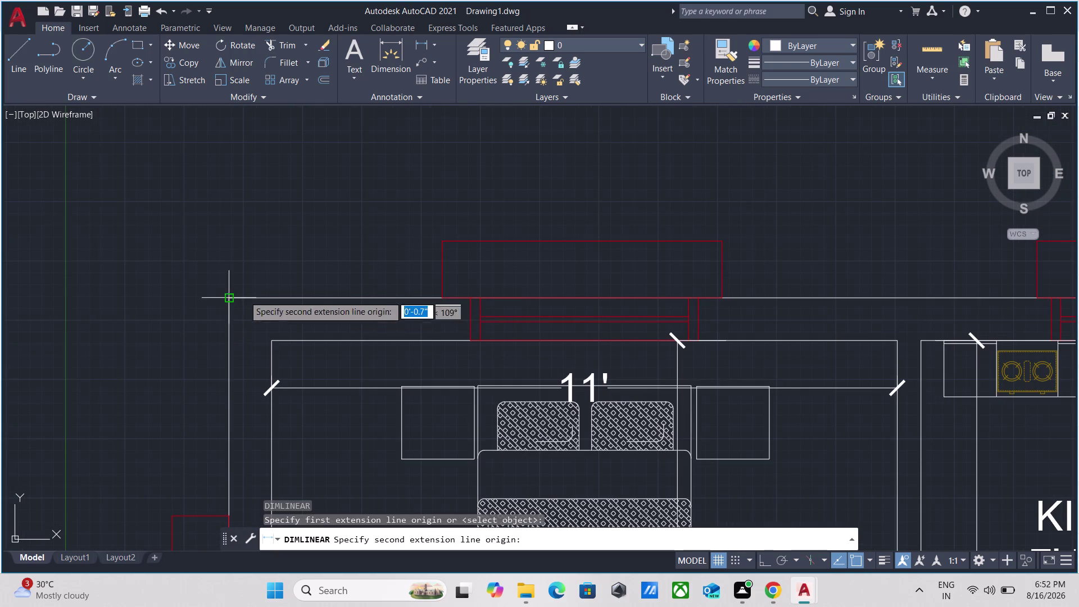
key(F8)
scroll(down, 3)
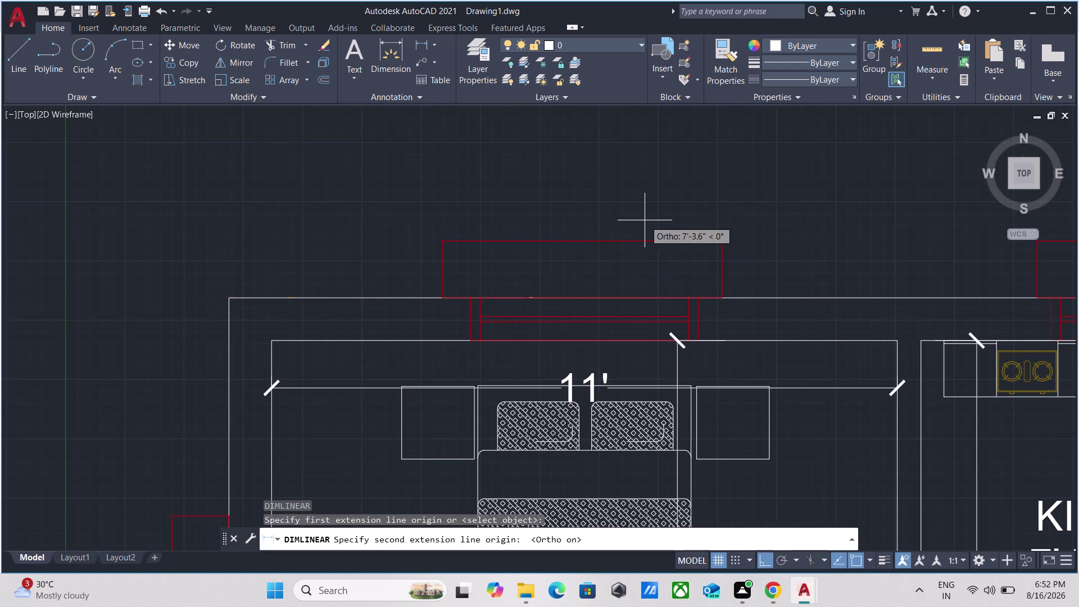
scroll(down, 3)
middle_drag(645, 219, 309, 187)
scroll(down, 3)
middle_drag(639, 188, 570, 189)
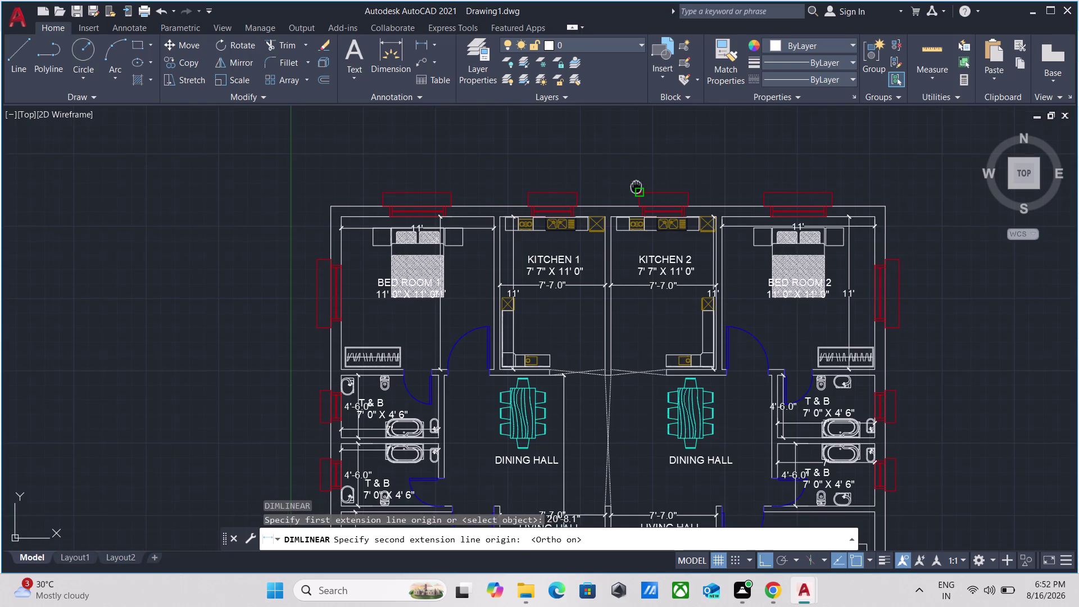
middle_drag(570, 189, 380, 182)
scroll(up, 3)
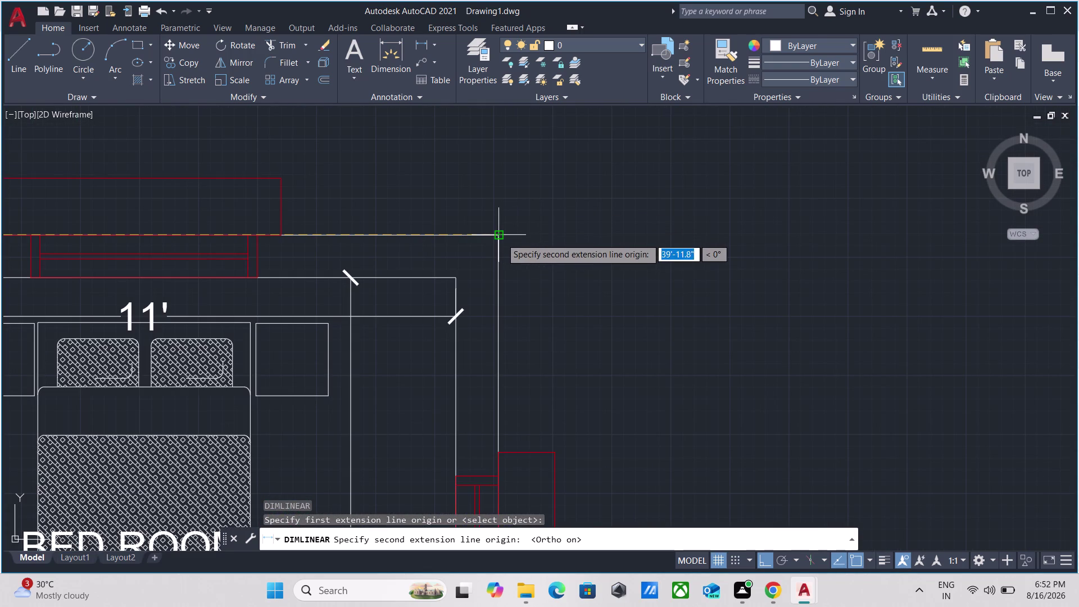
click(501, 238)
scroll(down, 3)
middle_drag(510, 197, 586, 228)
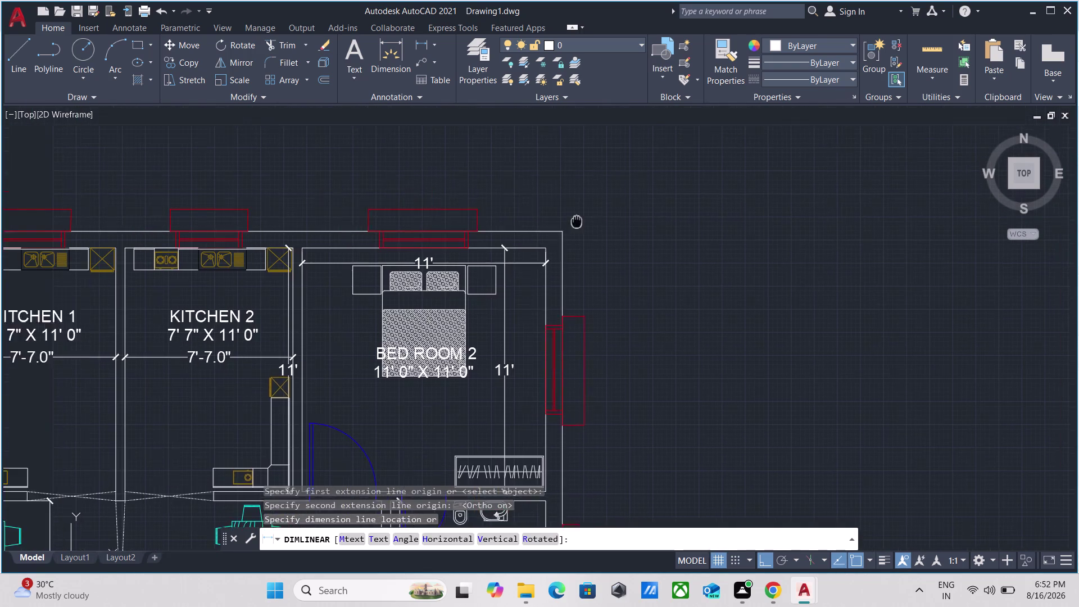
middle_drag(586, 228, 609, 241)
click(603, 175)
scroll(down, 3)
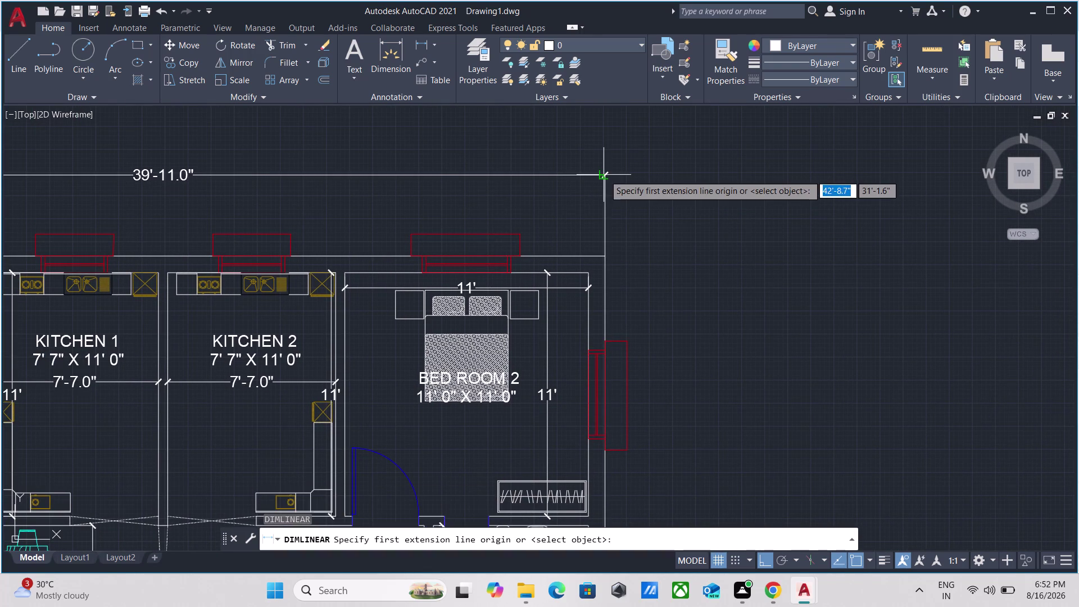
scroll(down, 3)
scroll(up, 3)
scroll(up, 3)
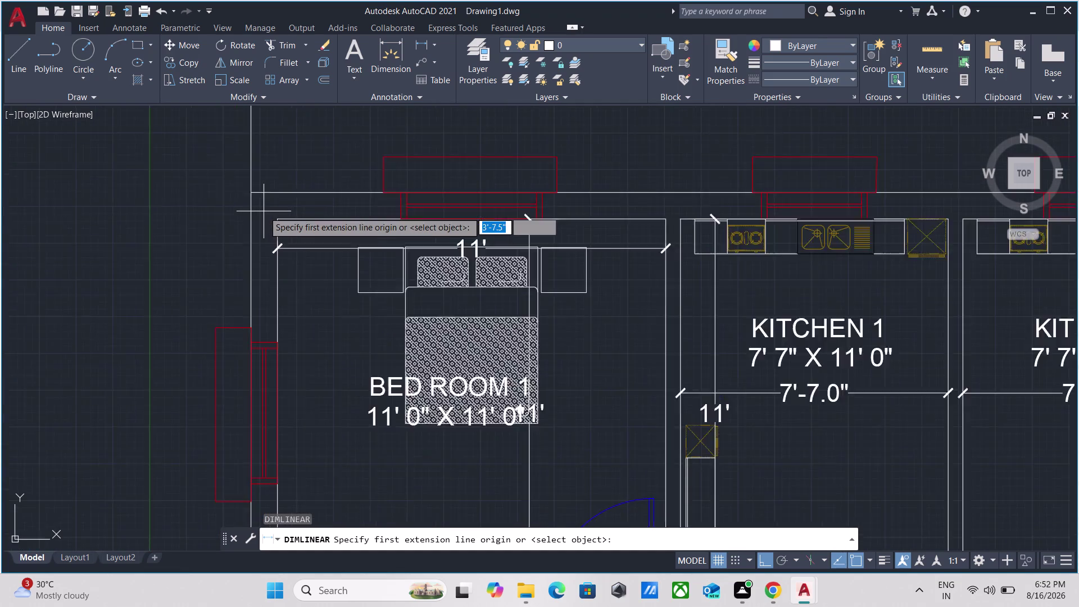
scroll(up, 3)
Dimension the overall 49'-7.0" height along the plan's left side, then end dimensioning.
click(243, 163)
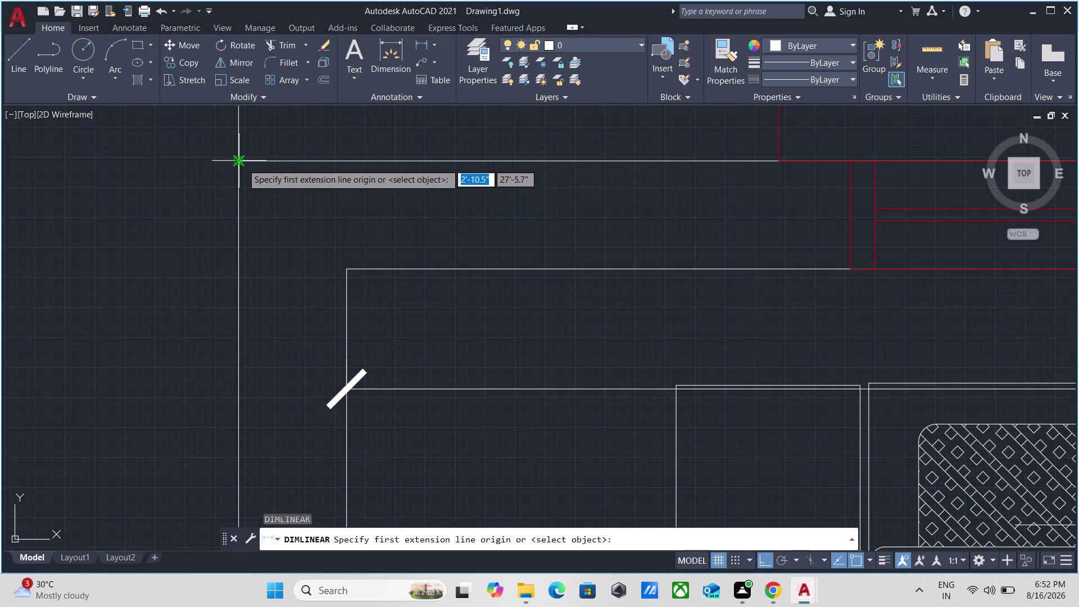
scroll(down, 3)
middle_drag(237, 302, 300, 0)
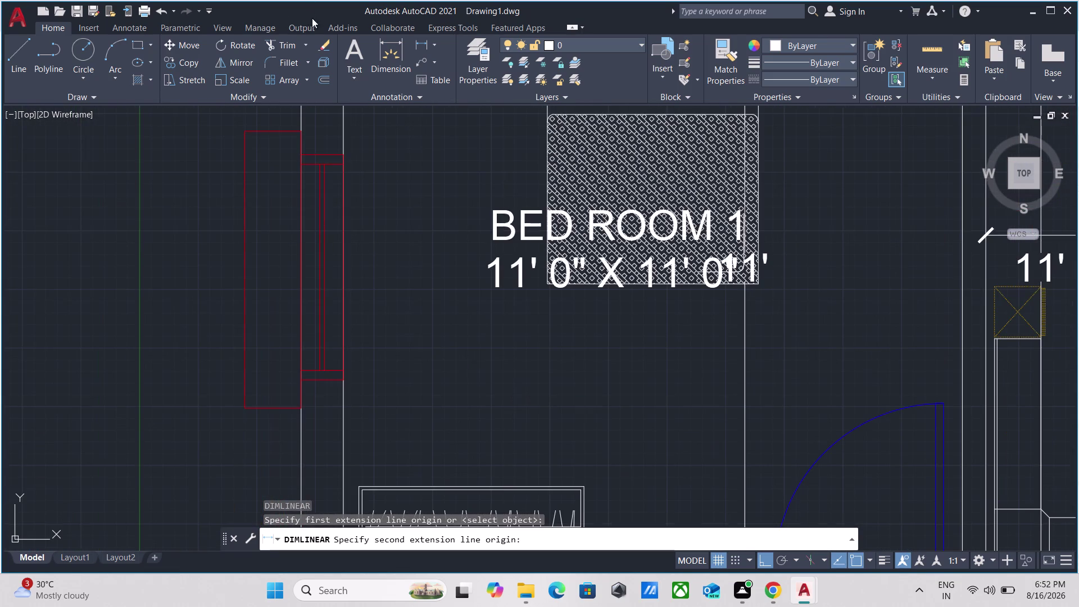
scroll(down, 3)
middle_drag(288, 341, 388, 0)
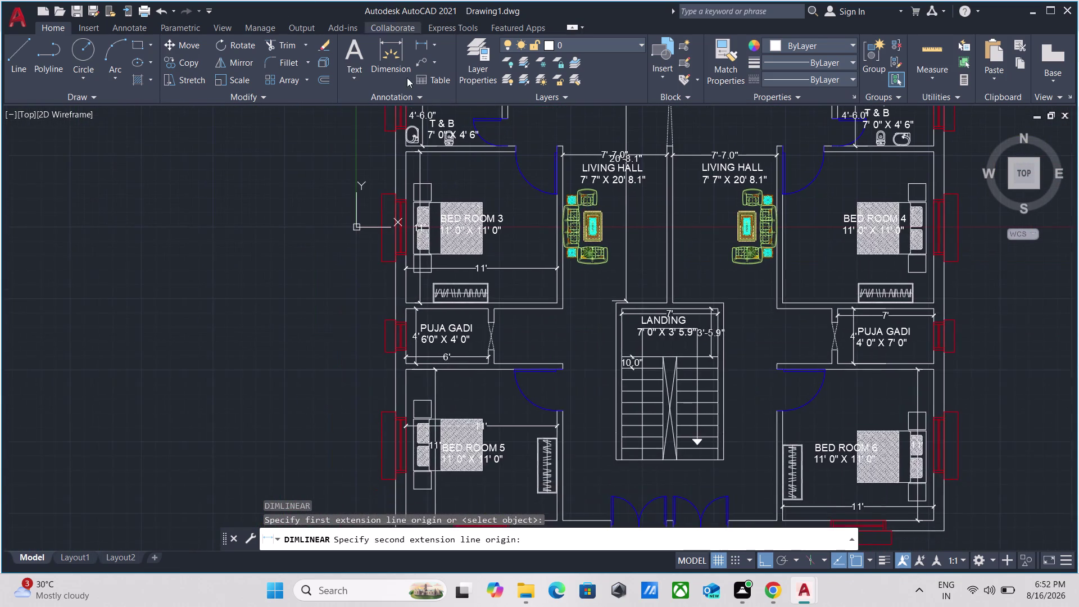
scroll(down, 3)
scroll(up, 3)
scroll(up, 3)
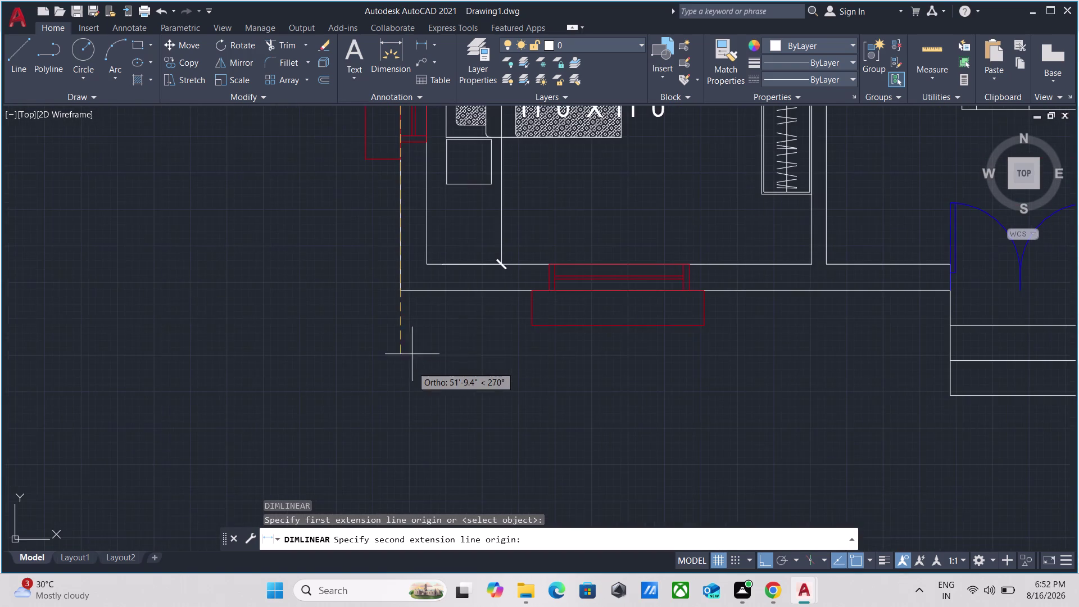
scroll(up, 3)
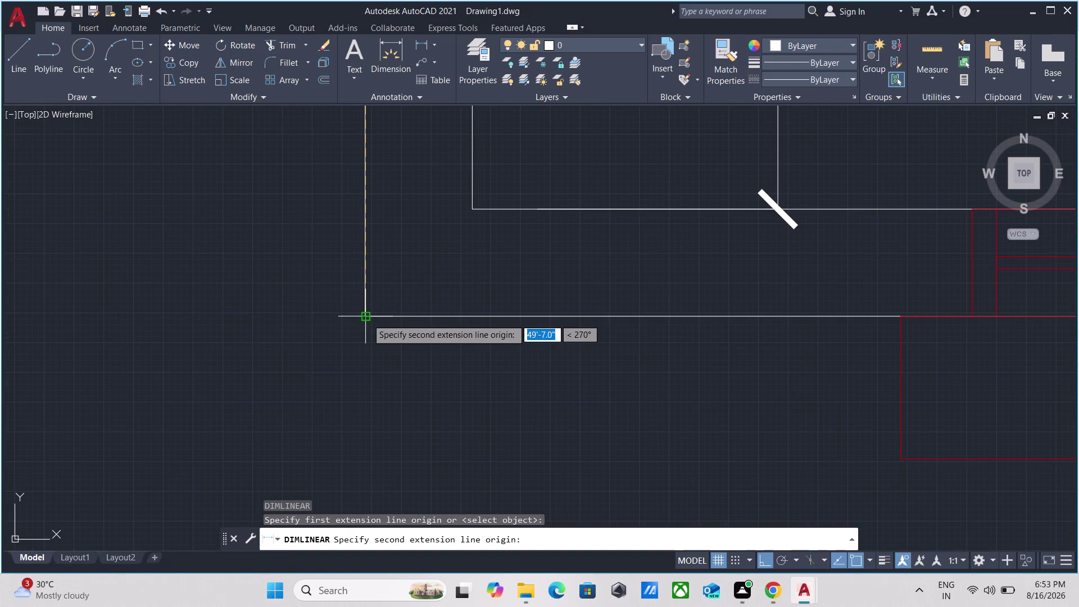
click(367, 318)
scroll(down, 3)
scroll(down, 3)
middle_drag(297, 283, 308, 290)
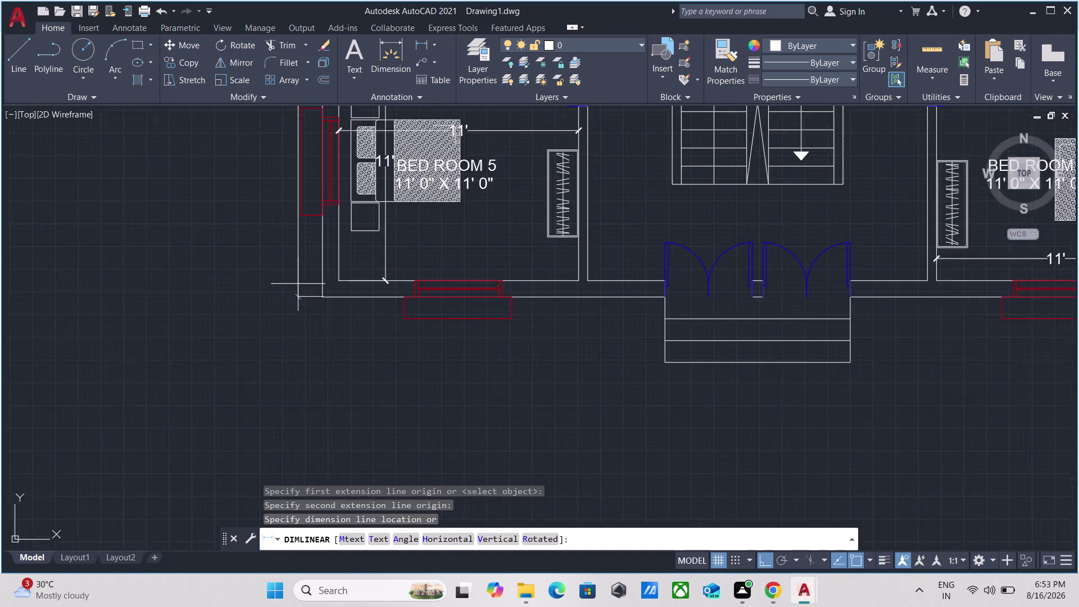
middle_drag(309, 290, 420, 382)
middle_drag(361, 305, 438, 478)
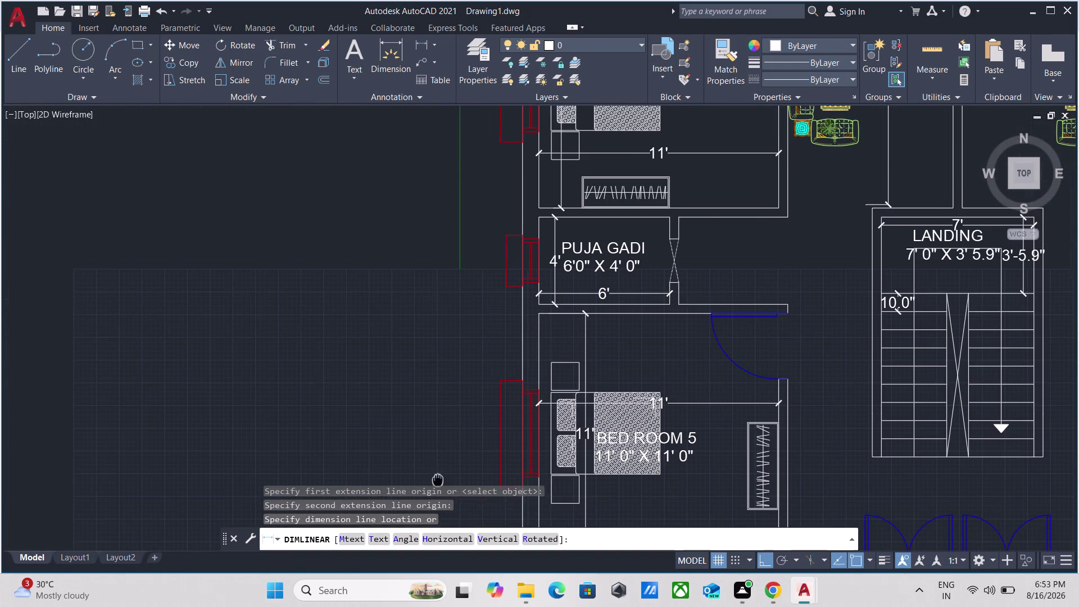
scroll(down, 3)
middle_drag(457, 304, 409, 379)
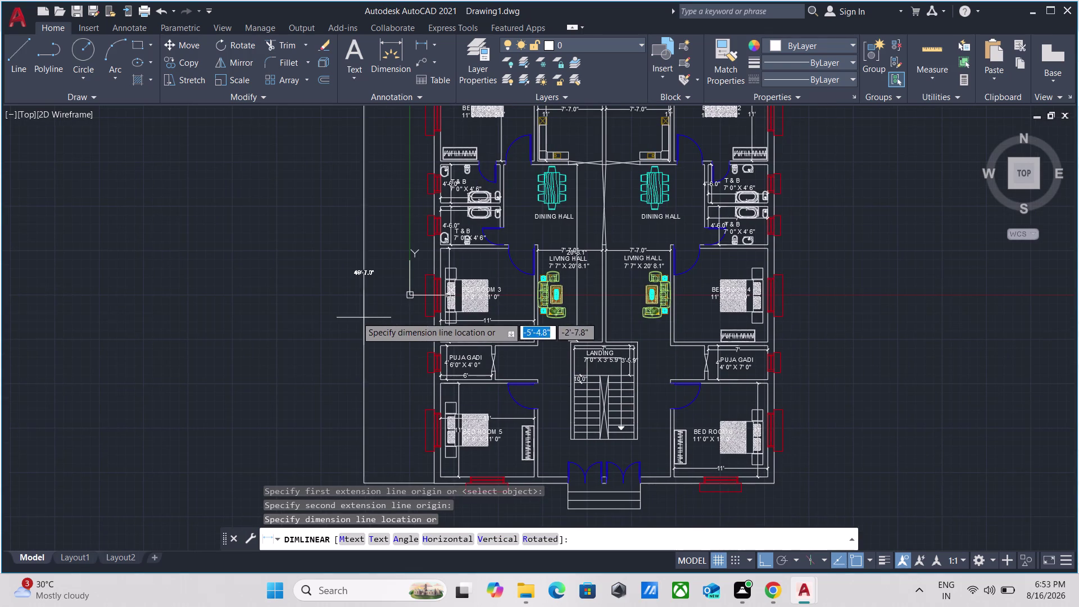
scroll(up, 3)
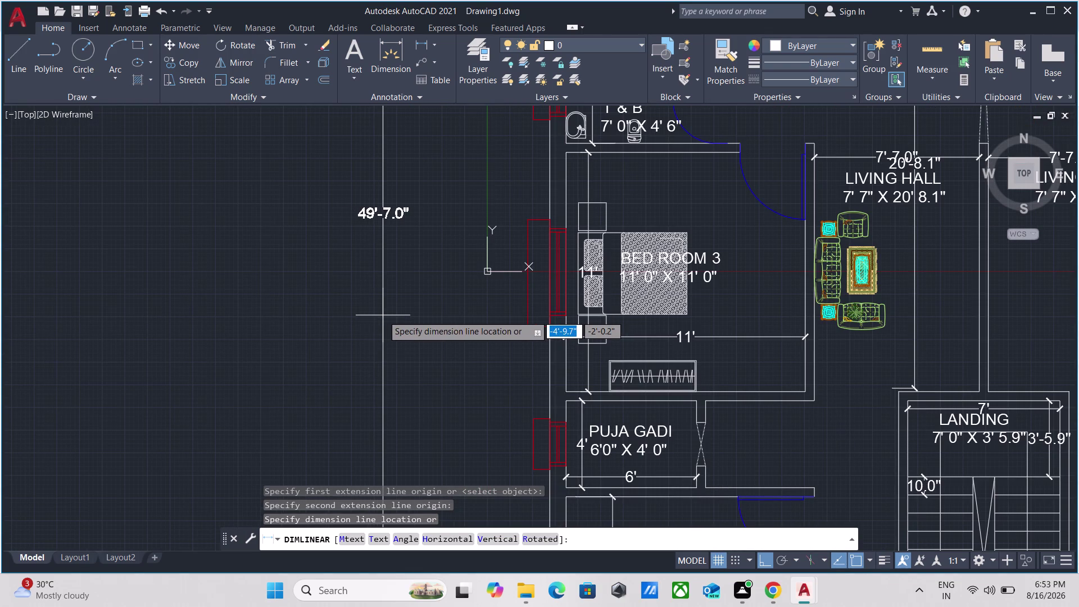
click(383, 315)
scroll(down, 3)
scroll(down, 3)
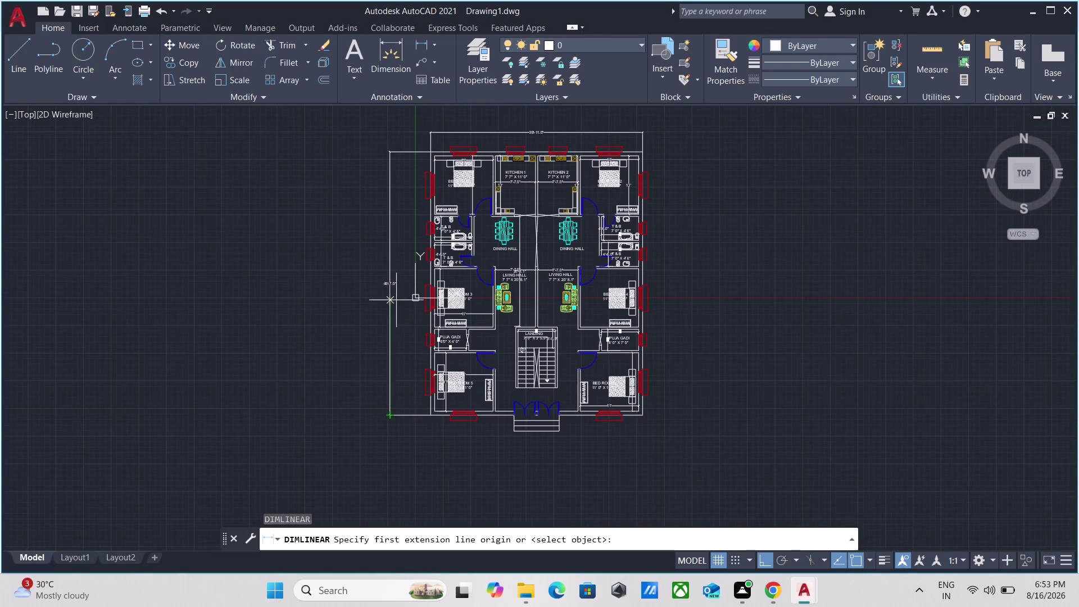
scroll(up, 3)
scroll(down, 3)
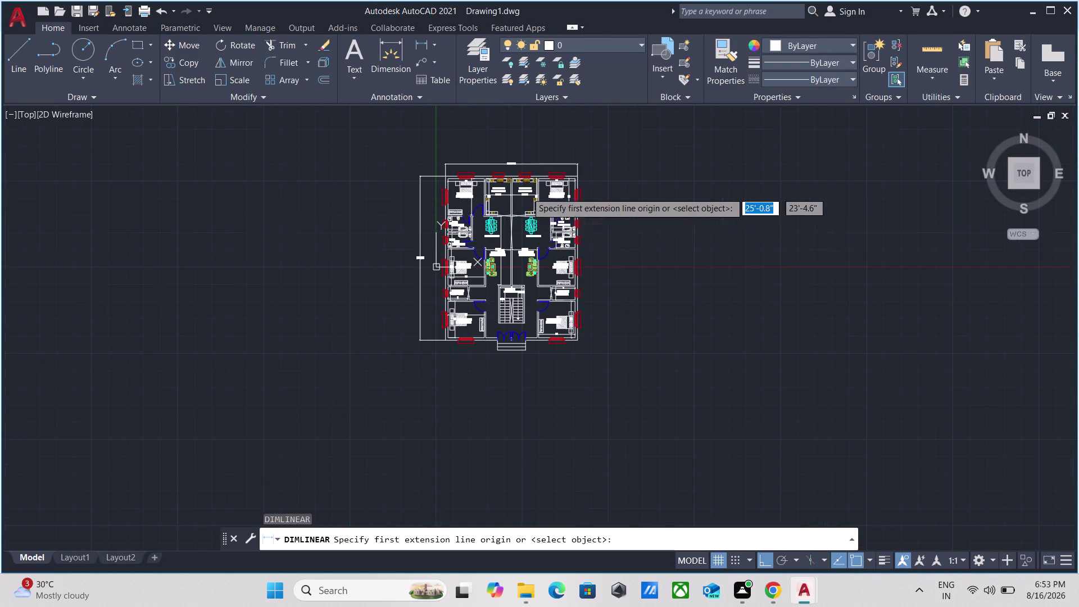
scroll(up, 3)
middle_drag(484, 365, 475, 411)
key(Escape)
middle_click(436, 351)
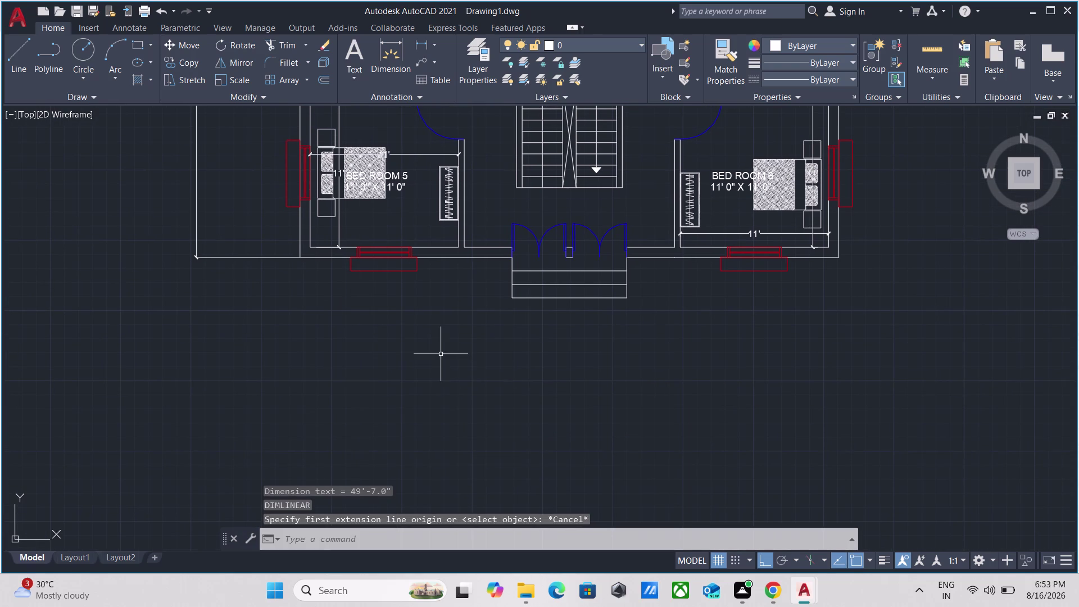
Write single-line text 'GROUND FLOOR' below the plan with zero rotation.
text(DT)
key(Return)
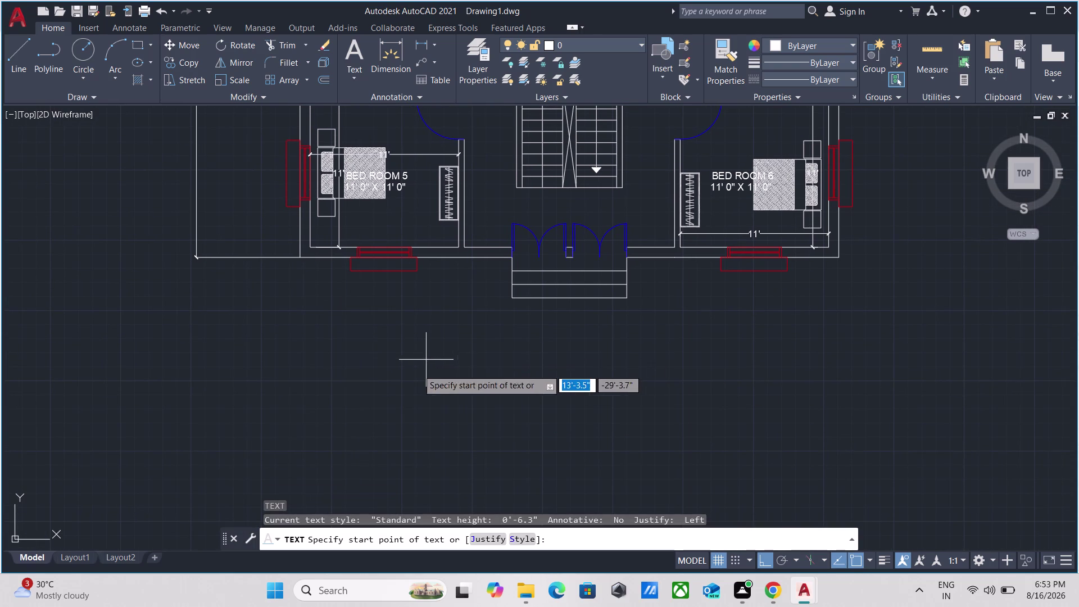
click(395, 469)
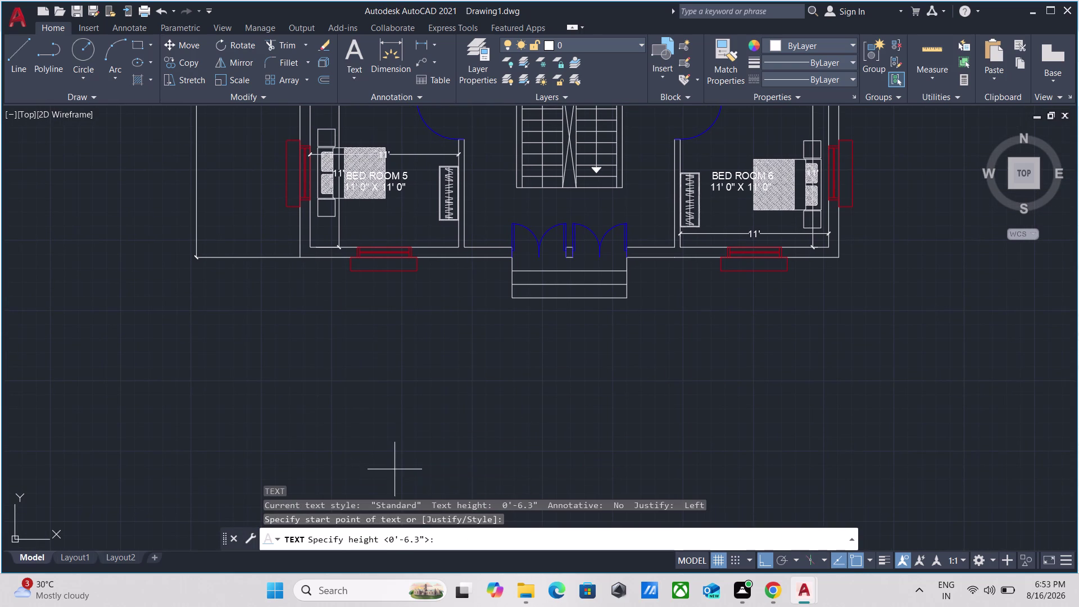
click(388, 439)
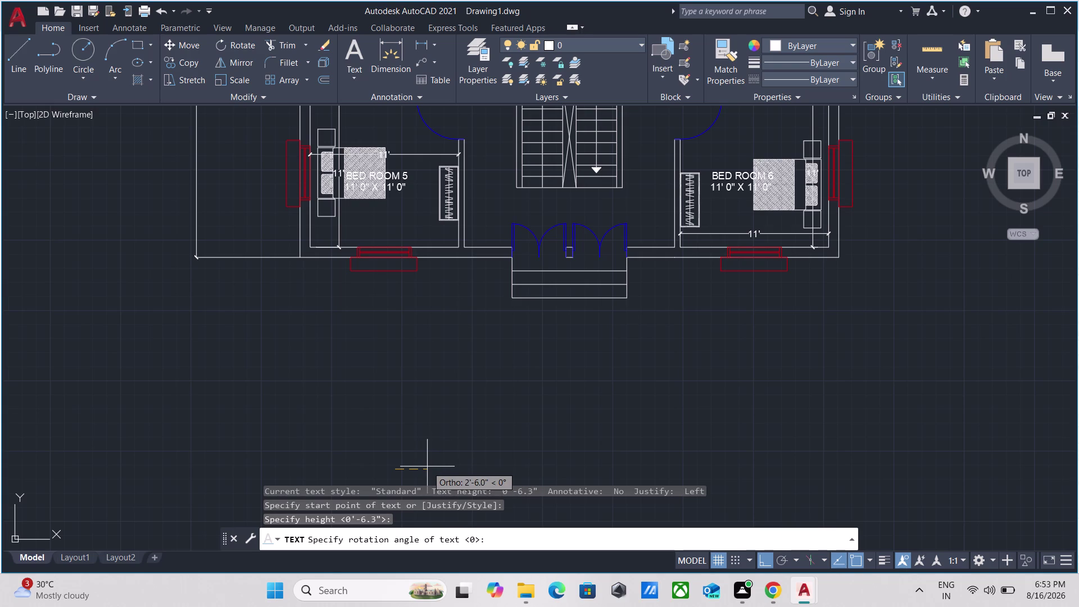
click(427, 467)
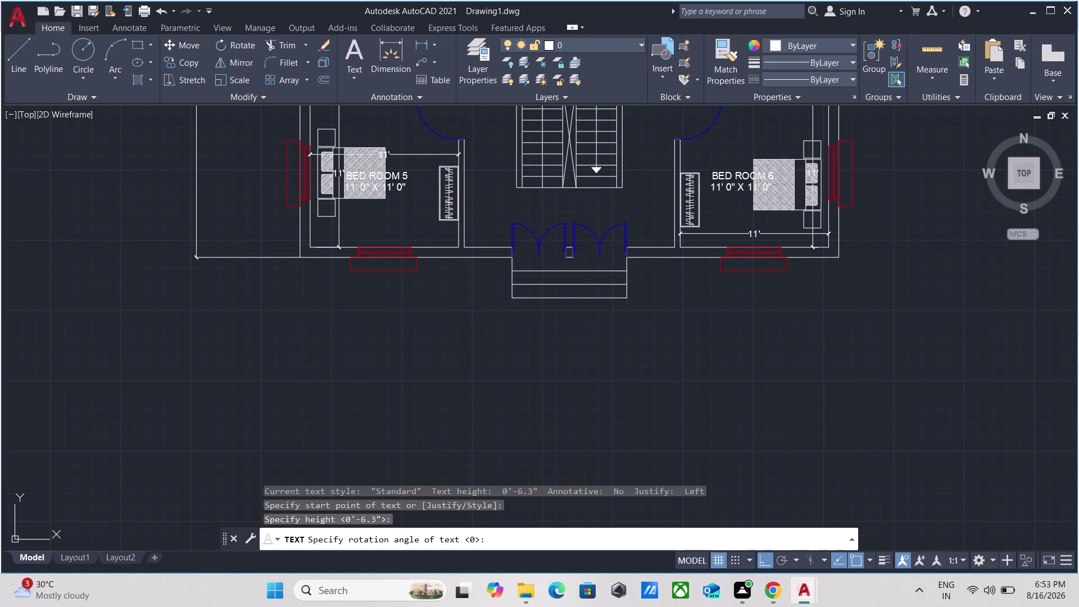
scroll(down, 3)
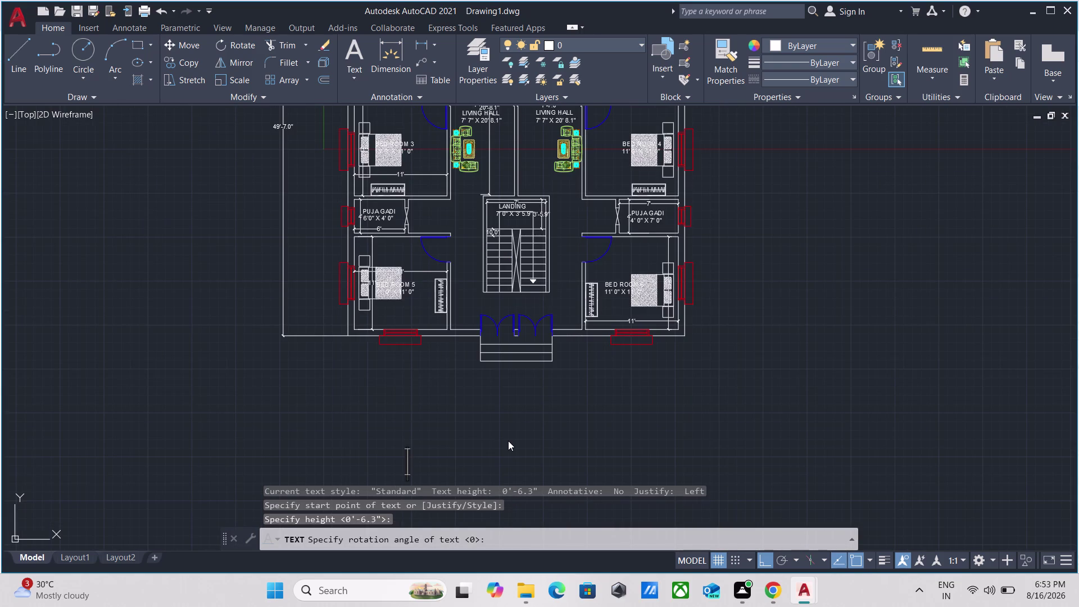
scroll(down, 3)
text(GR)
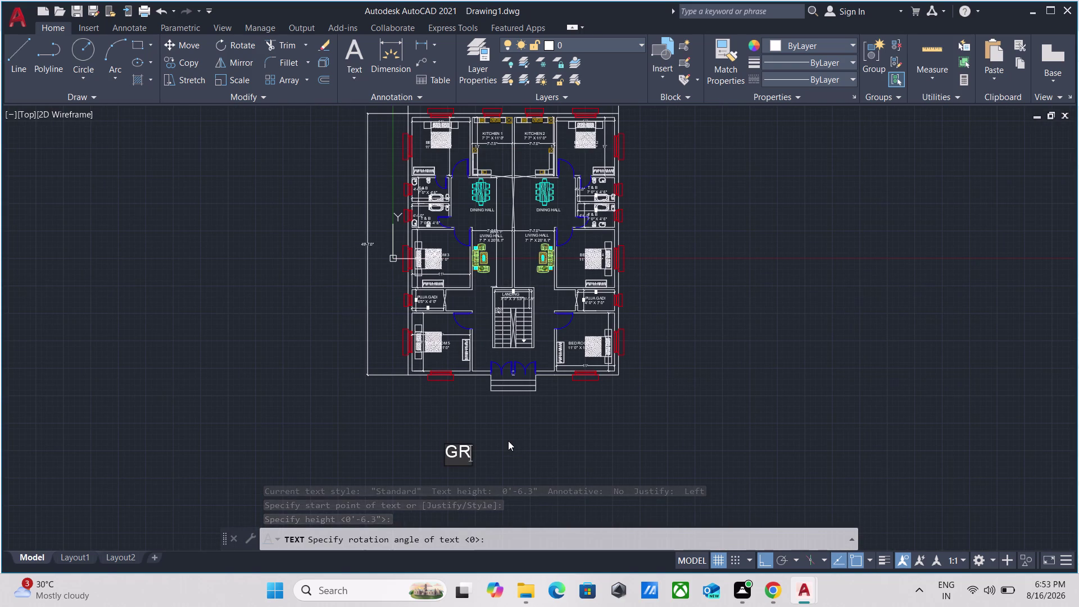
text(O)
text(UN)
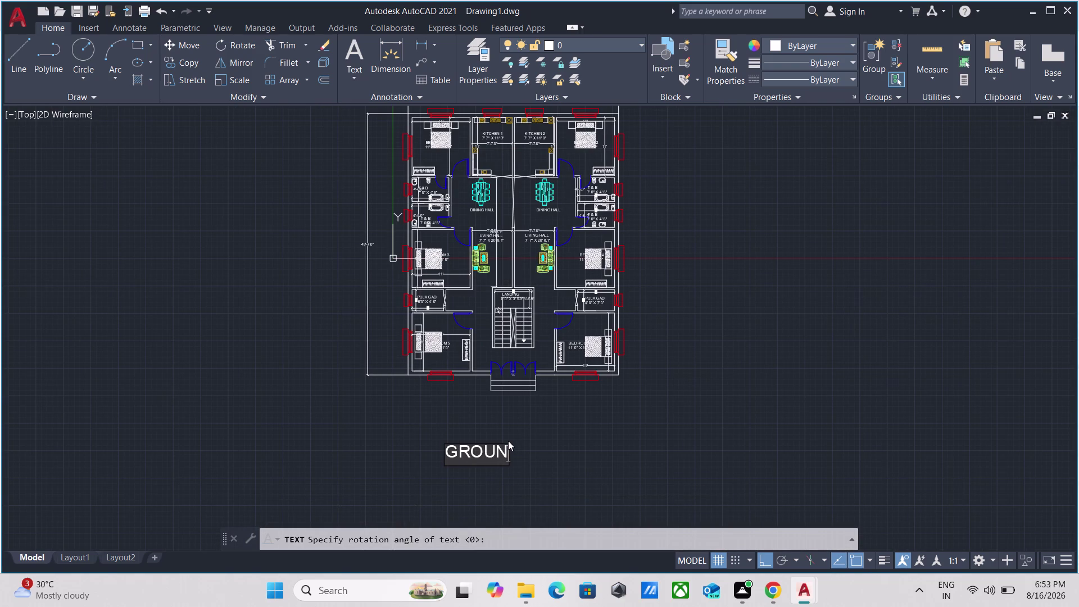
text(D)
key(space)
text(FLOO)
key(r)
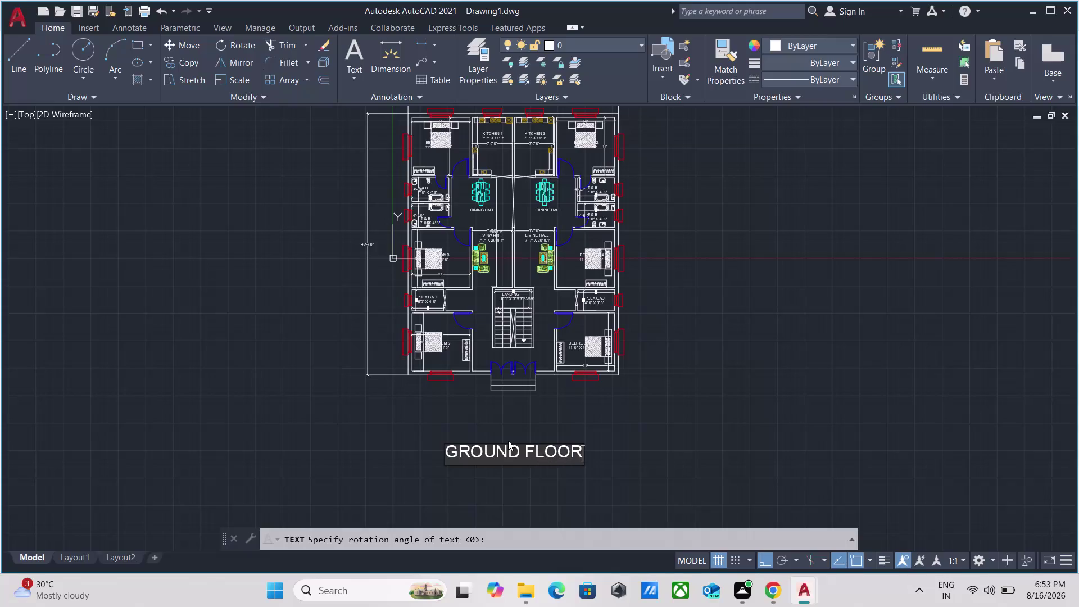
key(Return)
key(Return)
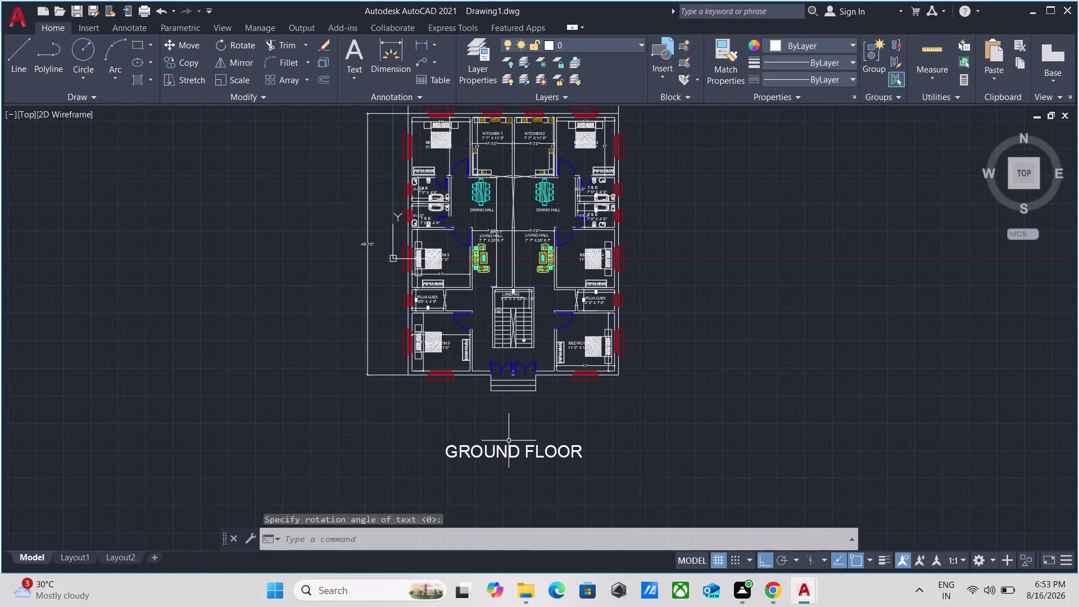
Select the GROUND FLOOR title and start moving it.
scroll(up, 3)
drag(566, 502, 555, 495)
click(486, 437)
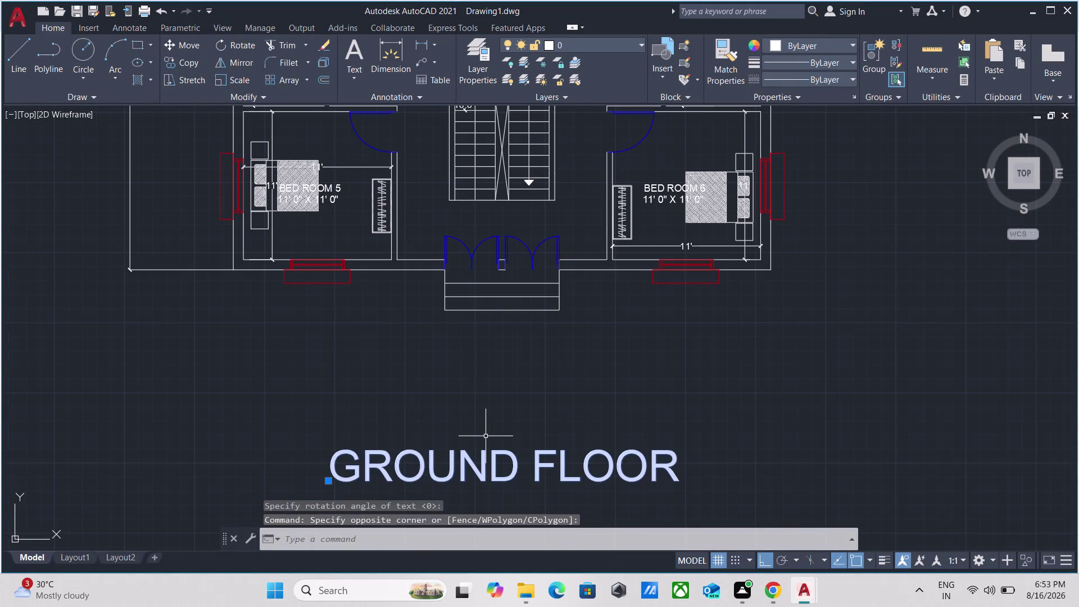
key(m)
key(Return)
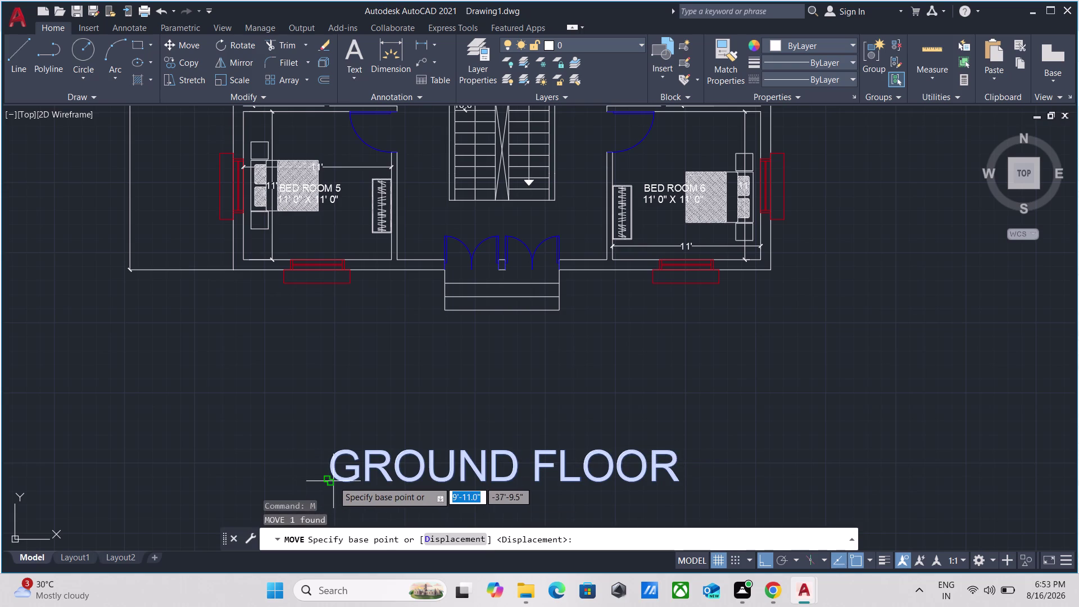
Move the GROUND FLOOR title up to sit just under the plan.
click(333, 481)
click(371, 364)
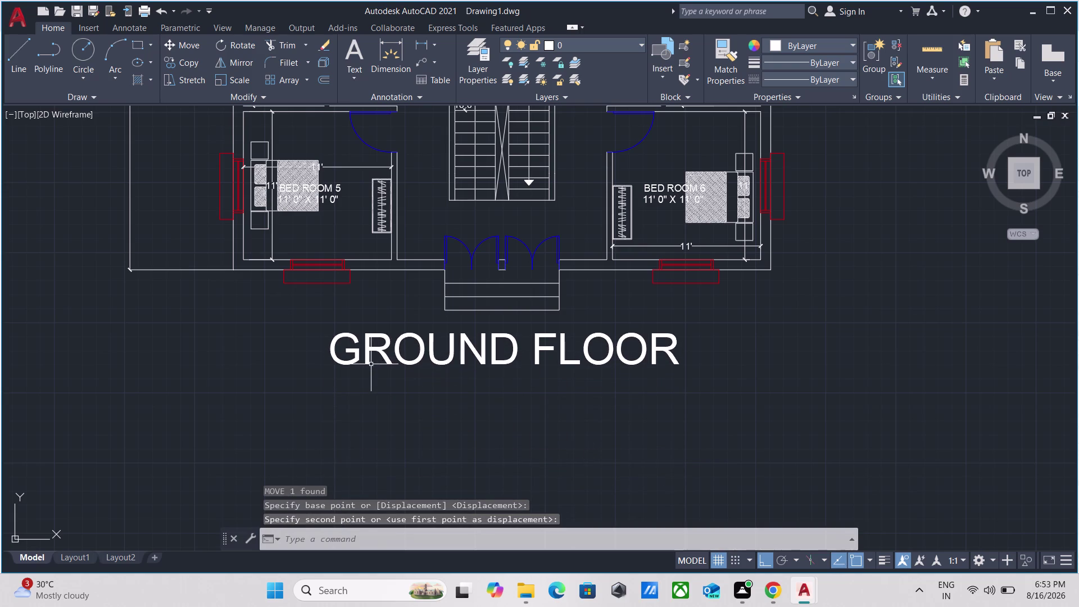
scroll(down, 3)
scroll(down, 3)
scroll(up, 3)
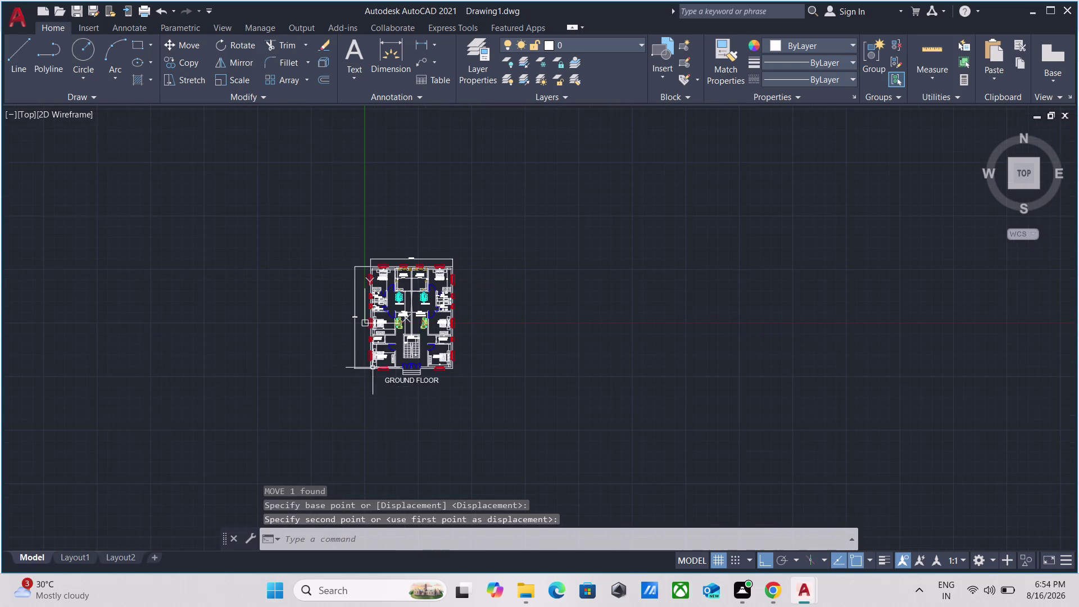
scroll(up, 3)
scroll(up, 3)
scroll(down, 3)
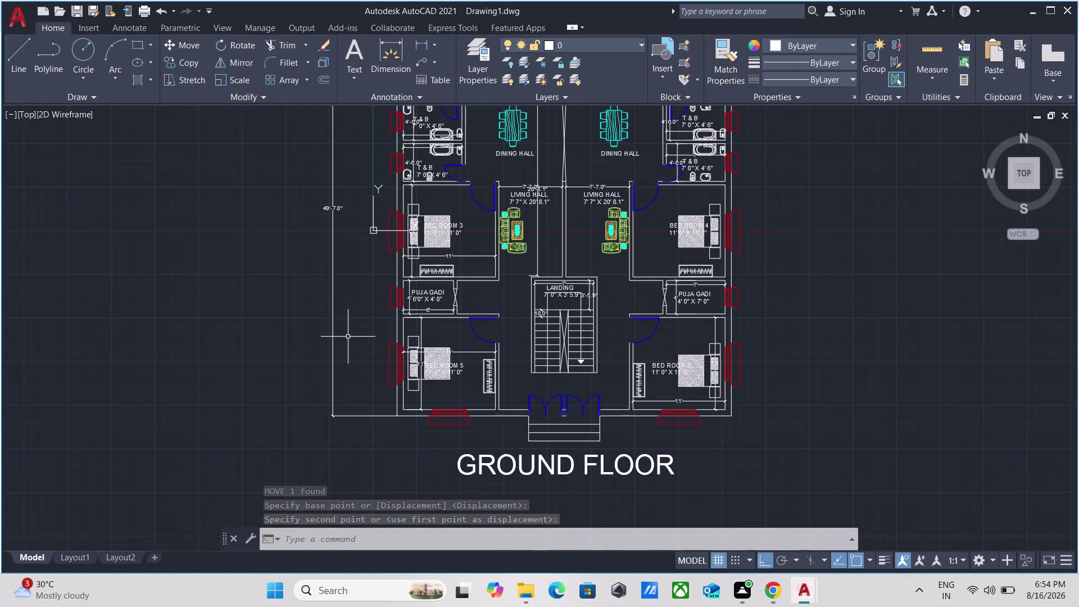
scroll(up, 3)
scroll(up, 3)
drag(483, 426, 467, 413)
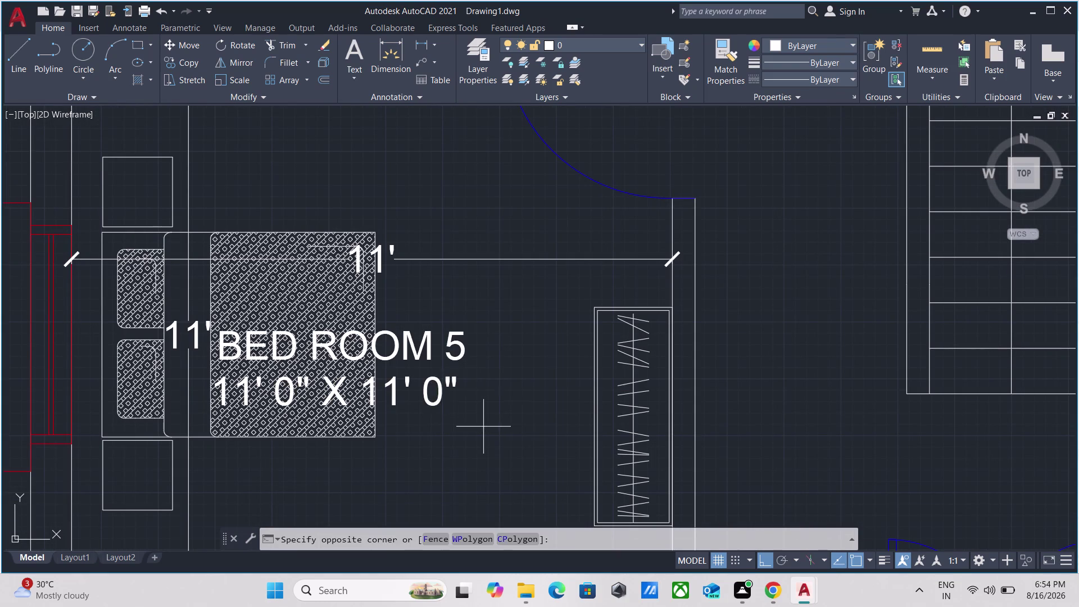
Move the BED ROOM 5 label higher in its room, with Ortho off.
click(421, 306)
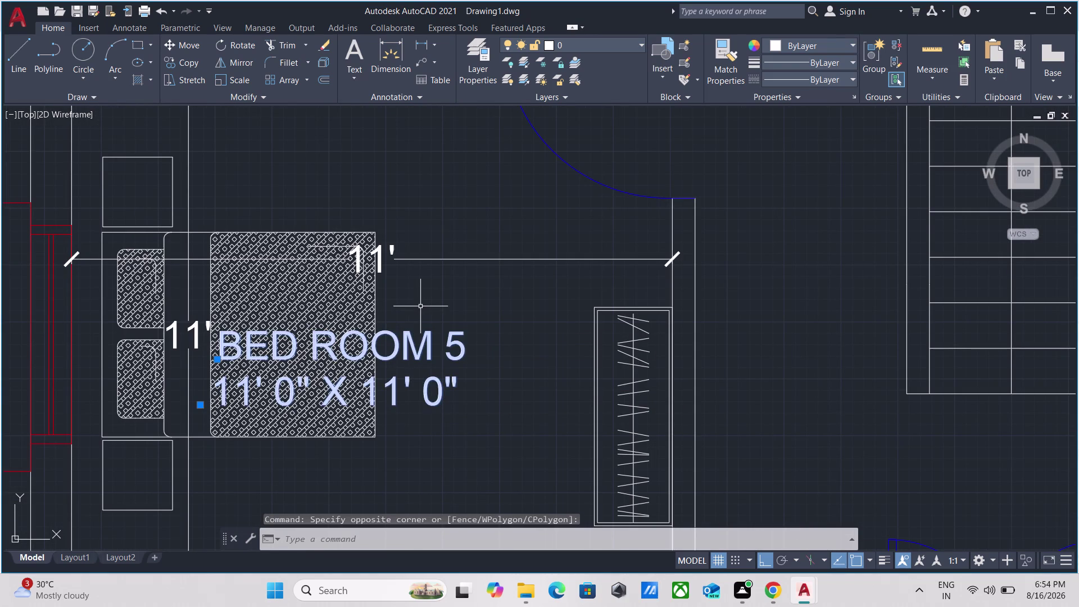
key(m)
key(Return)
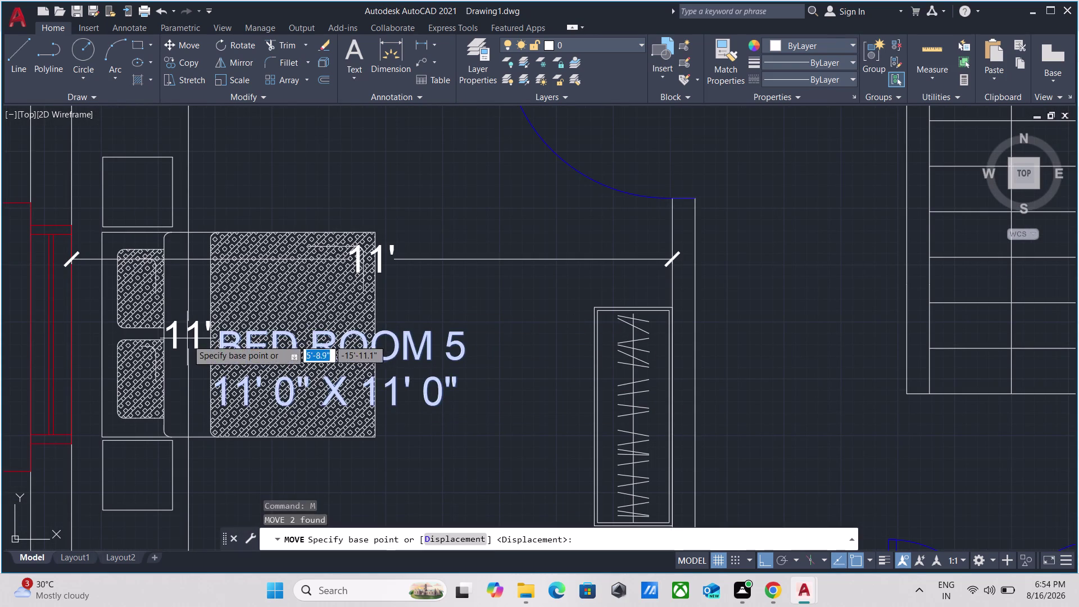
click(253, 349)
scroll(down, 3)
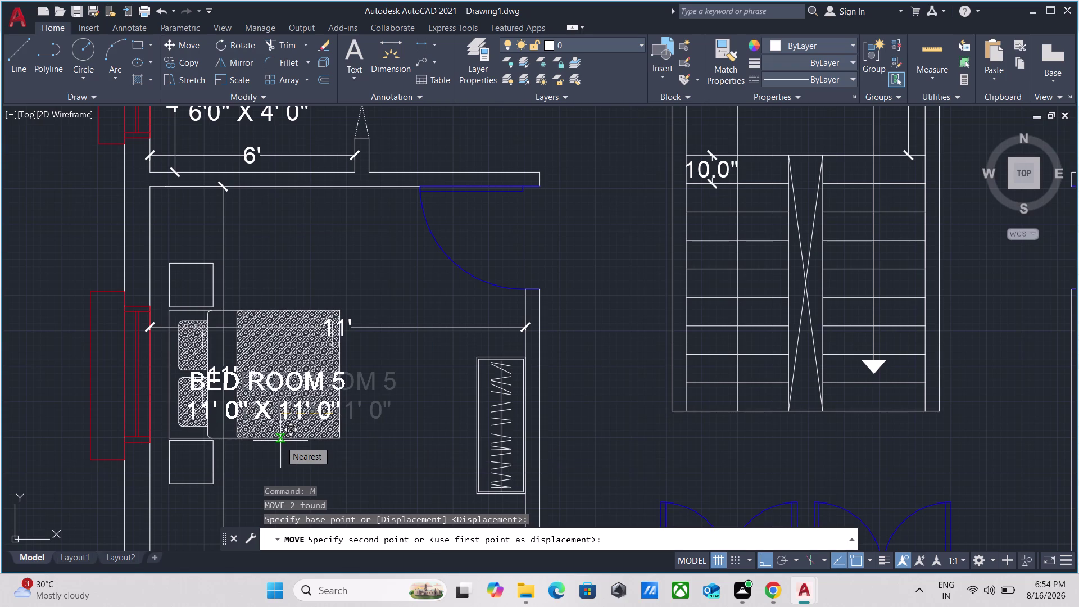
key(F8)
scroll(down, 3)
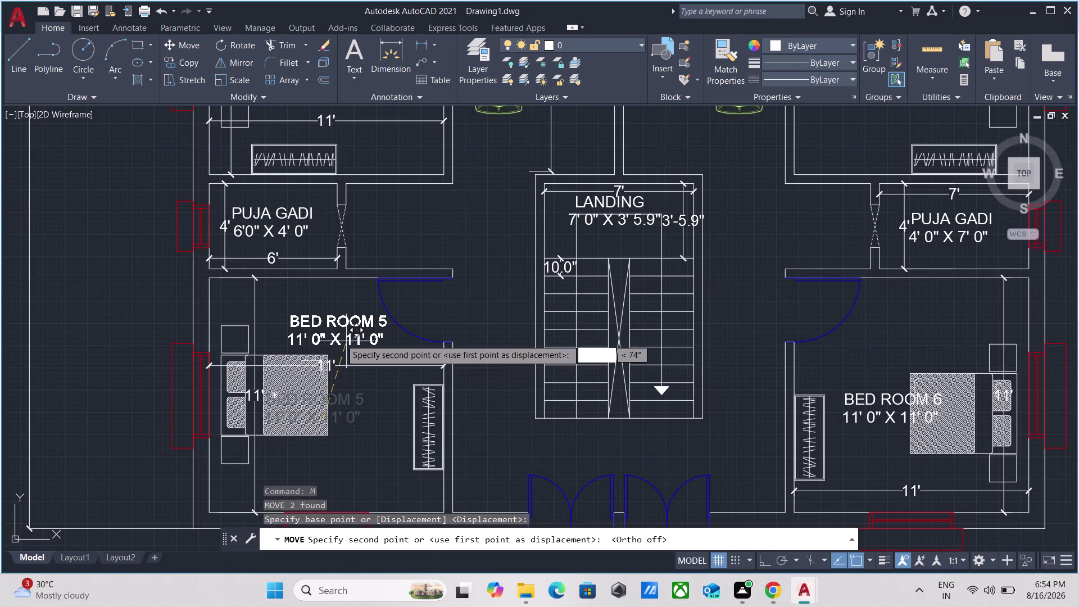
click(324, 335)
Pan and zoom to bring the whole plan and its title into view.
scroll(down, 3)
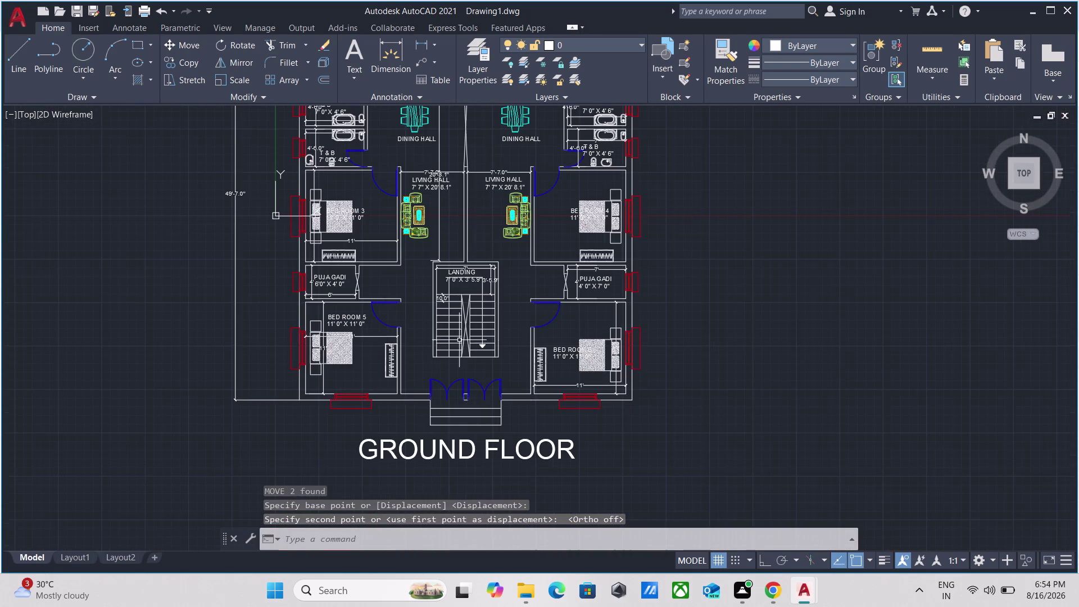
scroll(up, 3)
scroll(down, 3)
middle_drag(503, 313, 532, 326)
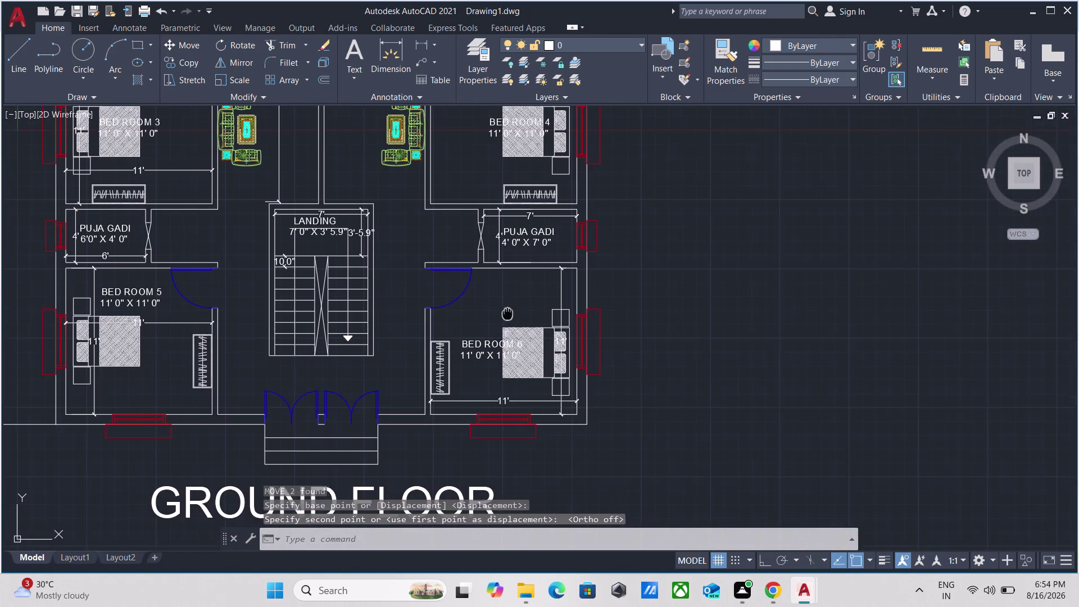
middle_drag(531, 326, 537, 330)
scroll(up, 3)
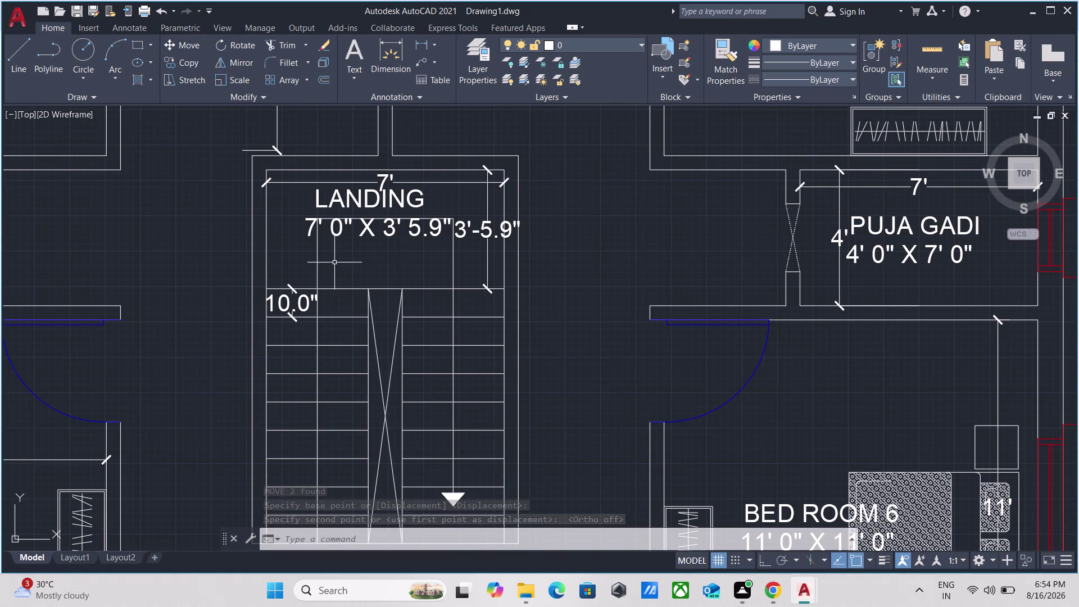
scroll(down, 3)
scroll(down, 3)
middle_drag(383, 278, 539, 362)
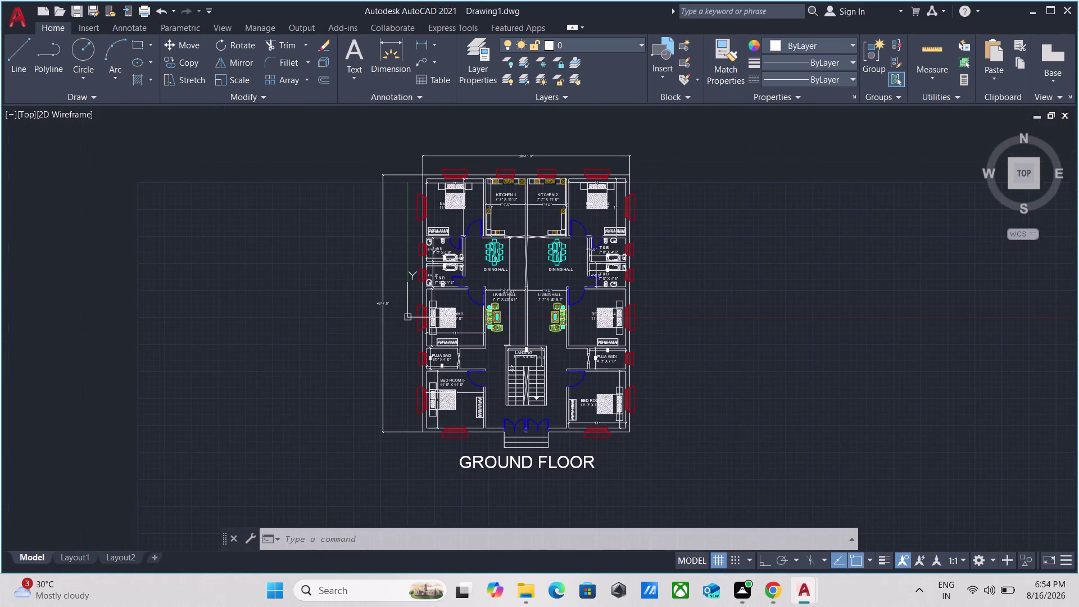
middle_drag(539, 362, 537, 361)
scroll(up, 3)
middle_drag(530, 358, 519, 361)
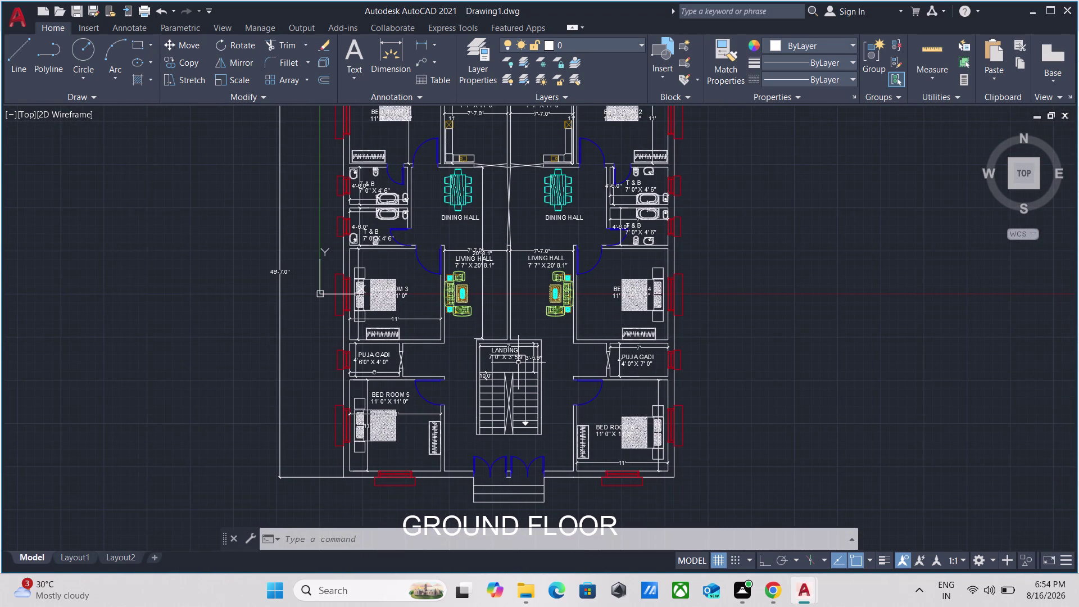
click(436, 540)
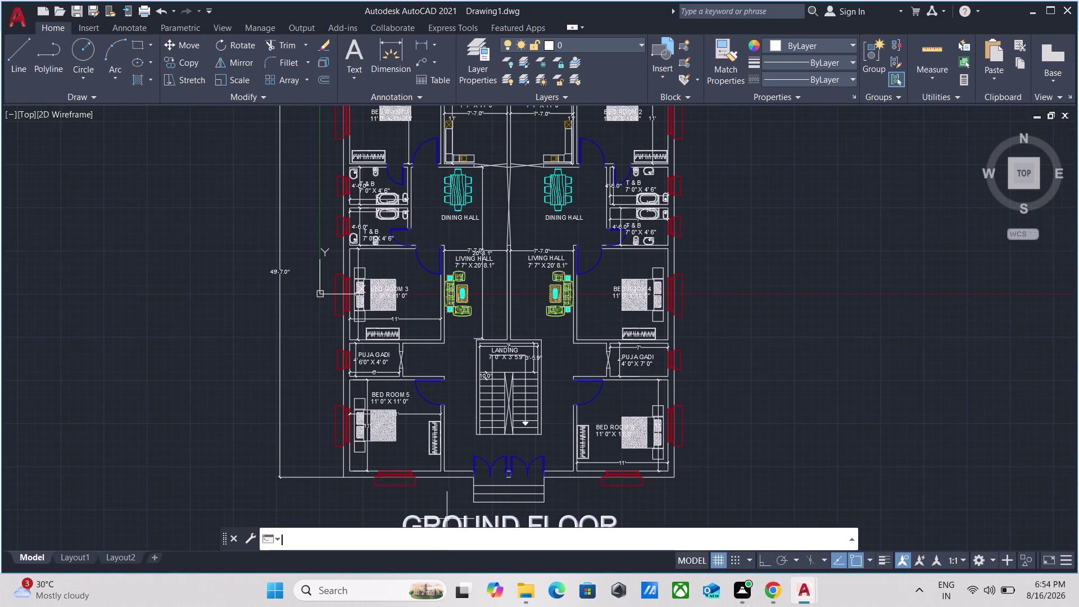
Run the LOGFILENAME query to display the drawing's log file location.
key(l)
text(OG)
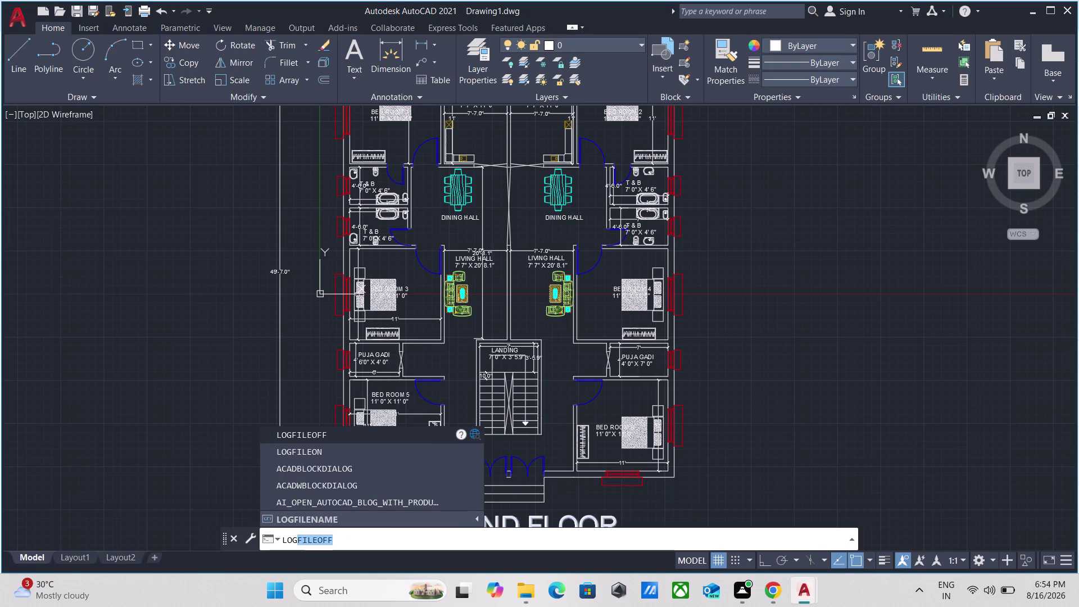
text(FIL)
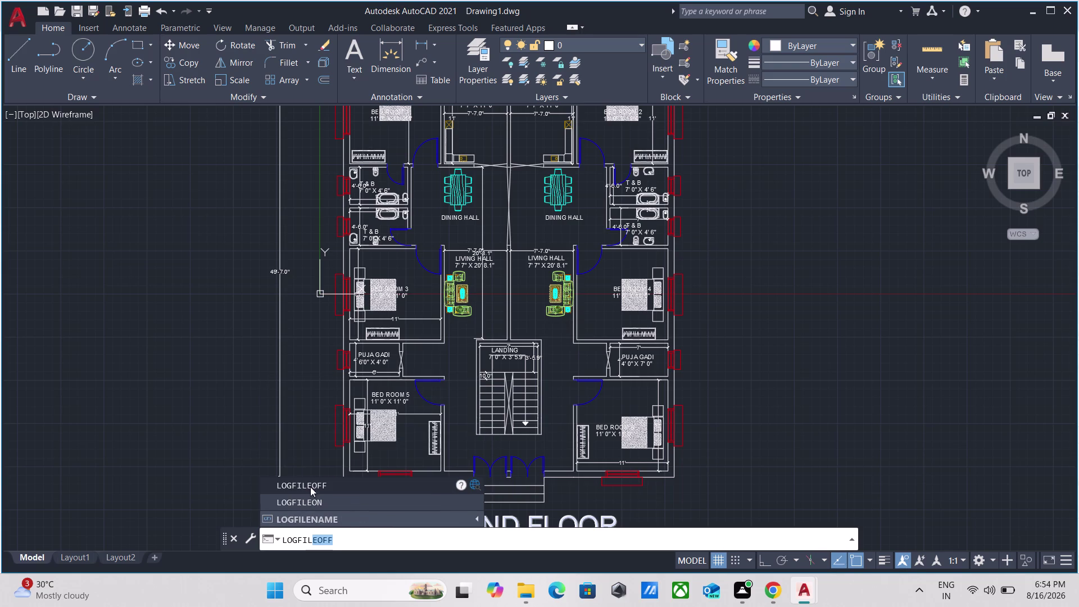
click(309, 526)
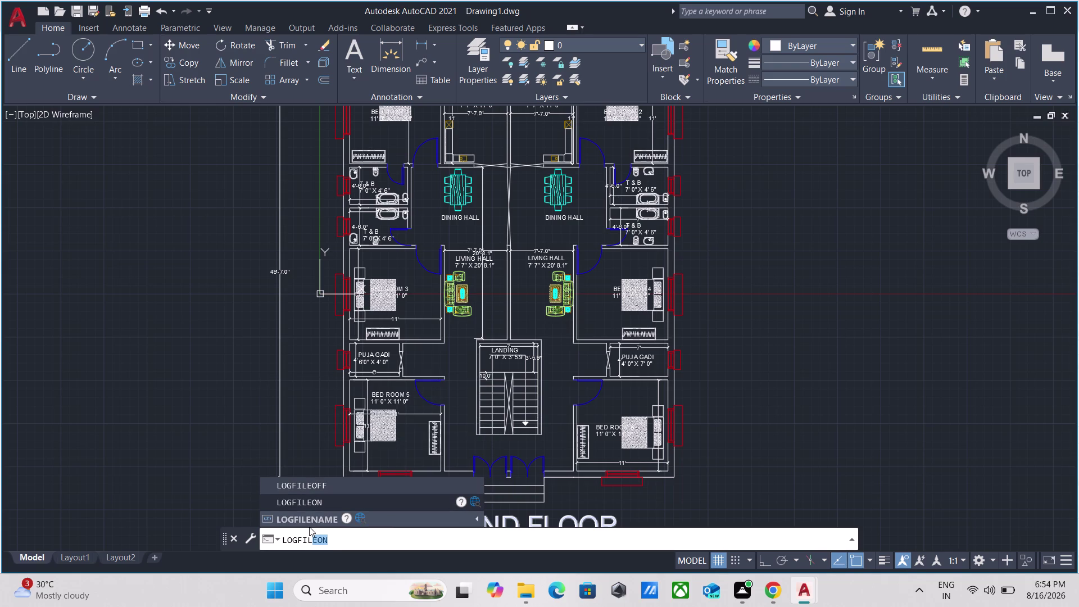
click(284, 514)
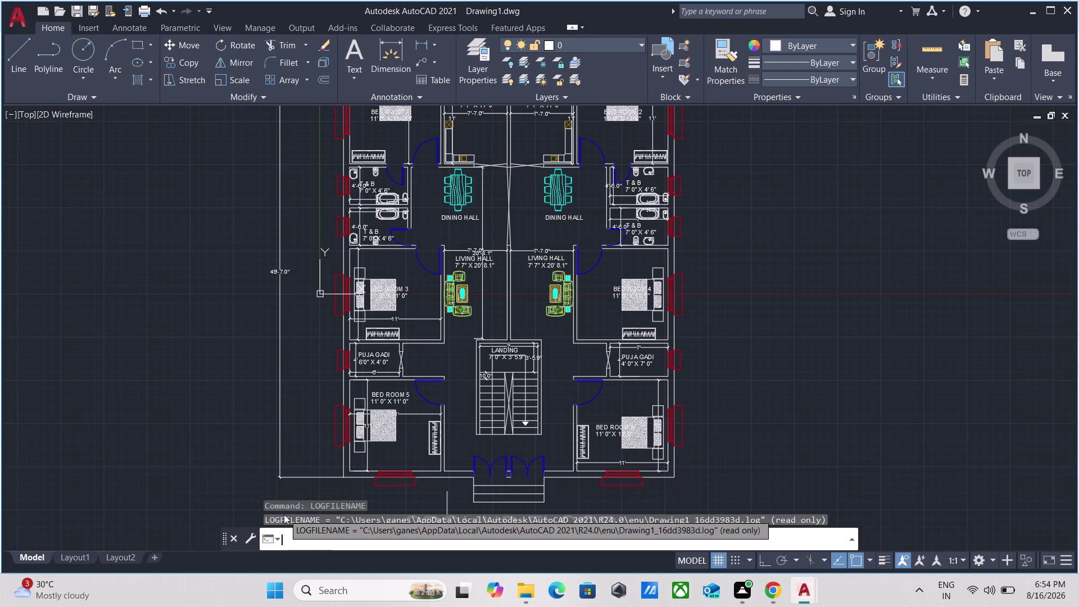